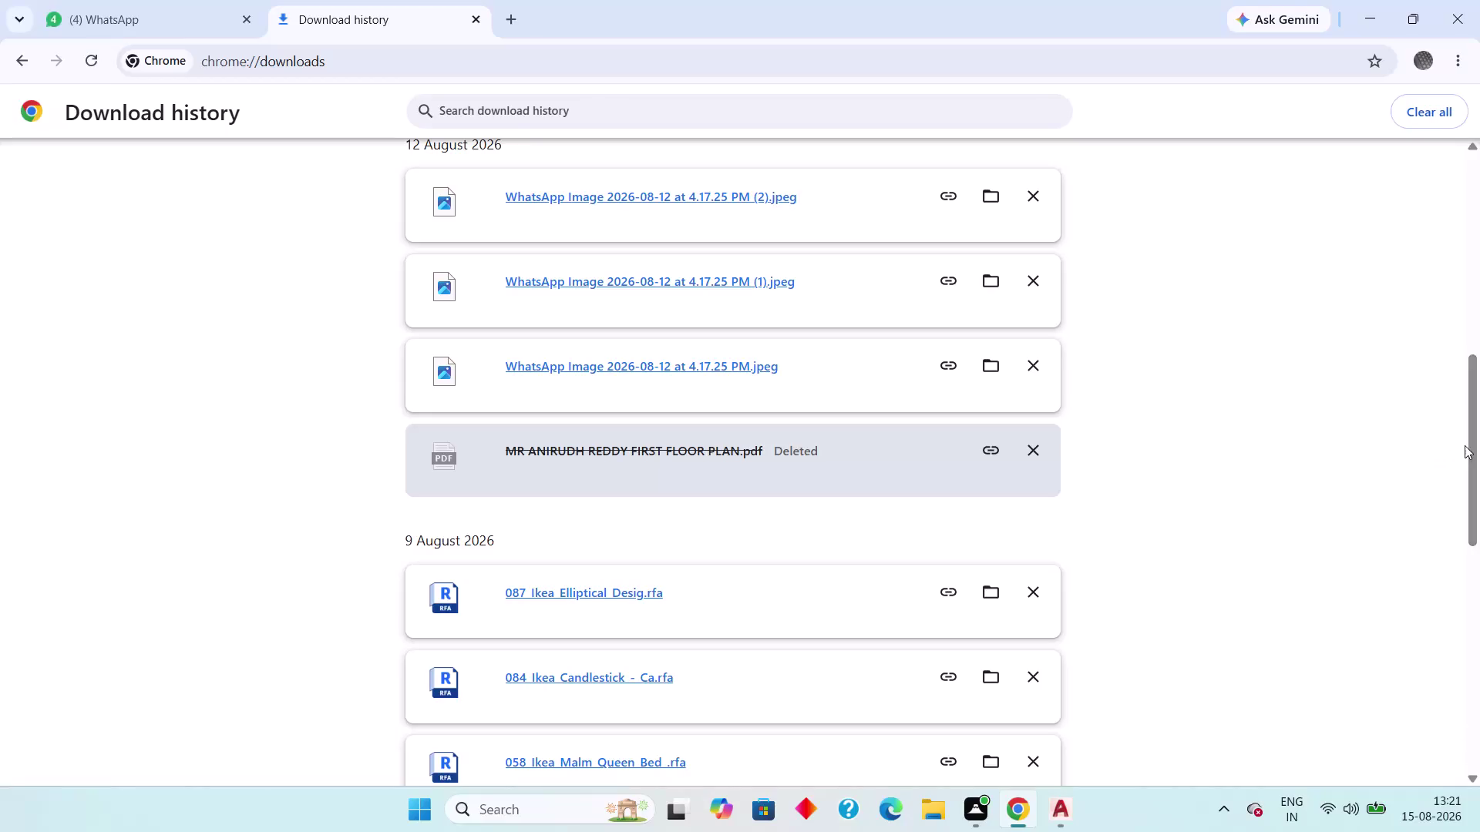
Find cars_set.dwg in Chrome's download history and open it in AutoCAD.
drag(1472, 442, 1479, 741)
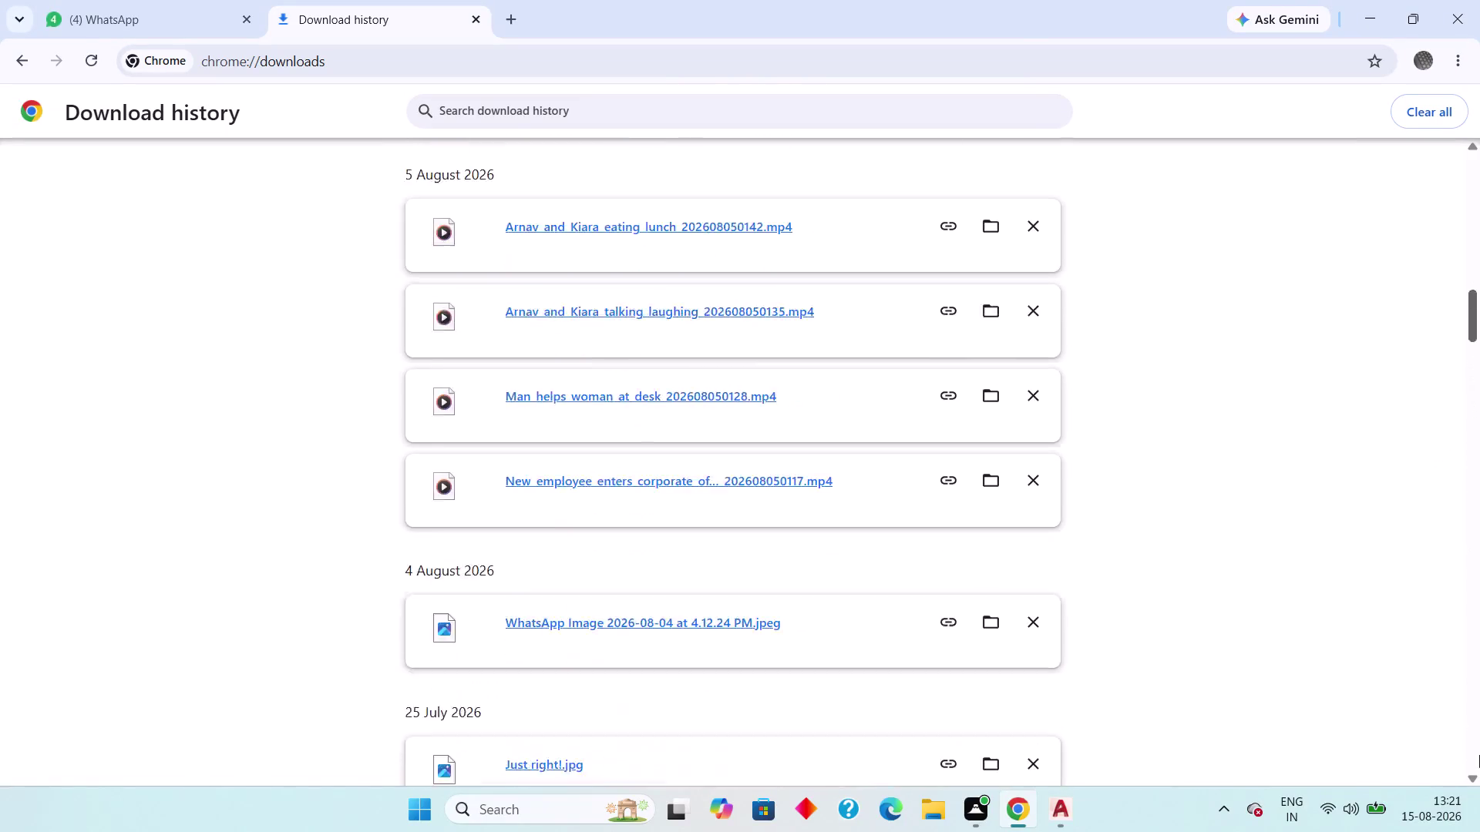
drag(1479, 741, 1478, 826)
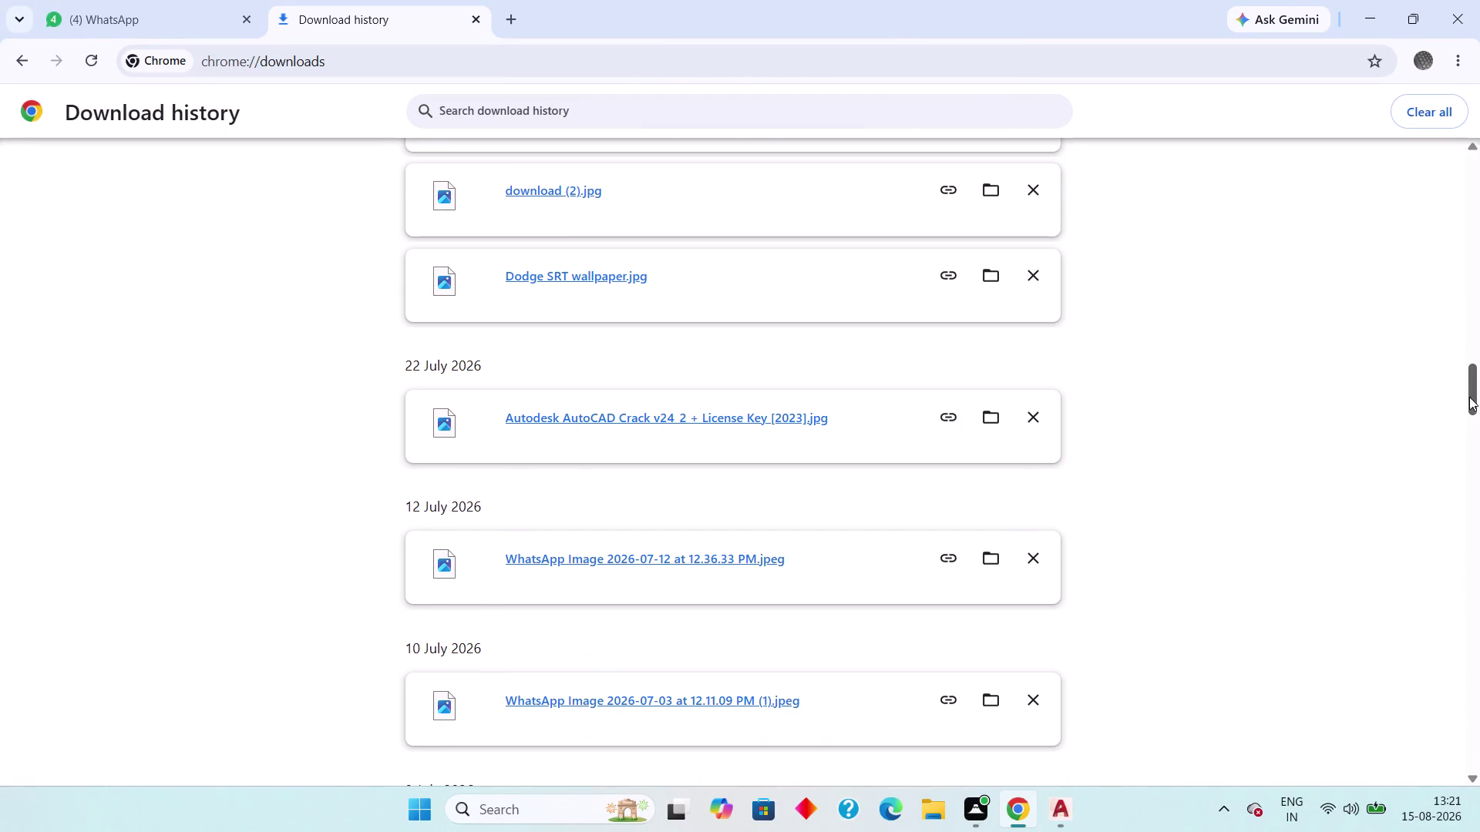
drag(1474, 388, 1479, 831)
scroll(down, 3)
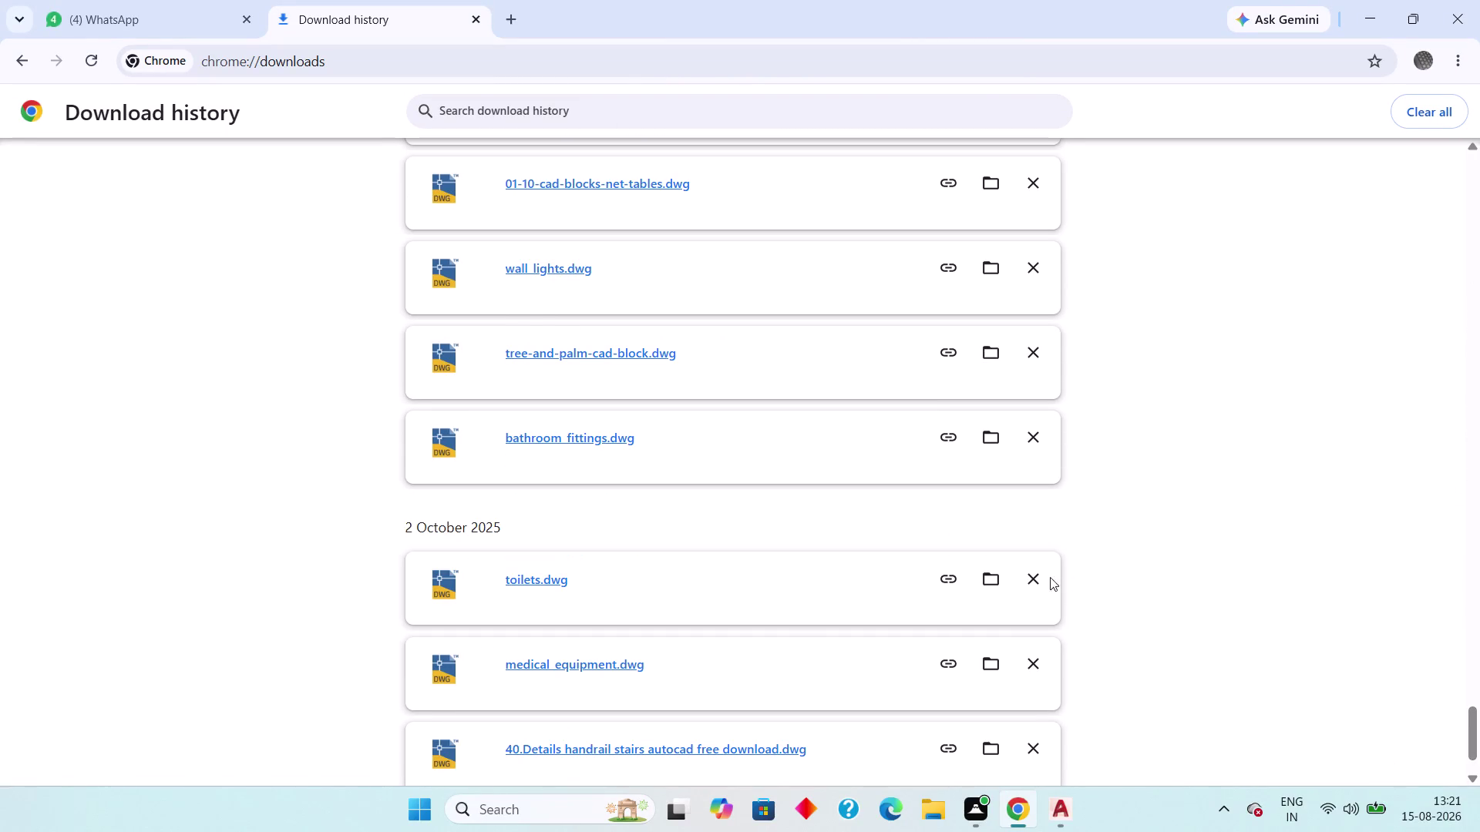
scroll(down, 3)
scroll(up, 3)
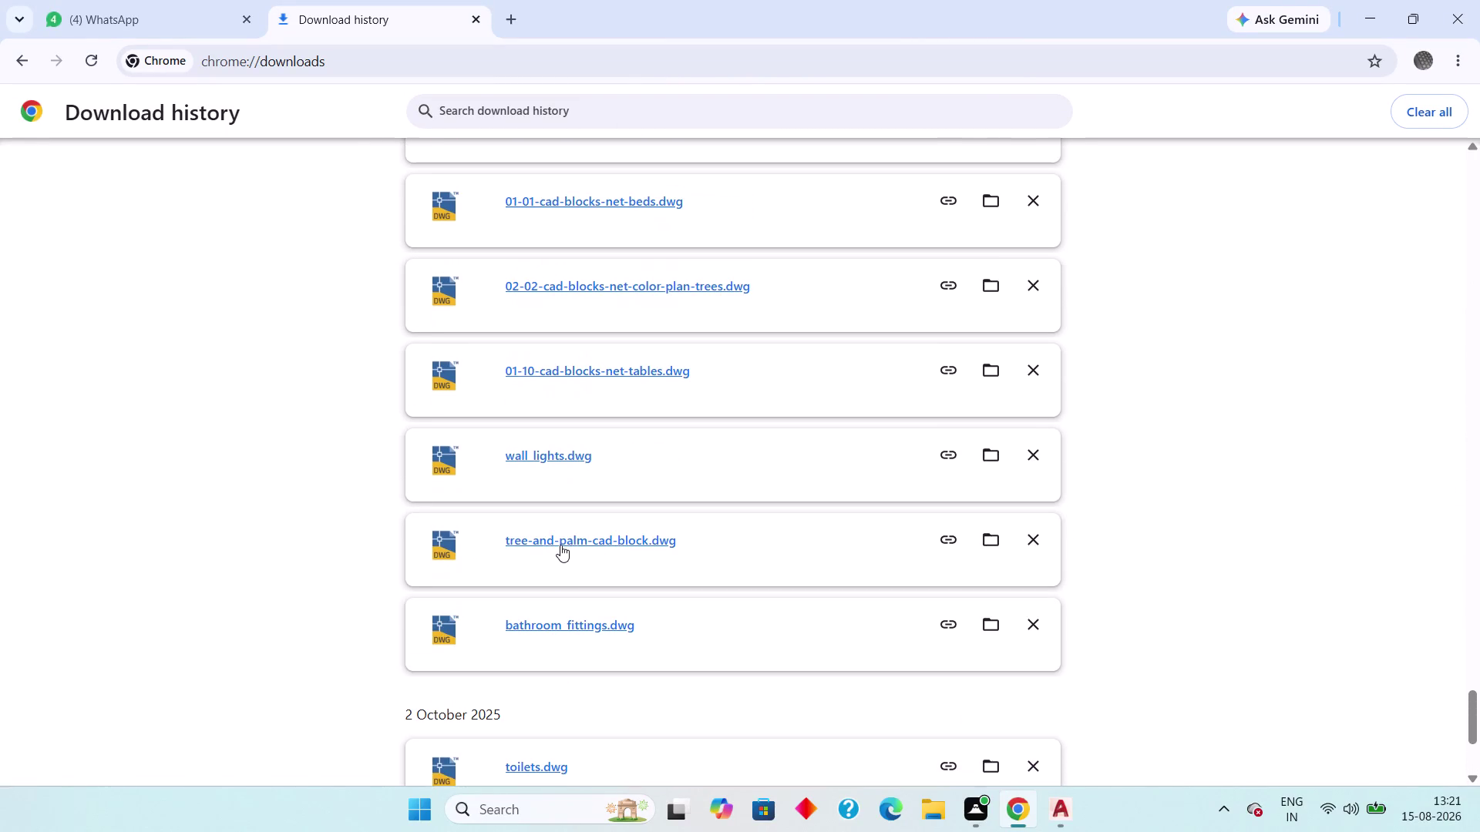
scroll(up, 3)
scroll(up, 3)
scroll(up, 3)
scroll(up, 3)
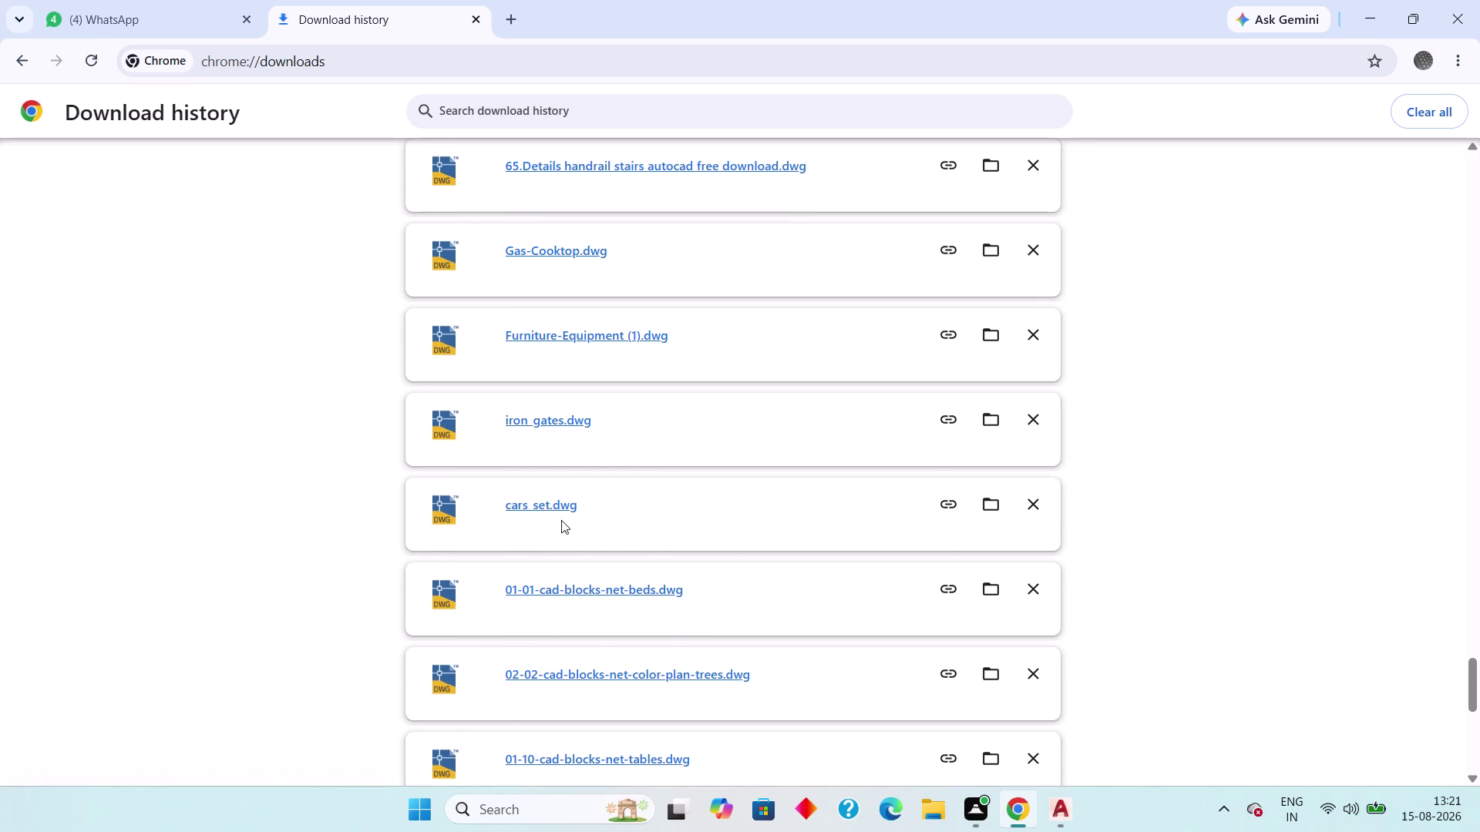
double_click(546, 509)
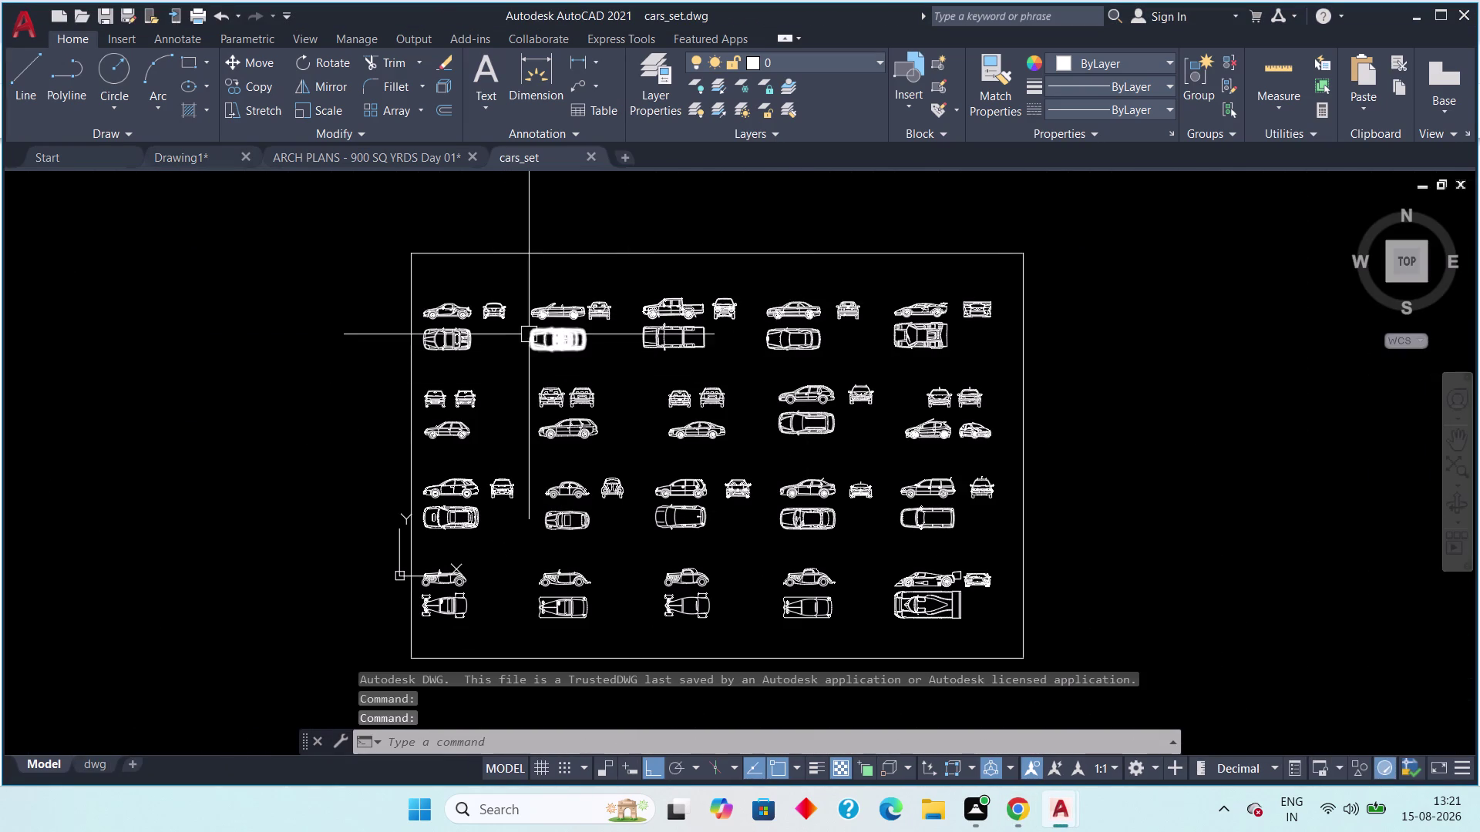
scroll(up, 3)
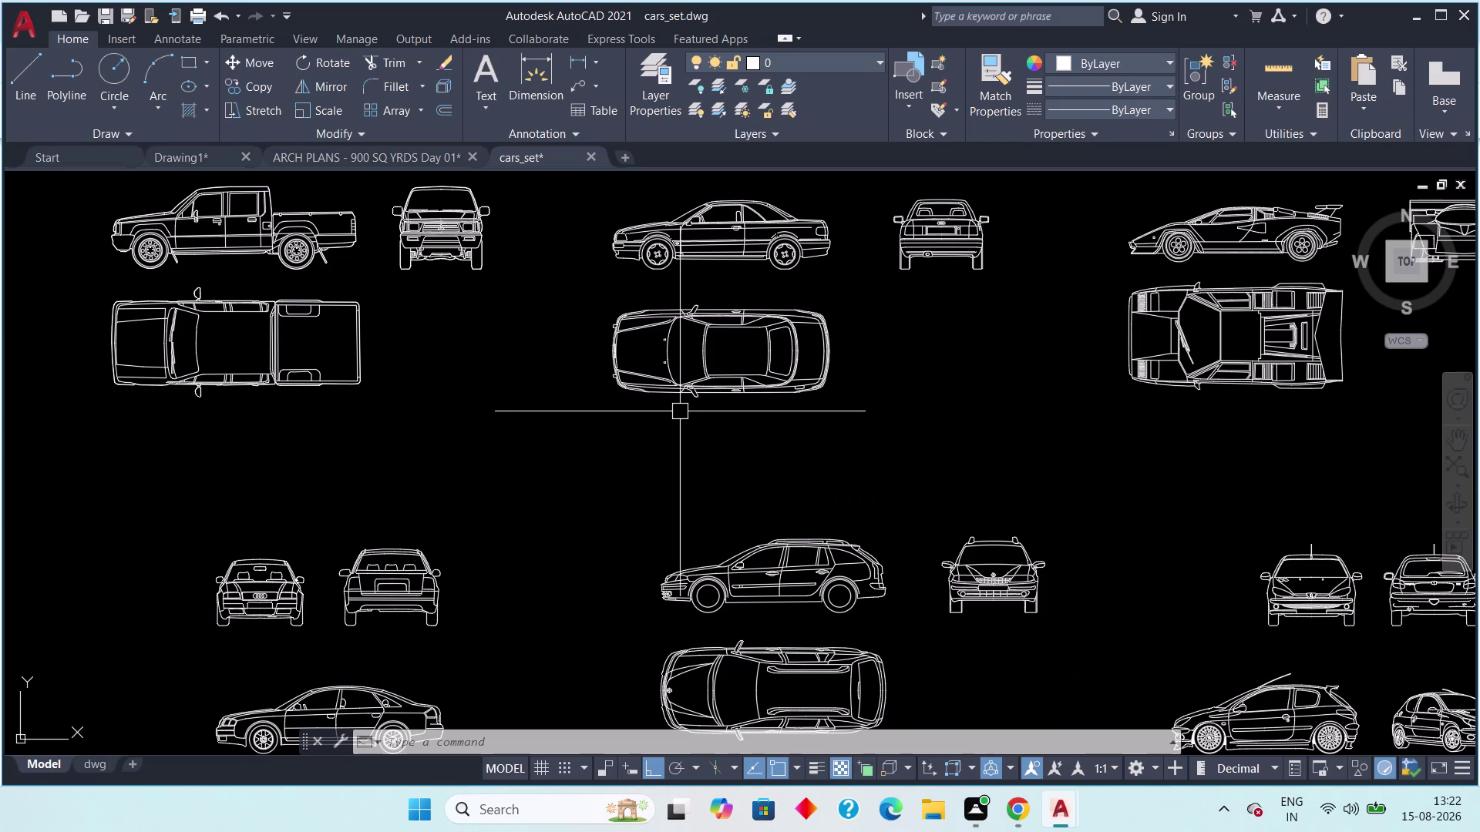
scroll(down, 3)
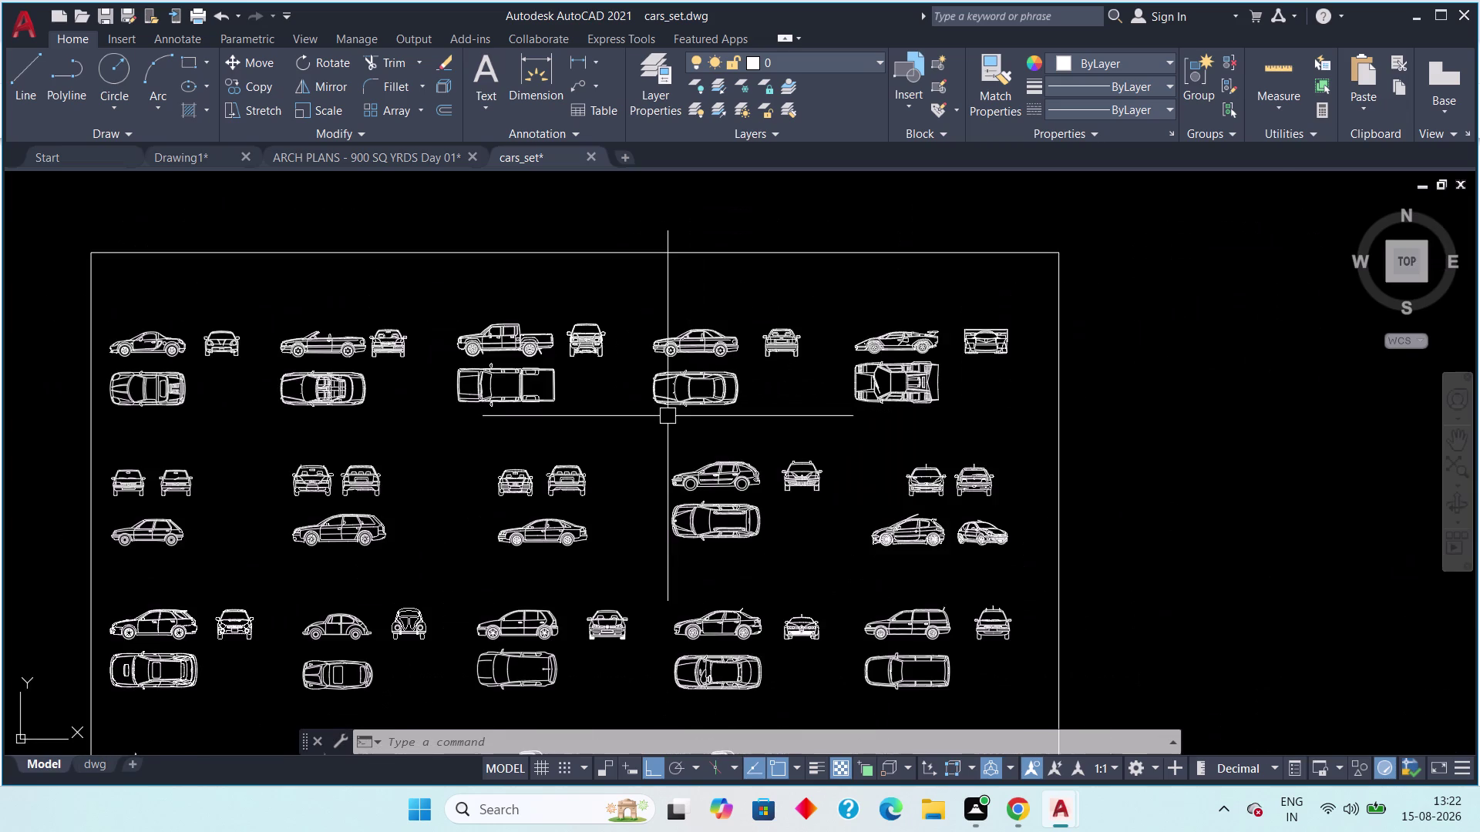
scroll(up, 3)
scroll(down, 3)
middle_drag(624, 437, 678, 292)
scroll(up, 3)
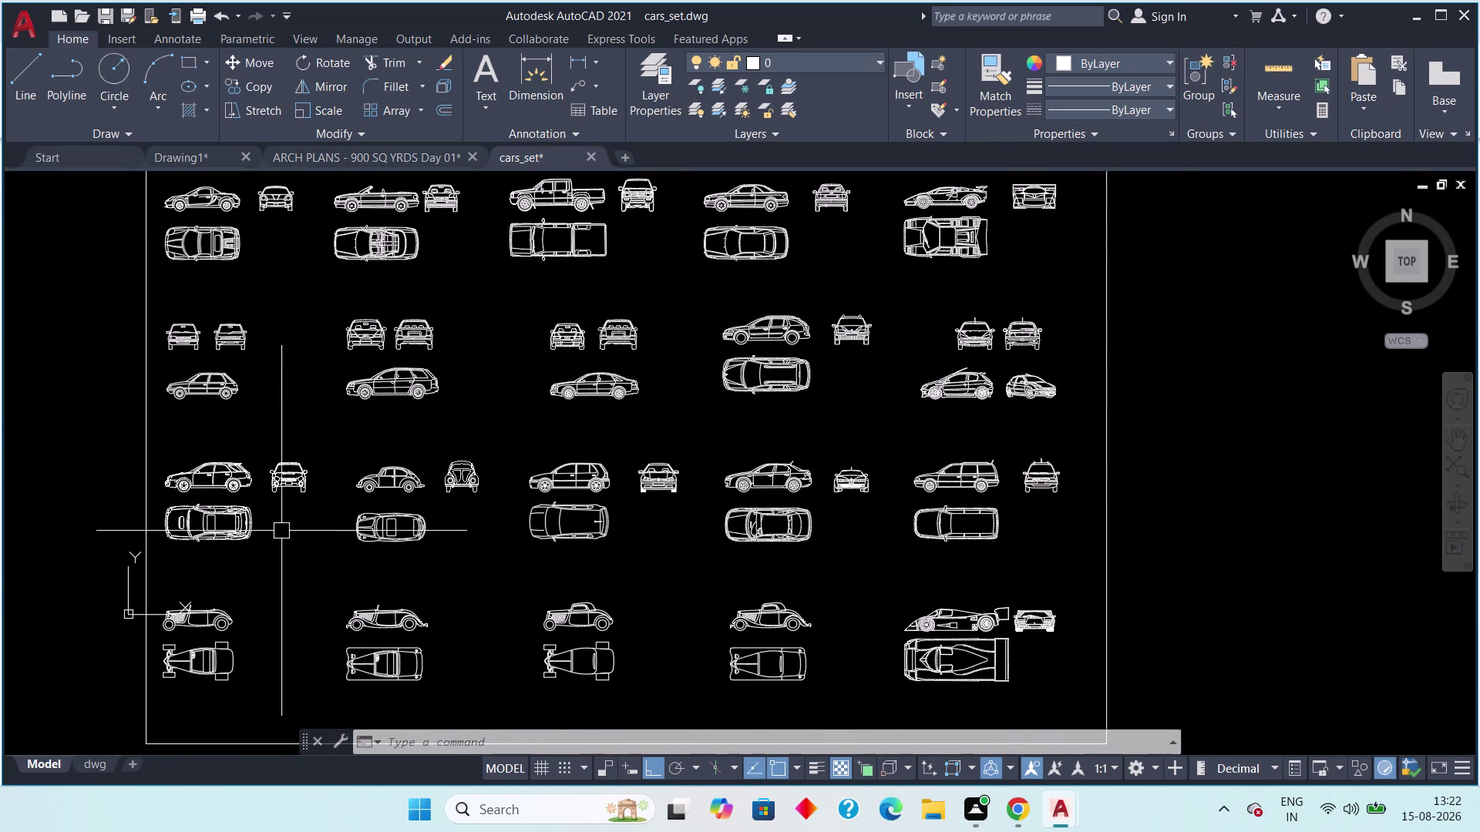
scroll(up, 3)
scroll(down, 3)
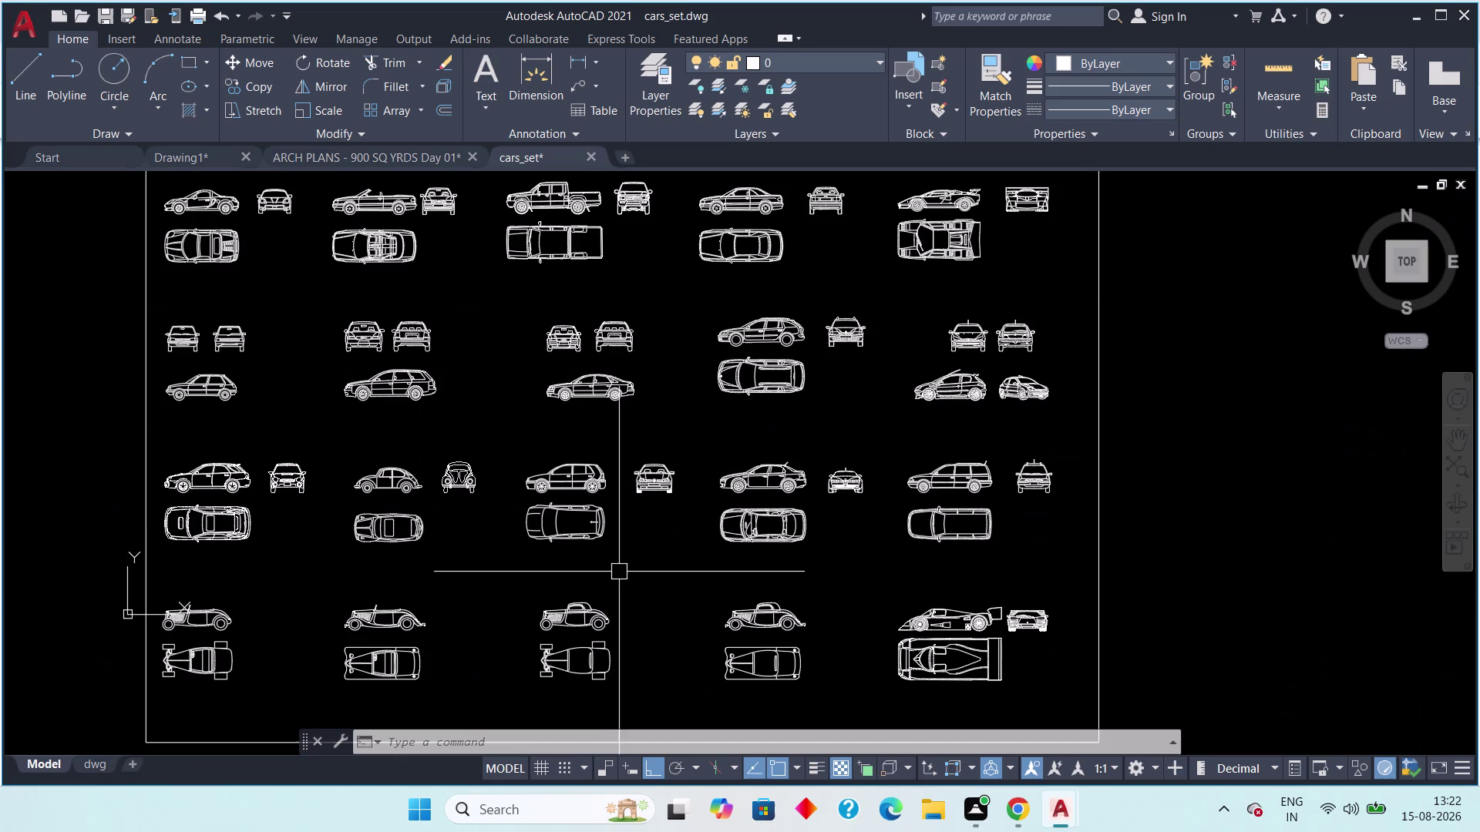
middle_drag(613, 550, 588, 461)
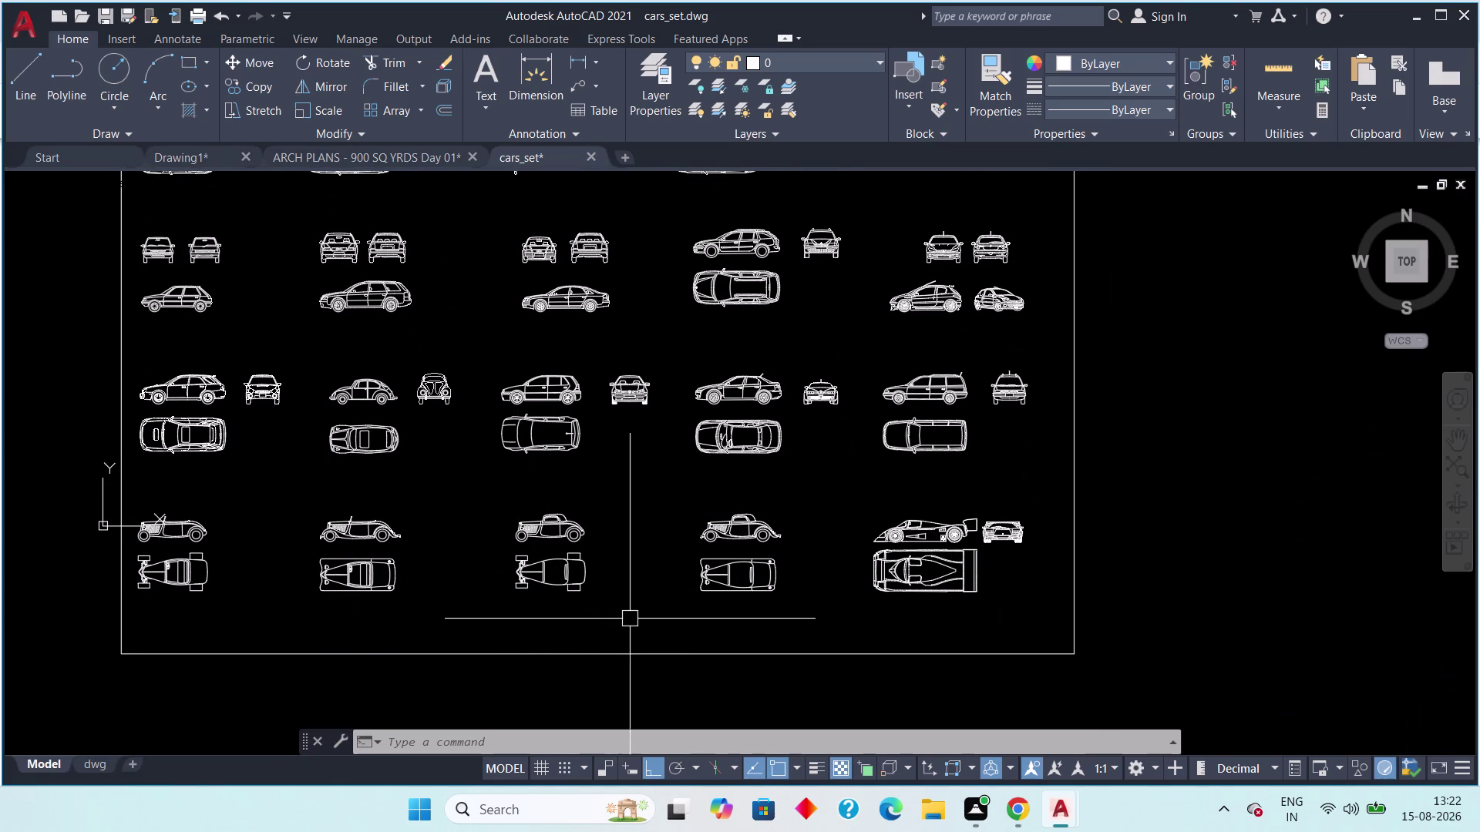
scroll(down, 3)
scroll(up, 3)
middle_drag(733, 481, 641, 517)
scroll(up, 3)
scroll(up, 3)
middle_drag(491, 485, 563, 547)
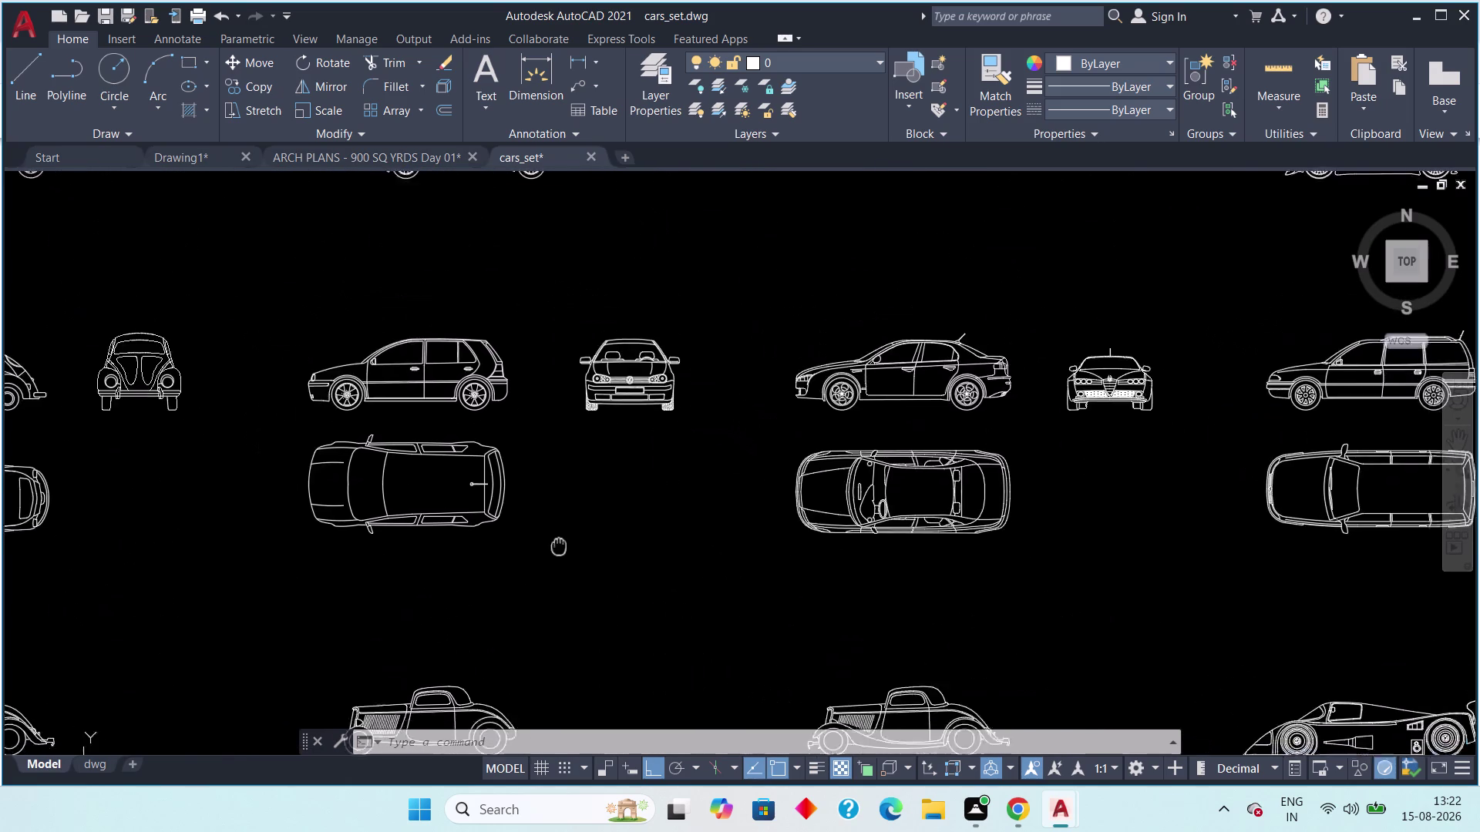
middle_drag(563, 547, 573, 551)
scroll(down, 3)
scroll(down, 3)
middle_drag(601, 501, 577, 564)
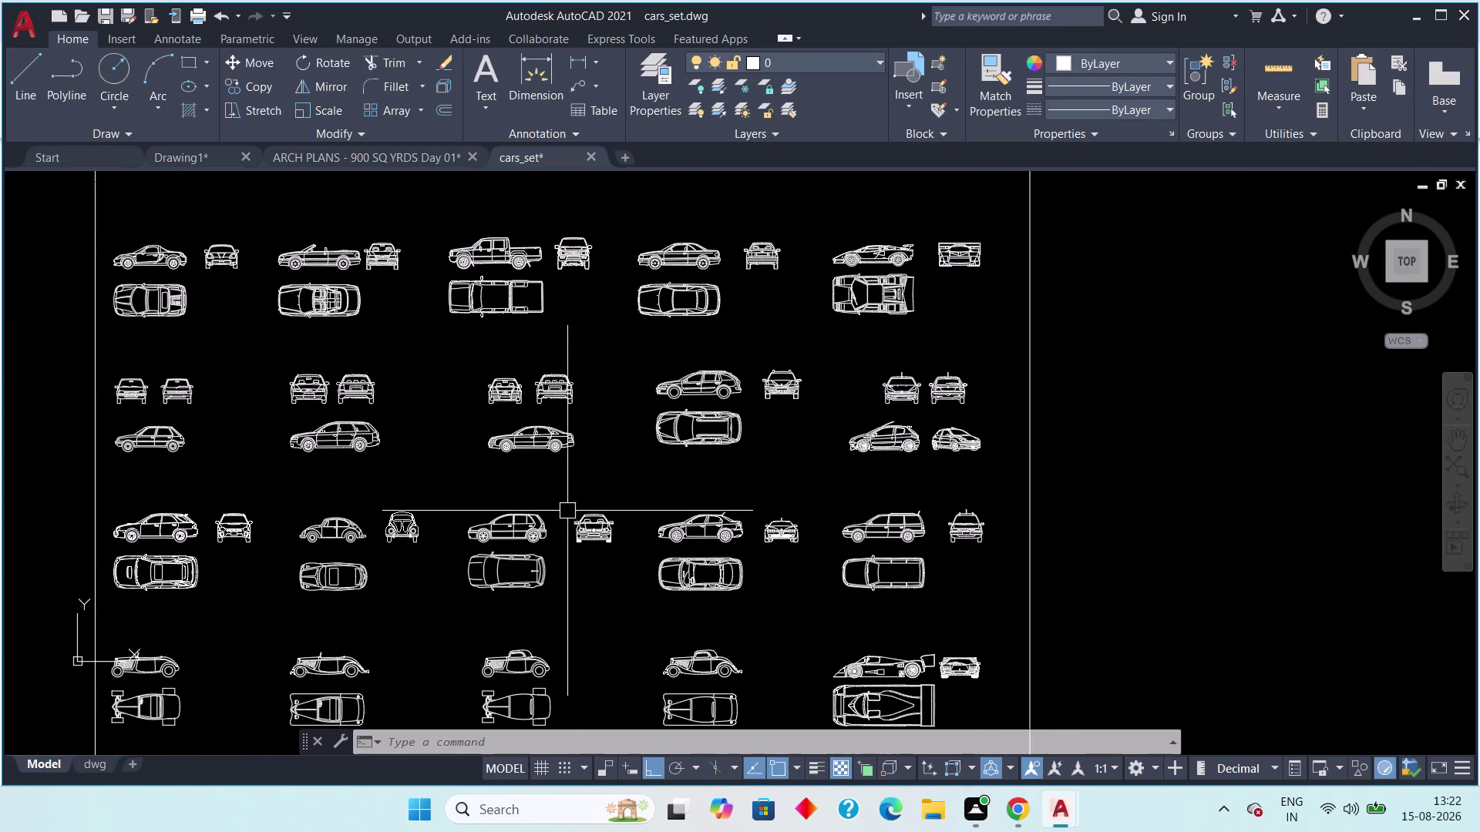
scroll(up, 3)
scroll(up, 3)
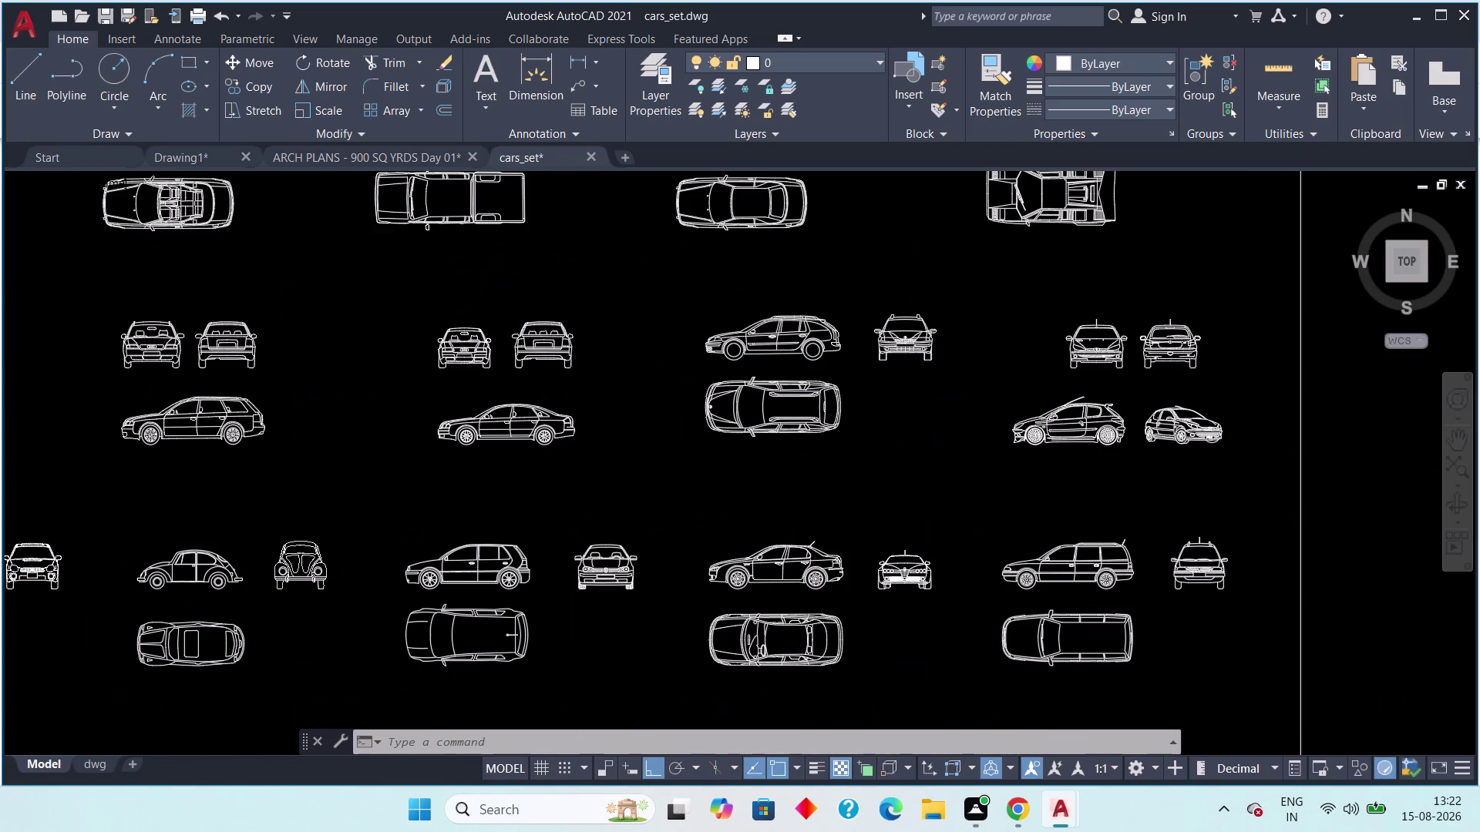
middle_drag(575, 425, 546, 494)
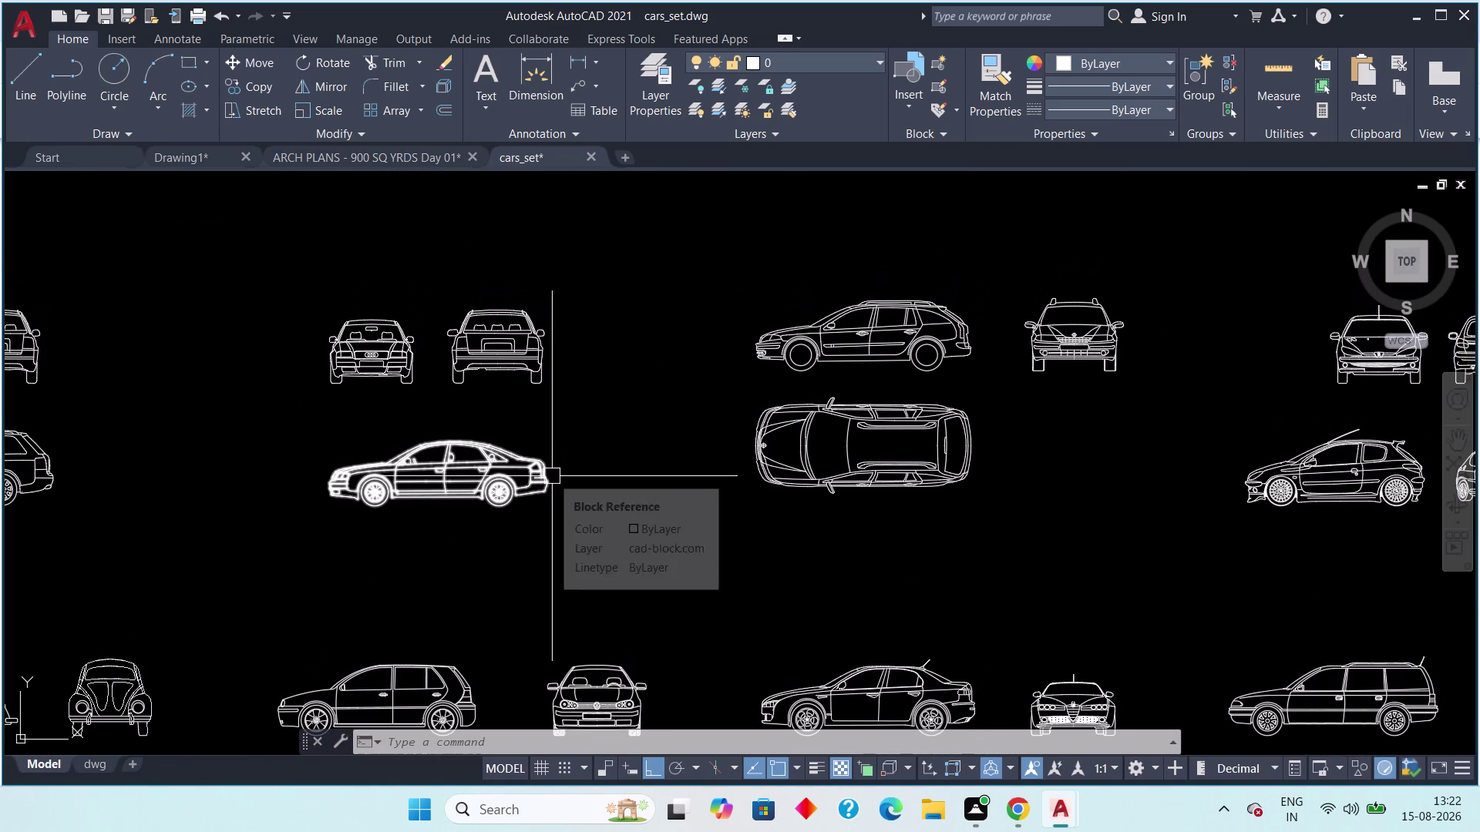
scroll(down, 3)
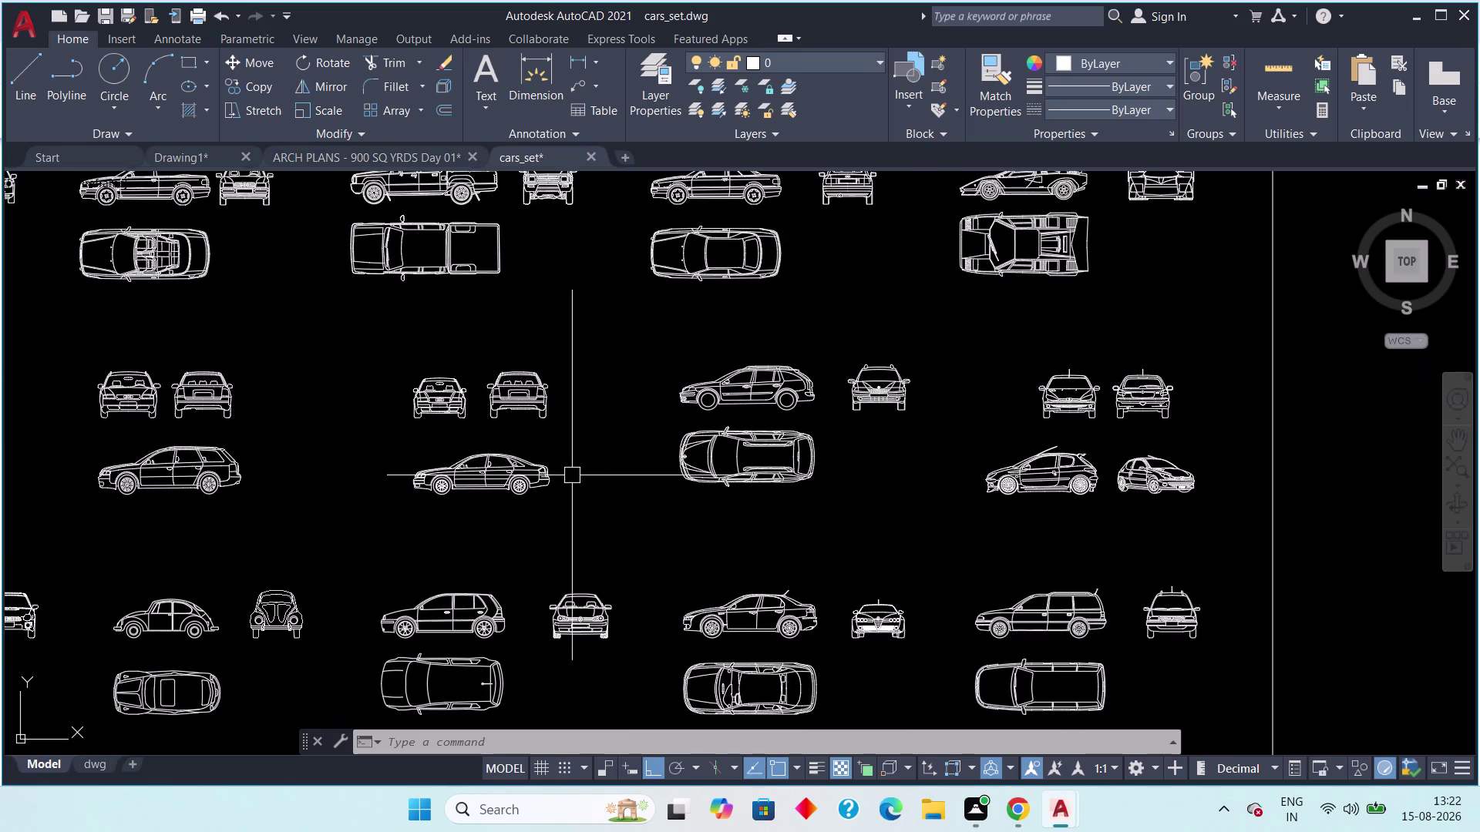
middle_drag(623, 446, 603, 587)
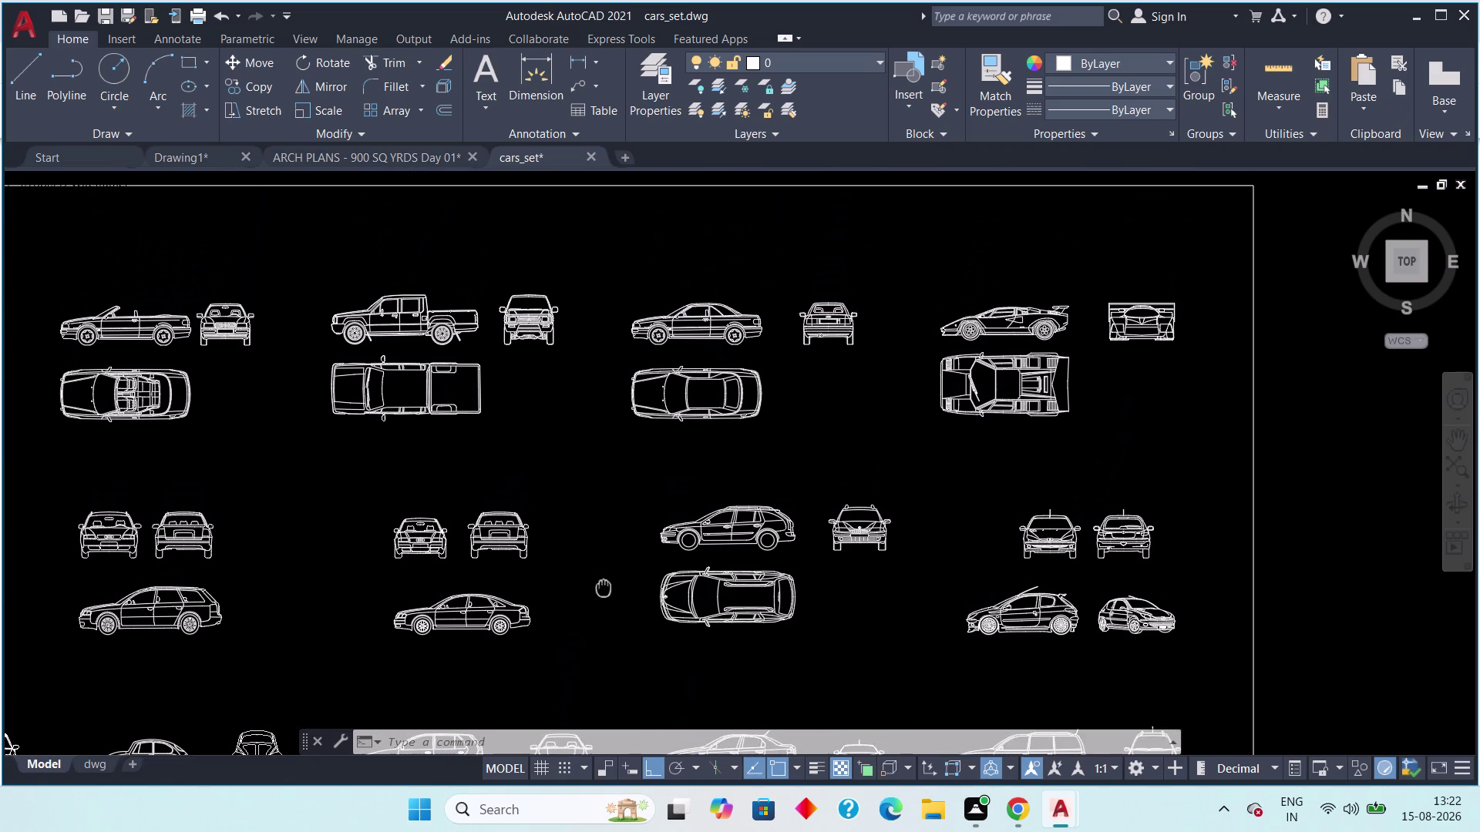
middle_drag(603, 586, 684, 582)
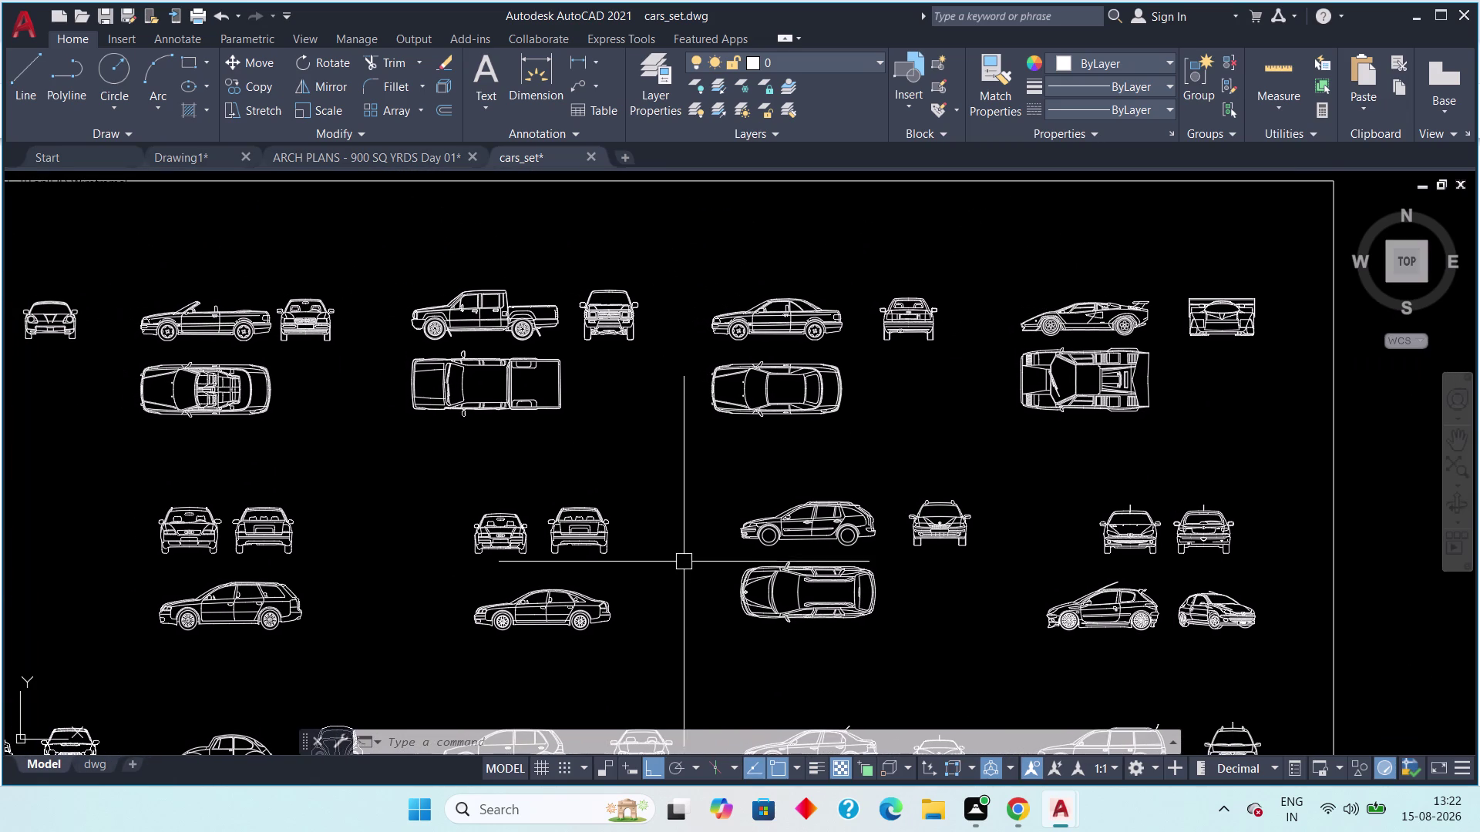
middle_drag(682, 512, 793, 505)
scroll(down, 3)
middle_drag(792, 505, 821, 504)
scroll(up, 3)
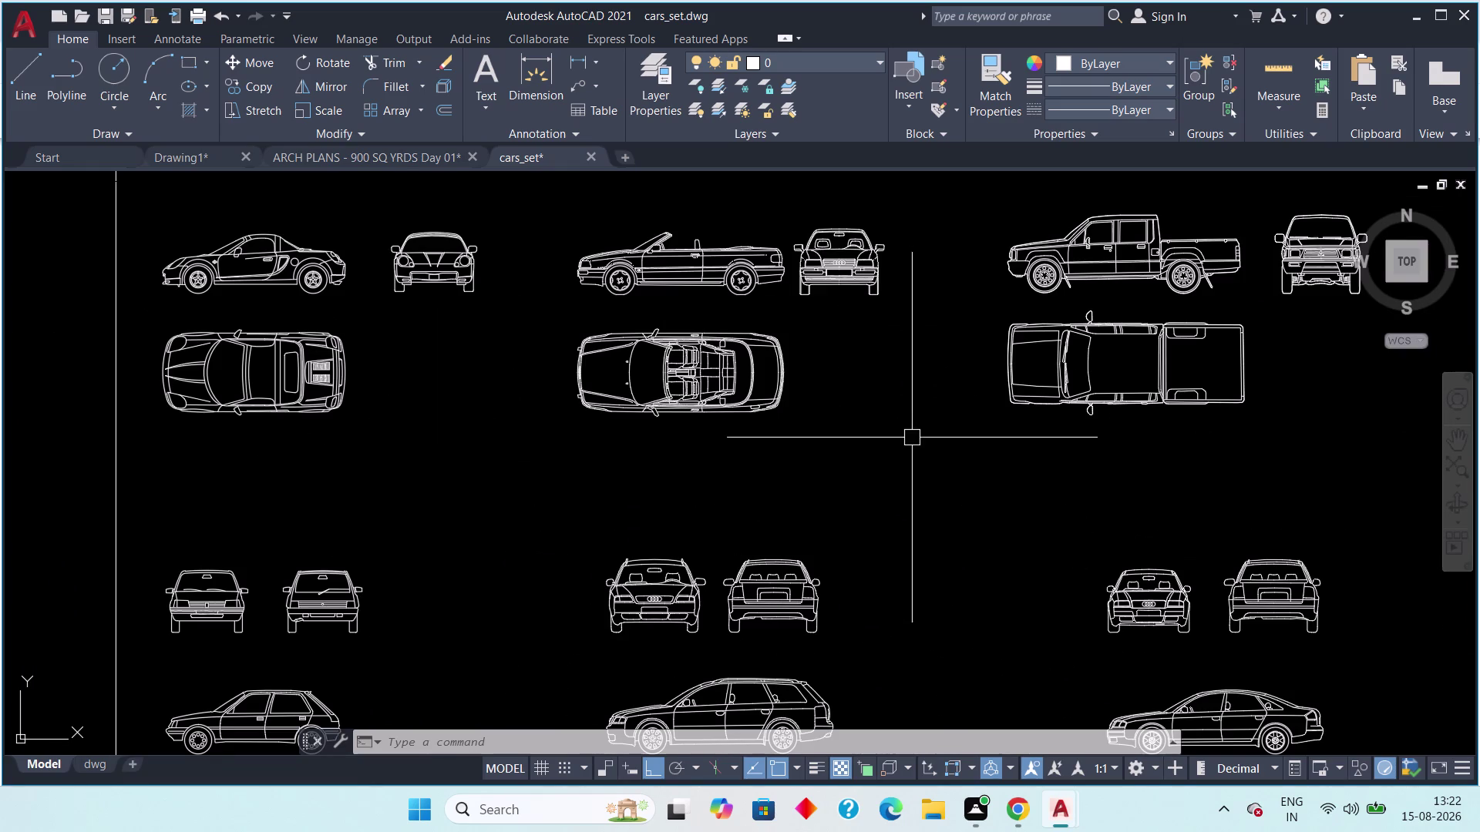
middle_drag(1092, 480, 657, 497)
scroll(up, 3)
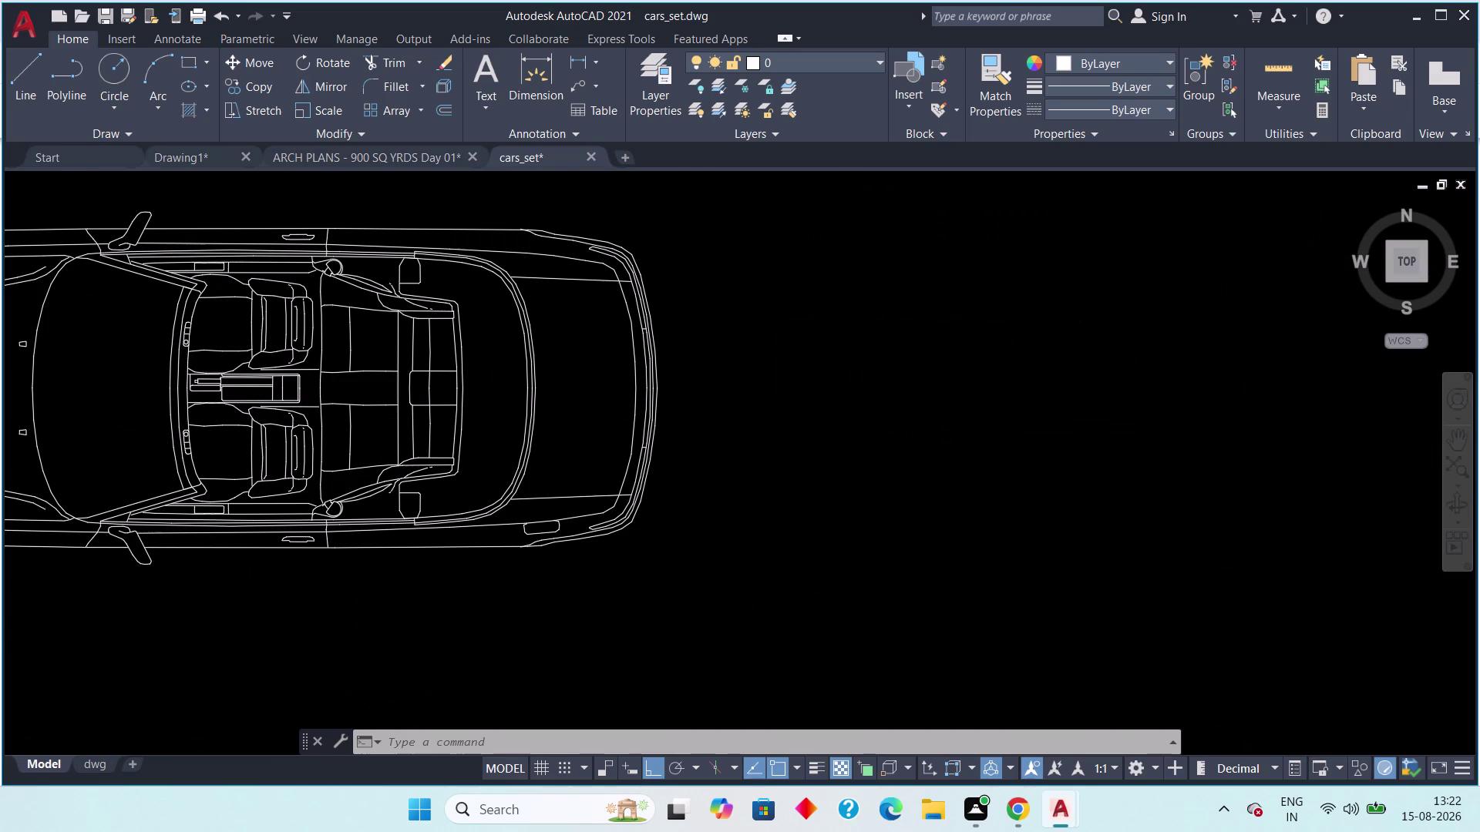
scroll(down, 3)
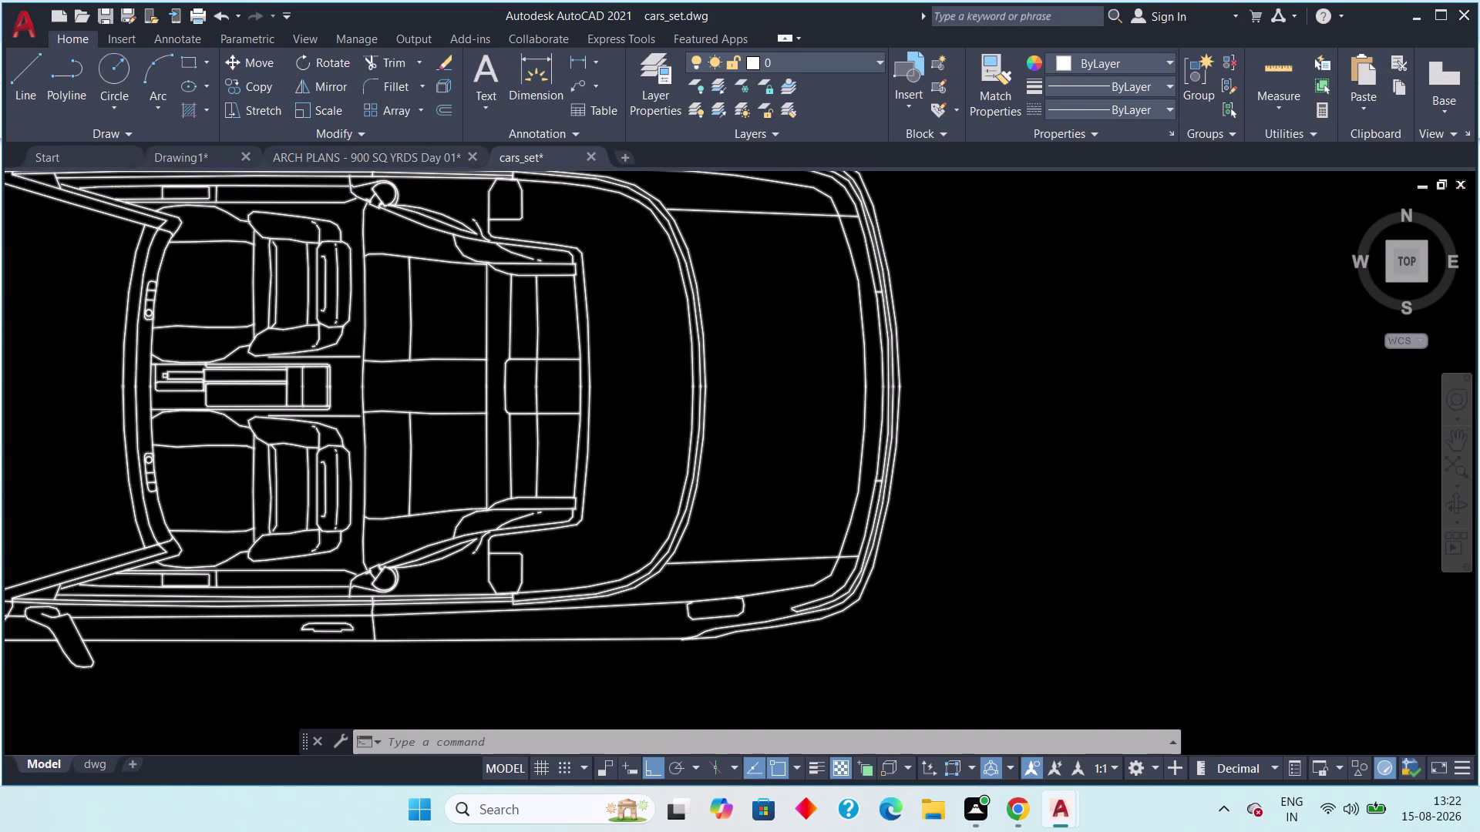
click(337, 418)
double_click(467, 446)
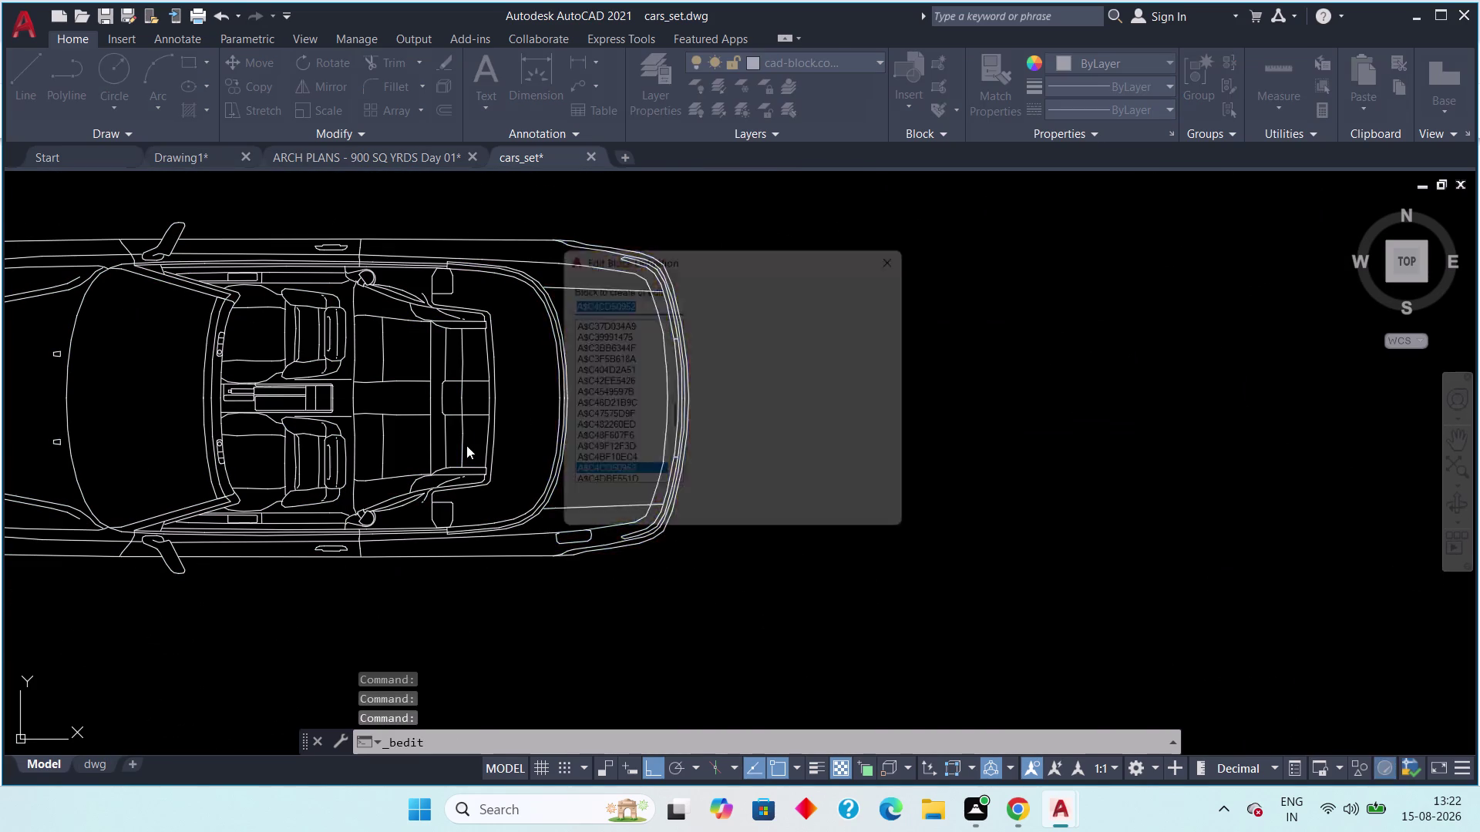
click(917, 251)
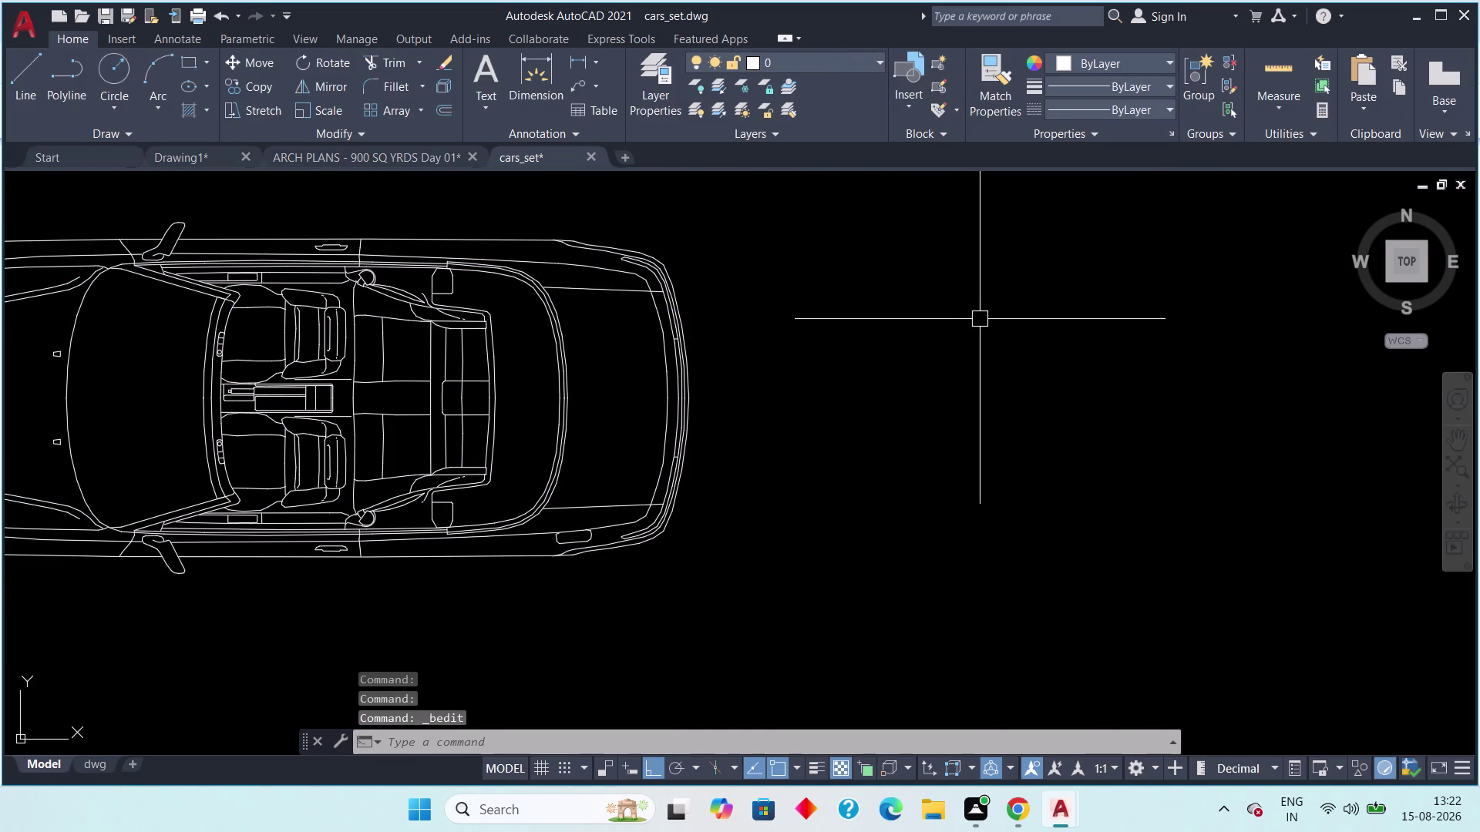
key(Escape)
scroll(down, 3)
middle_drag(1028, 326, 765, 321)
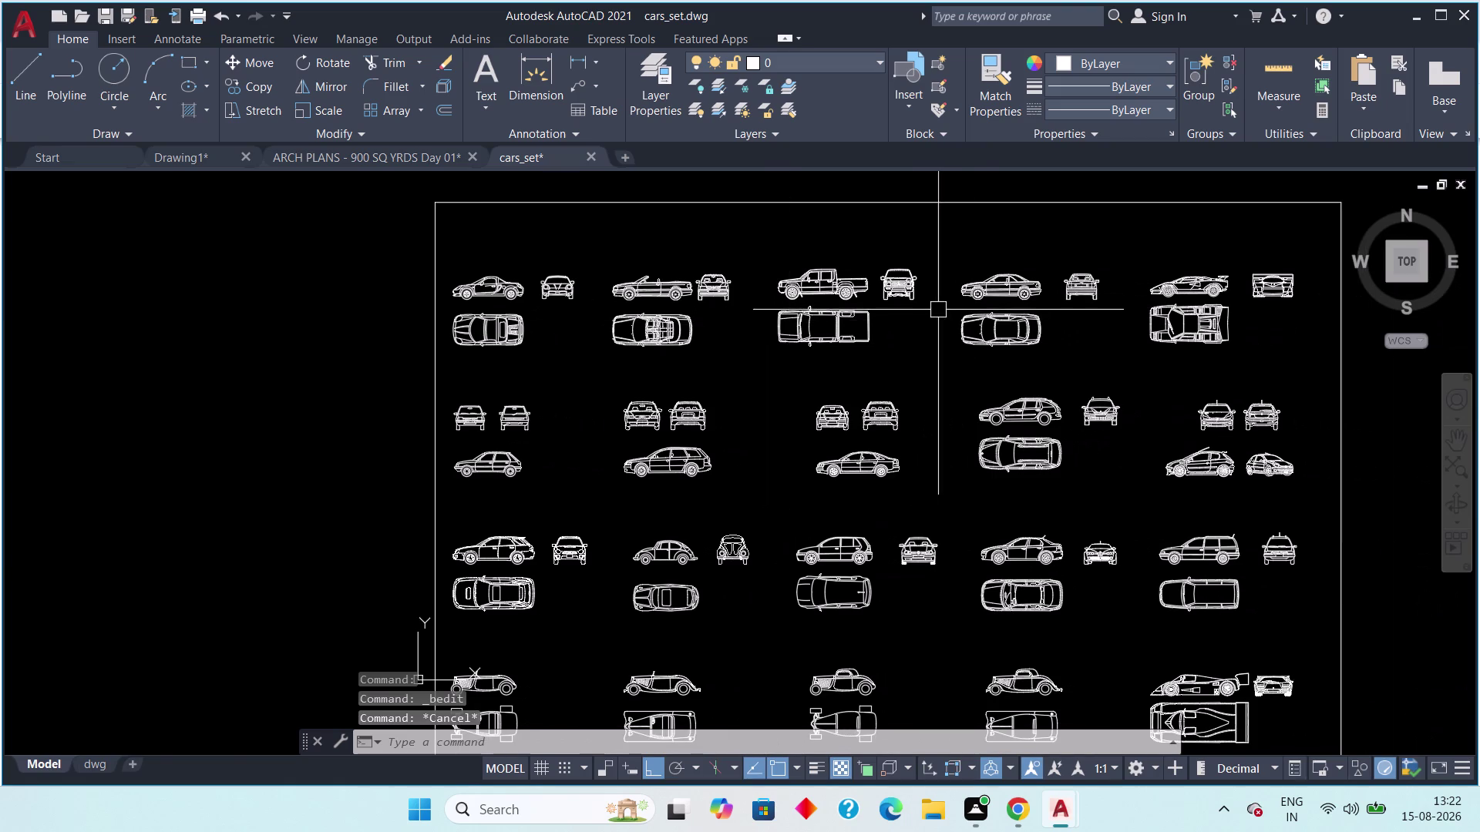
scroll(up, 3)
middle_drag(978, 328, 645, 342)
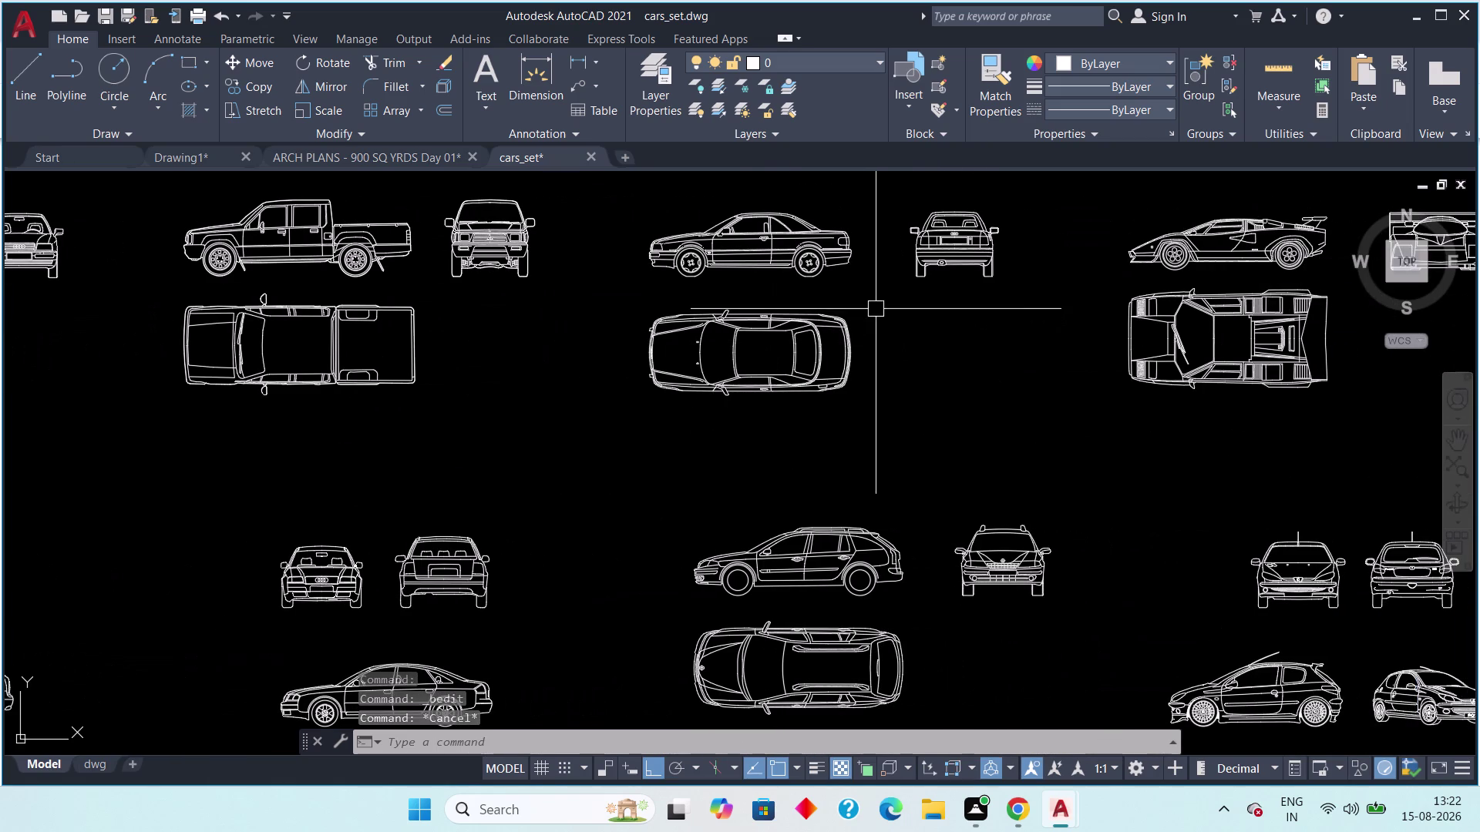
click(880, 299)
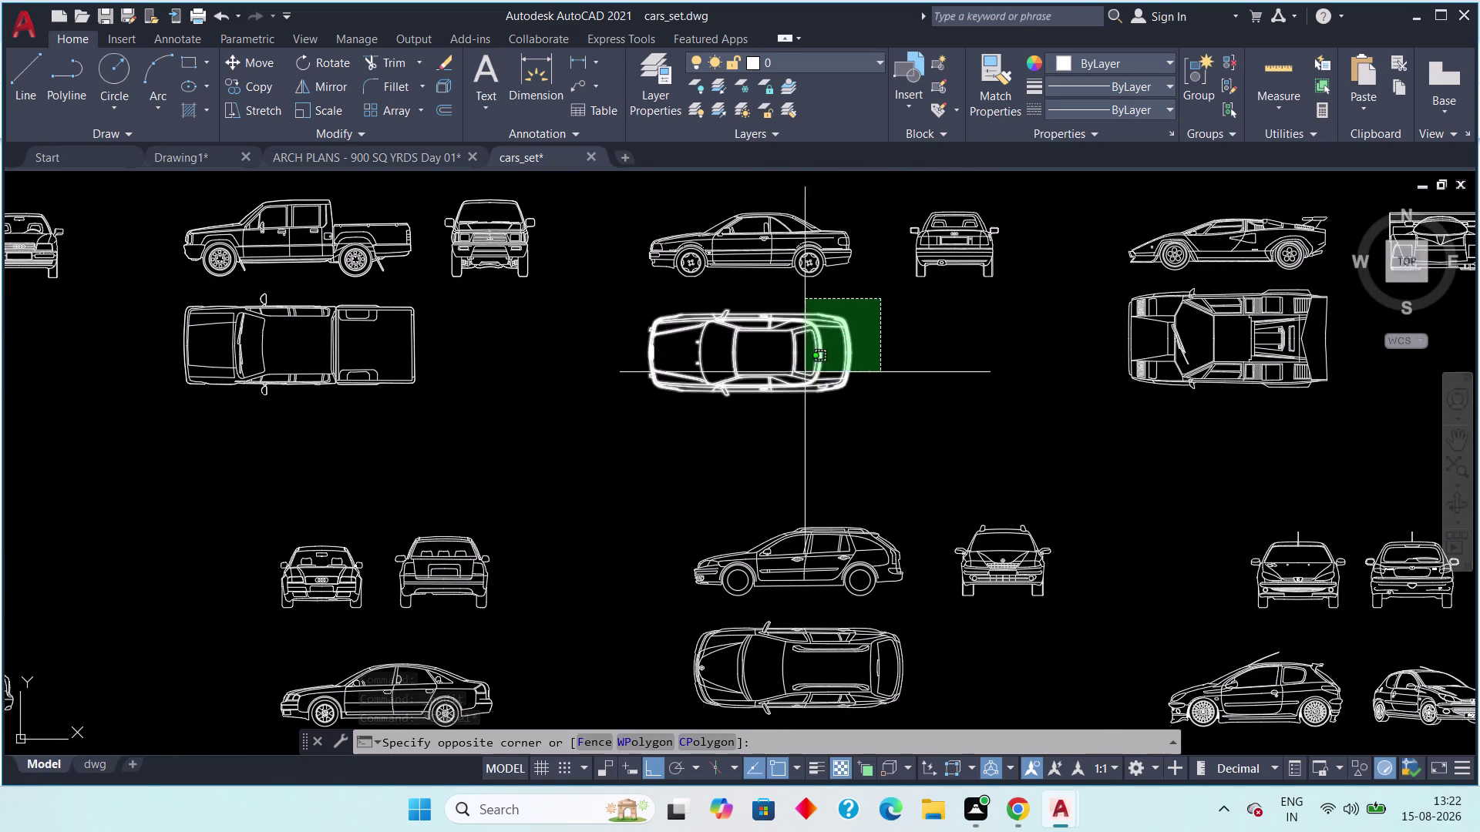
Draw a trial linear dimension across the sedan top view, reading 4190.35.
click(605, 420)
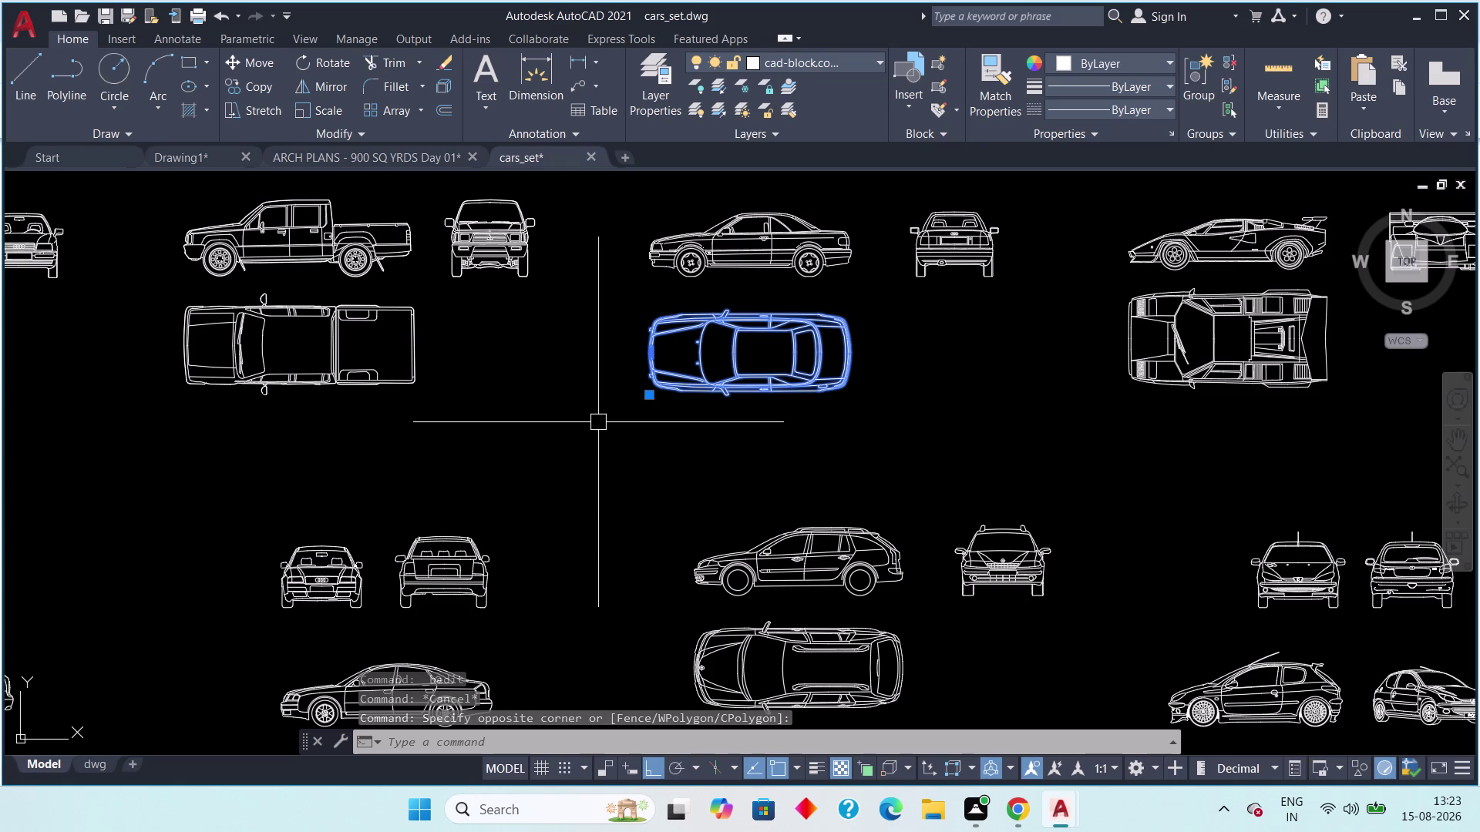
key(Escape)
click(576, 57)
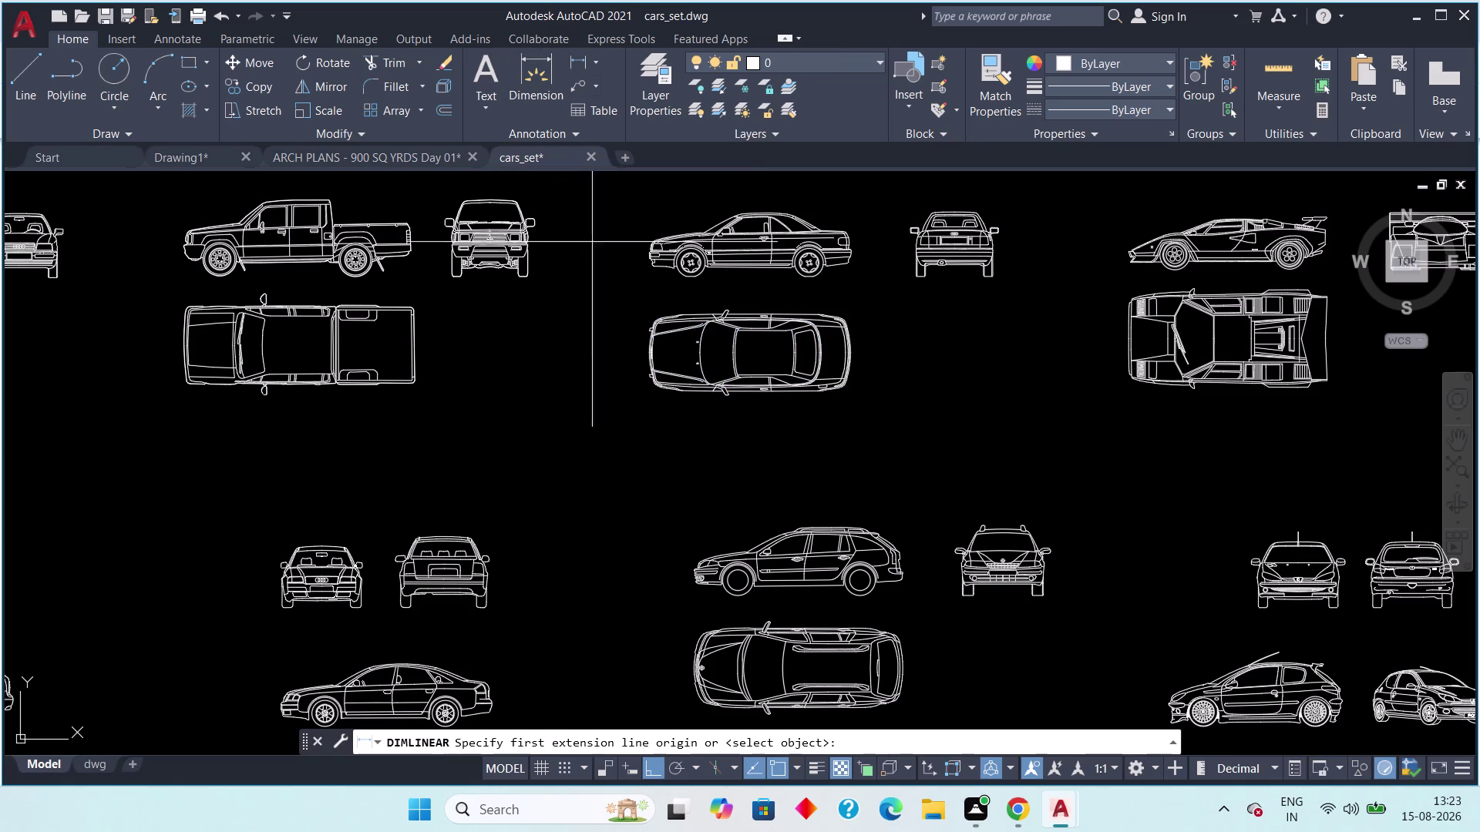
click(648, 319)
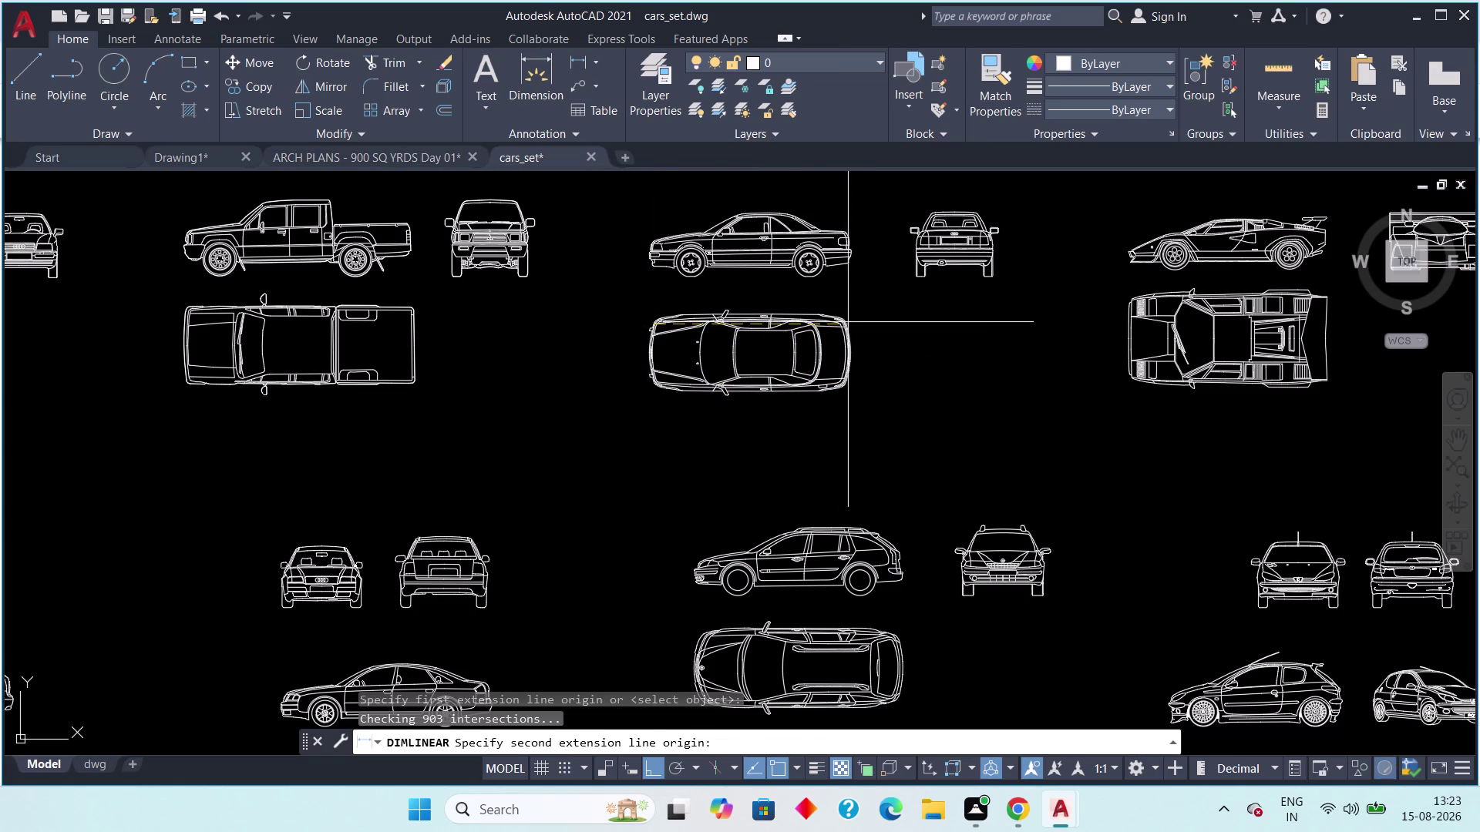
click(847, 322)
click(850, 292)
scroll(up, 3)
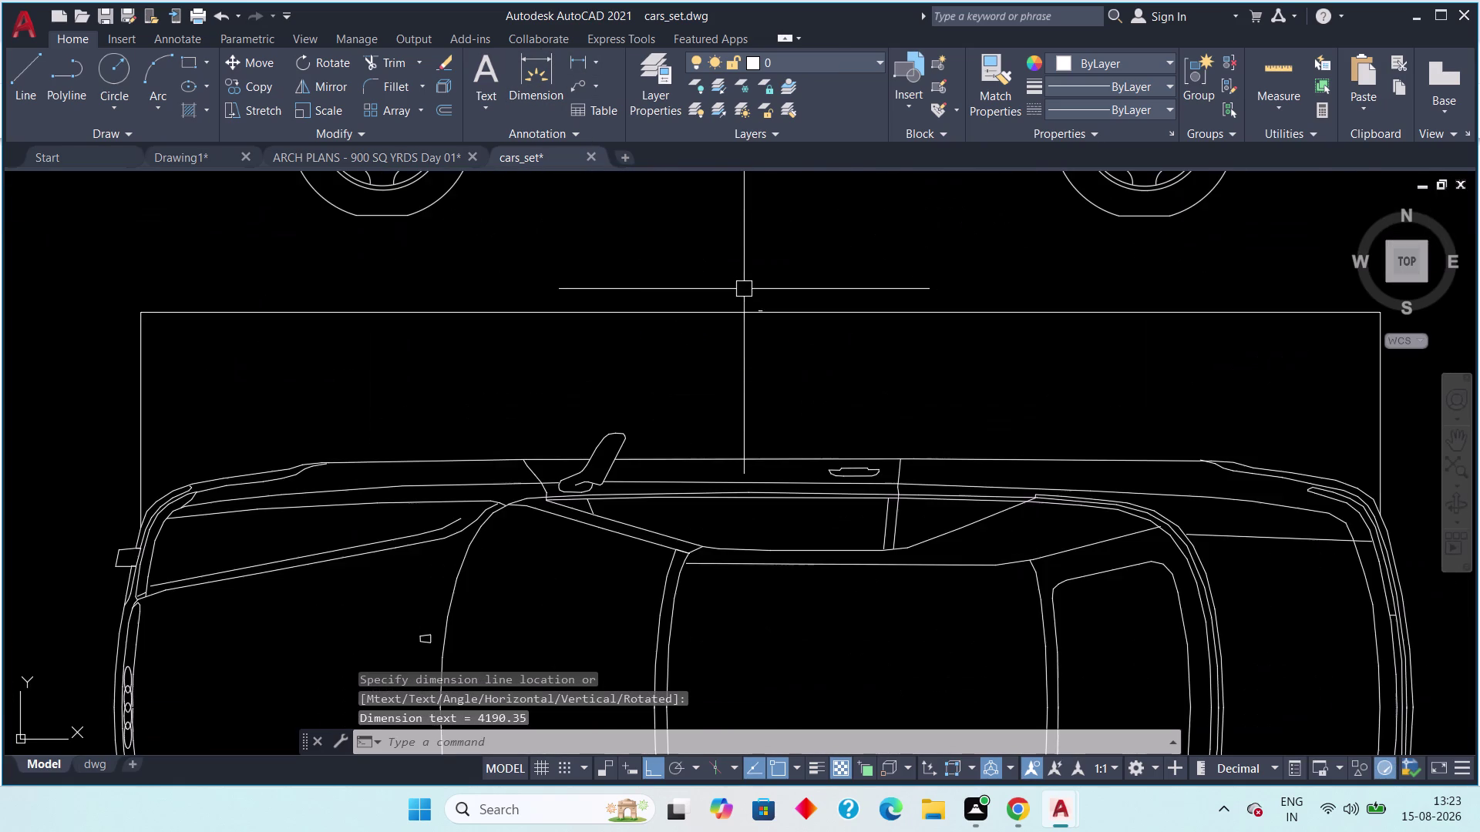
scroll(up, 3)
scroll(up, 3)
scroll(up, 3)
scroll(down, 3)
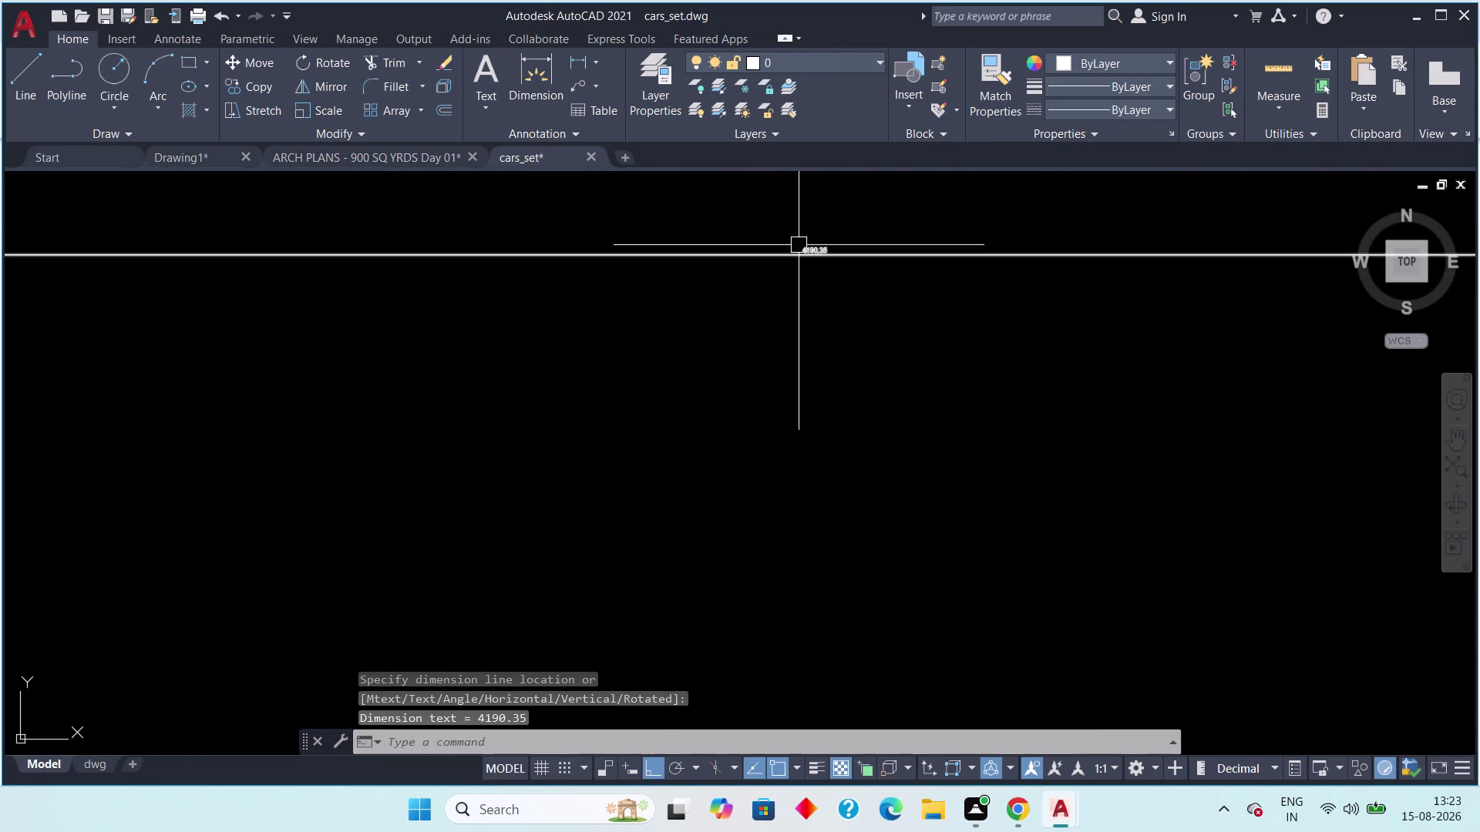
scroll(down, 3)
Erase the temporary 4190.35 dimension and pan back to the sedan.
drag(801, 211, 775, 243)
click(649, 336)
key(Delete)
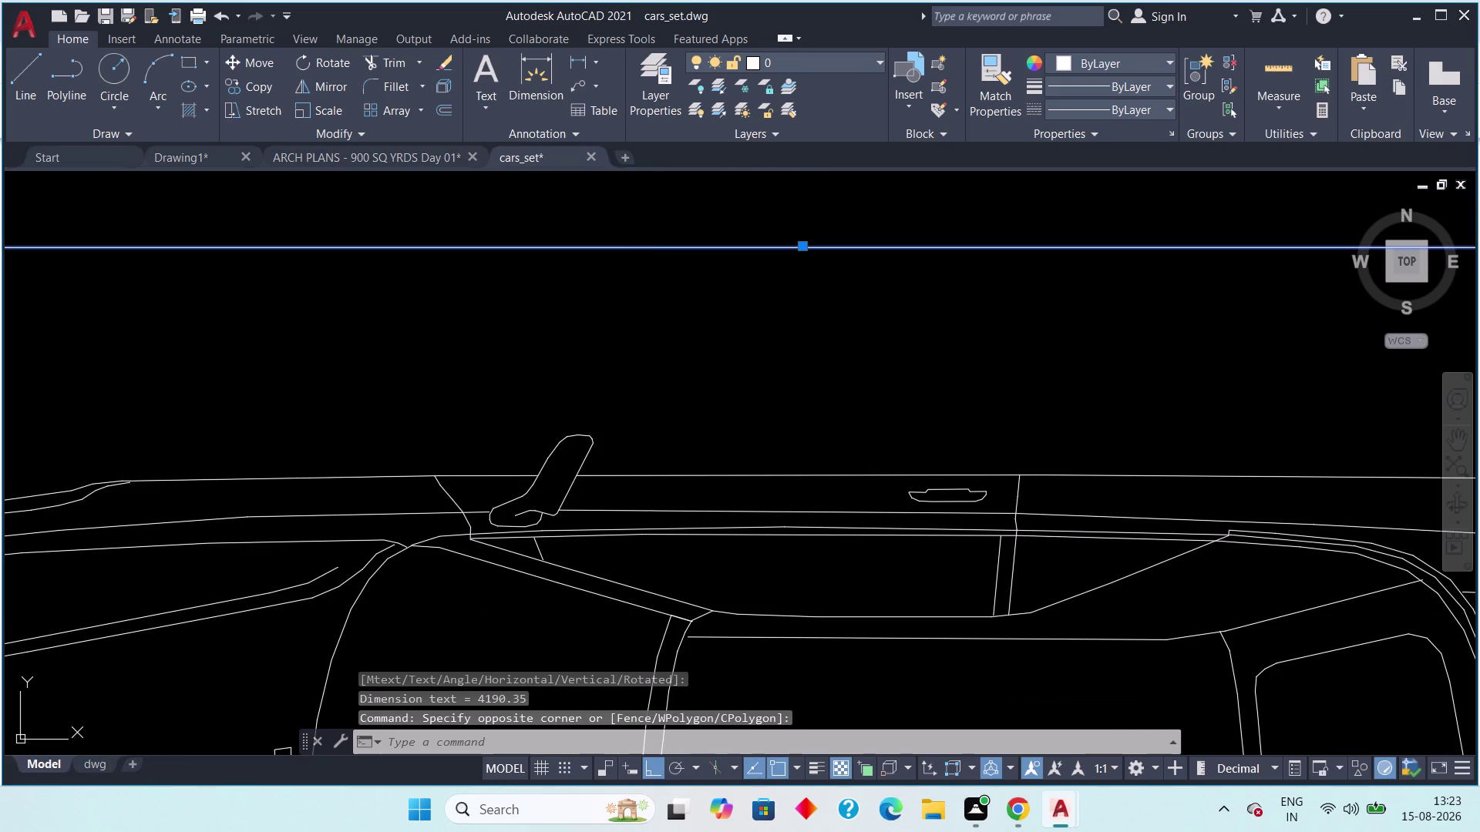
scroll(down, 3)
scroll(down, 3)
middle_drag(665, 354, 693, 320)
click(1015, 295)
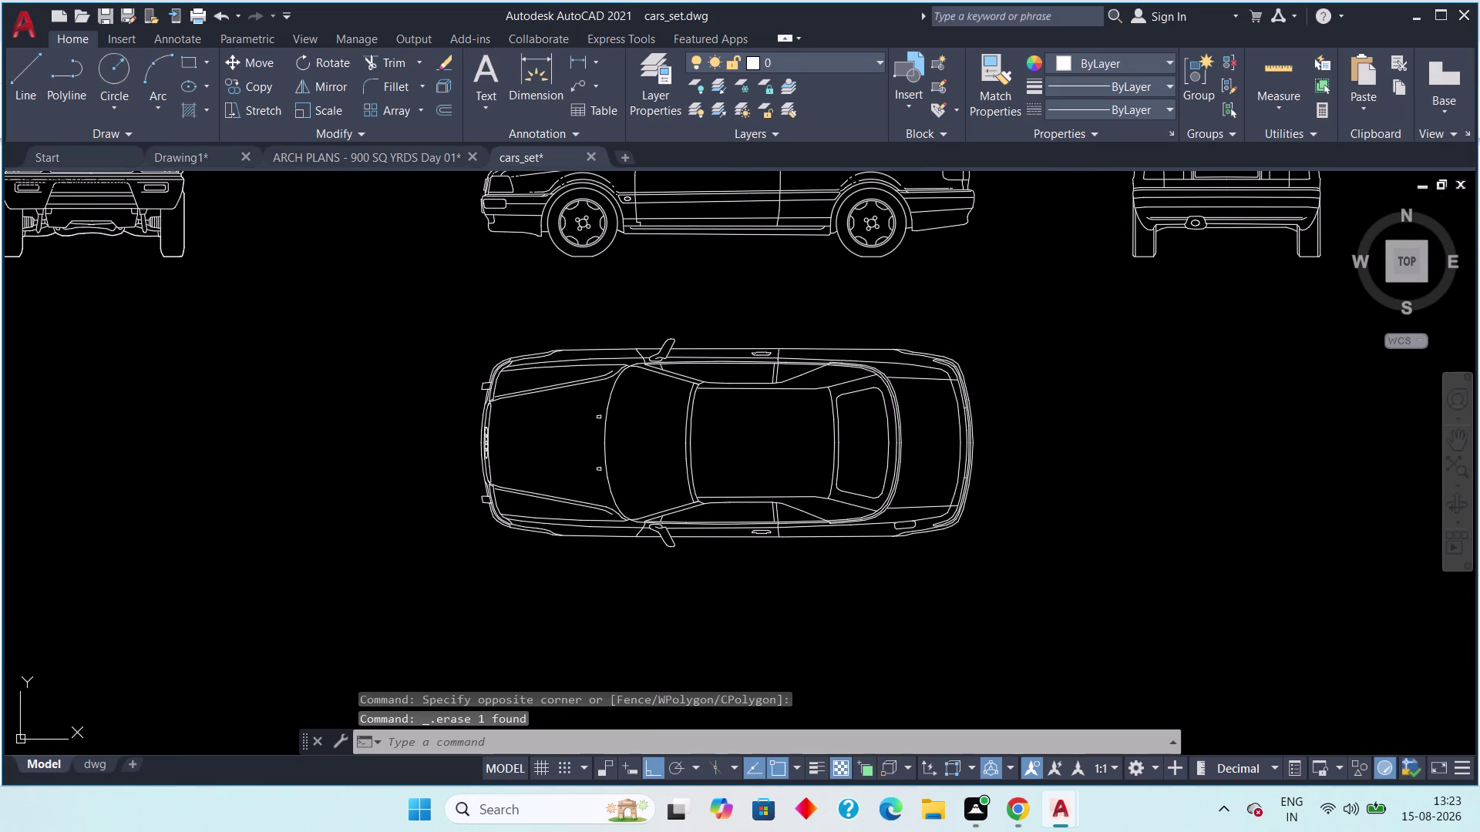
Copy the sedan top view in cars_set to the clipboard.
click(416, 565)
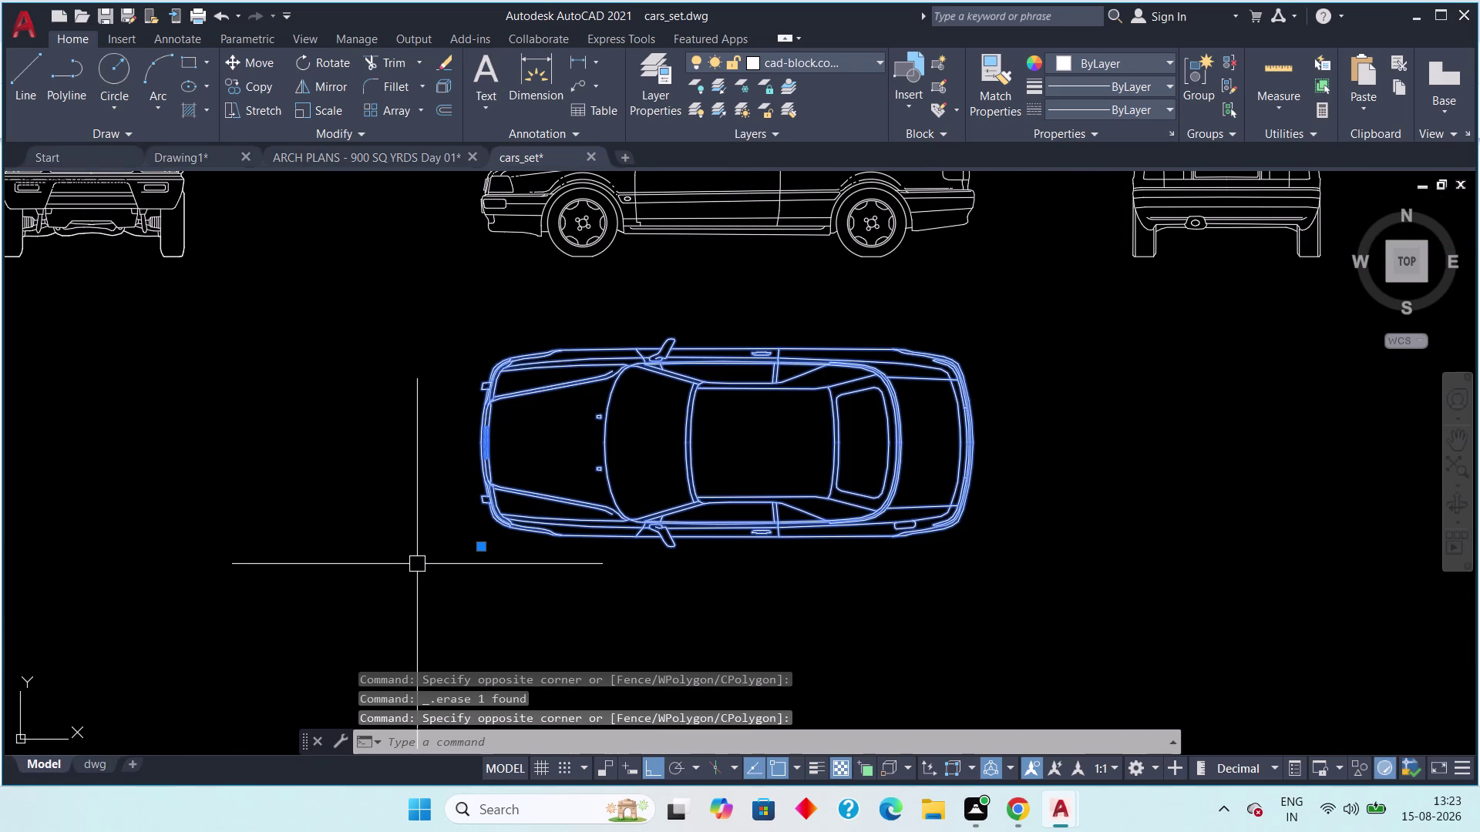
key(ctrl+c)
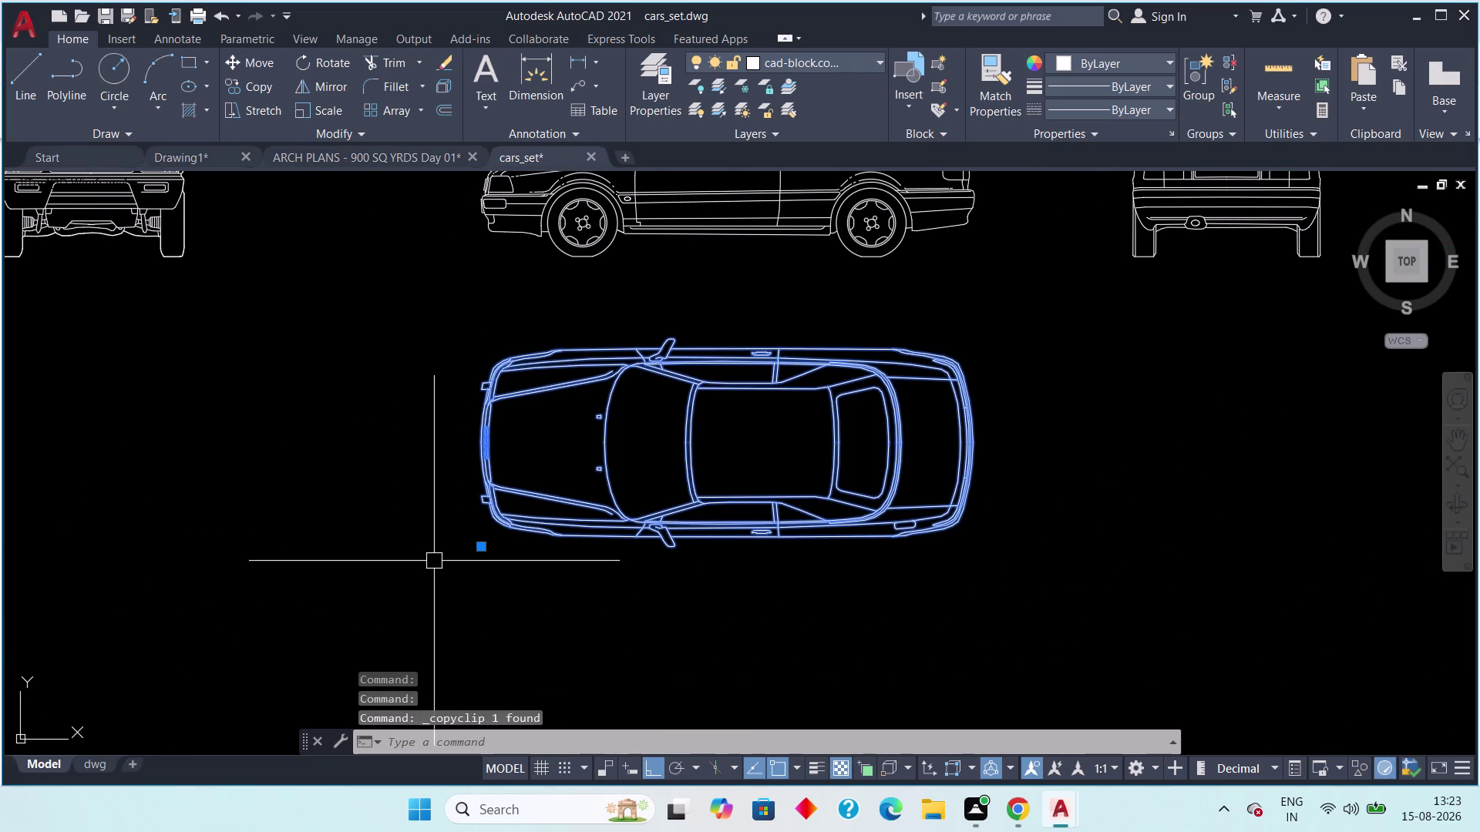
key(Escape)
scroll(down, 3)
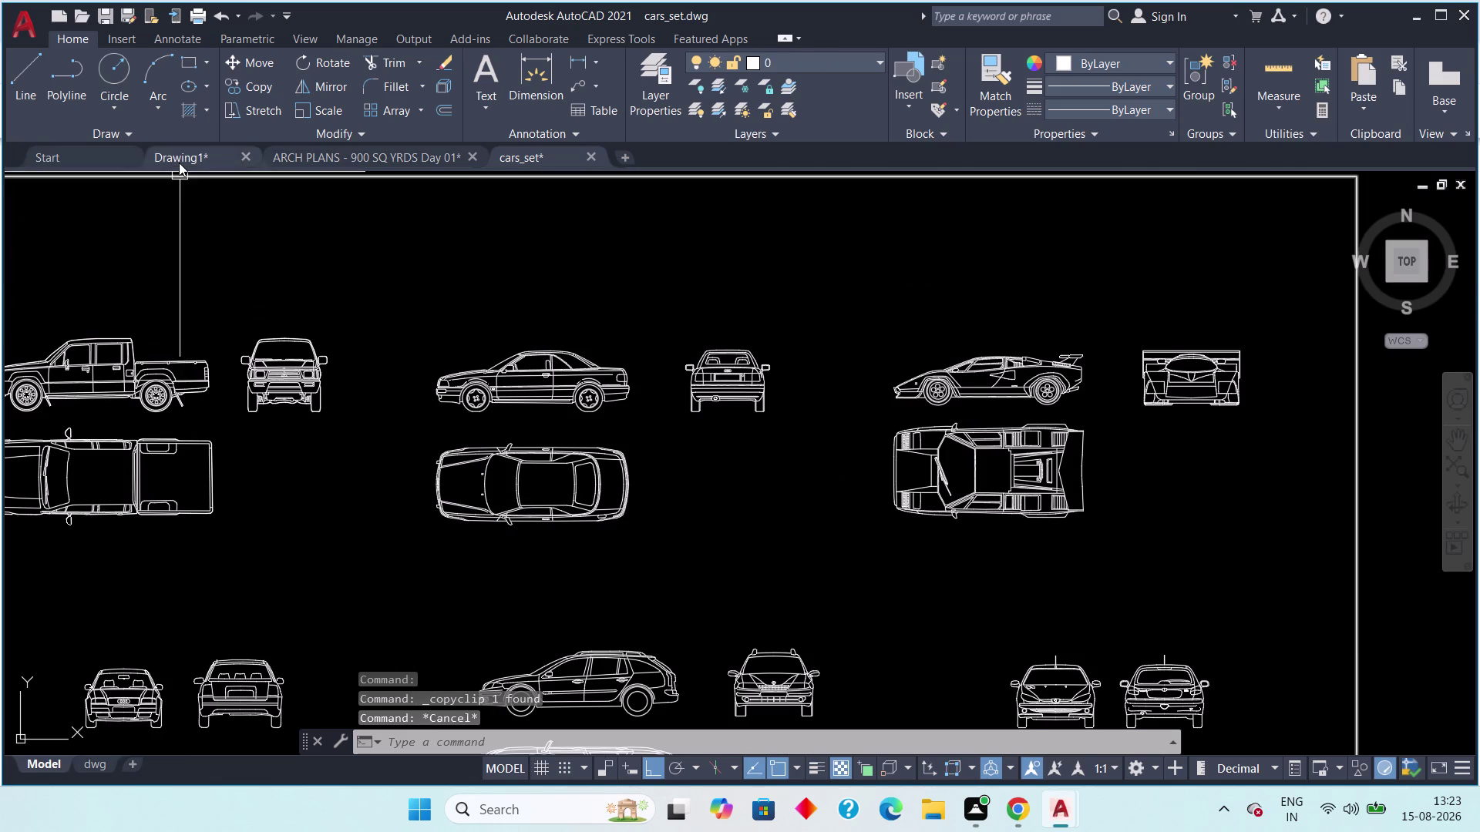
Paste the sedan into Drawing1 beside the parking floor plan.
click(178, 162)
middle_drag(380, 465, 382, 398)
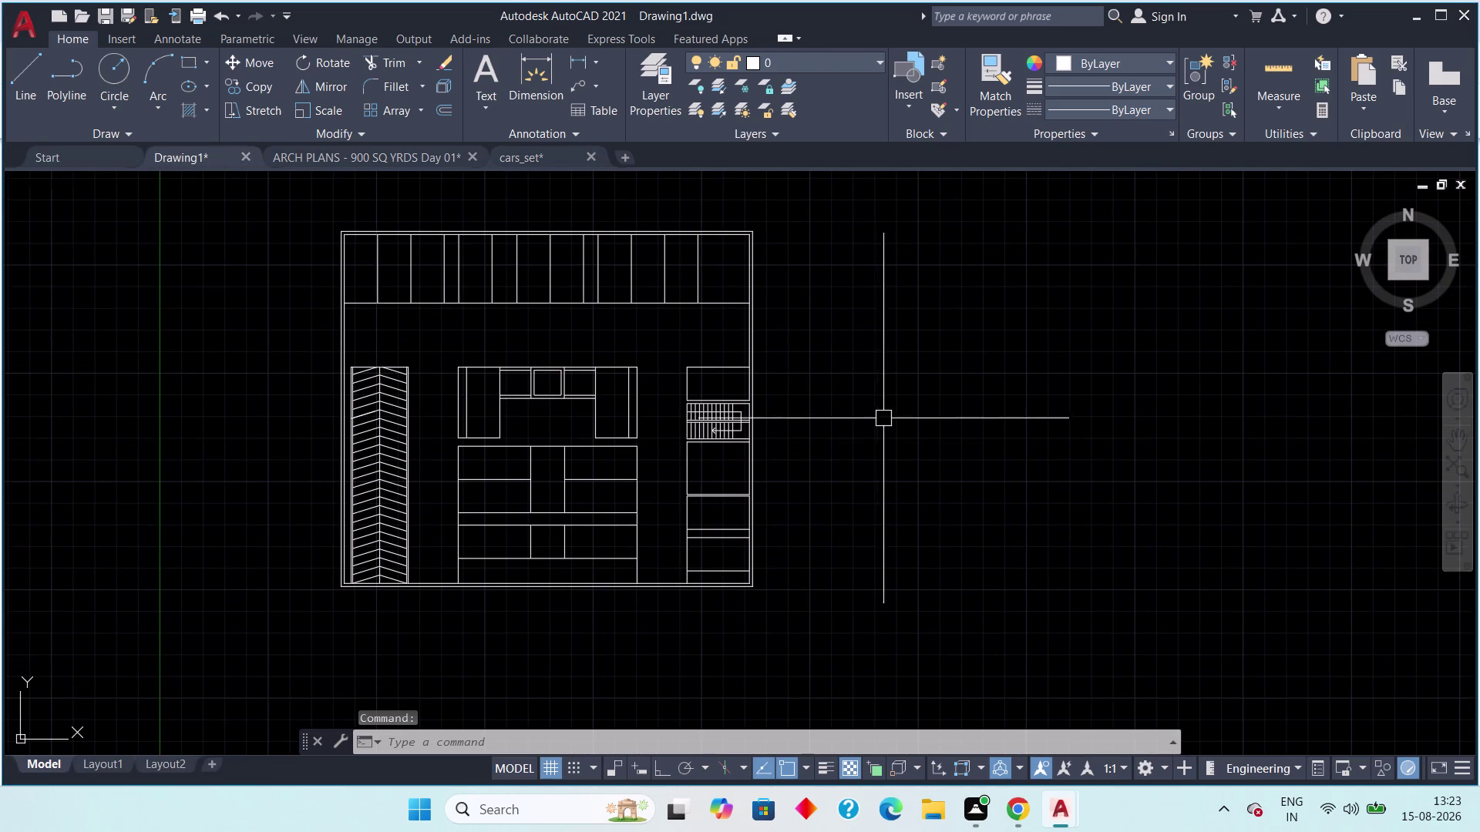
key(ctrl+v)
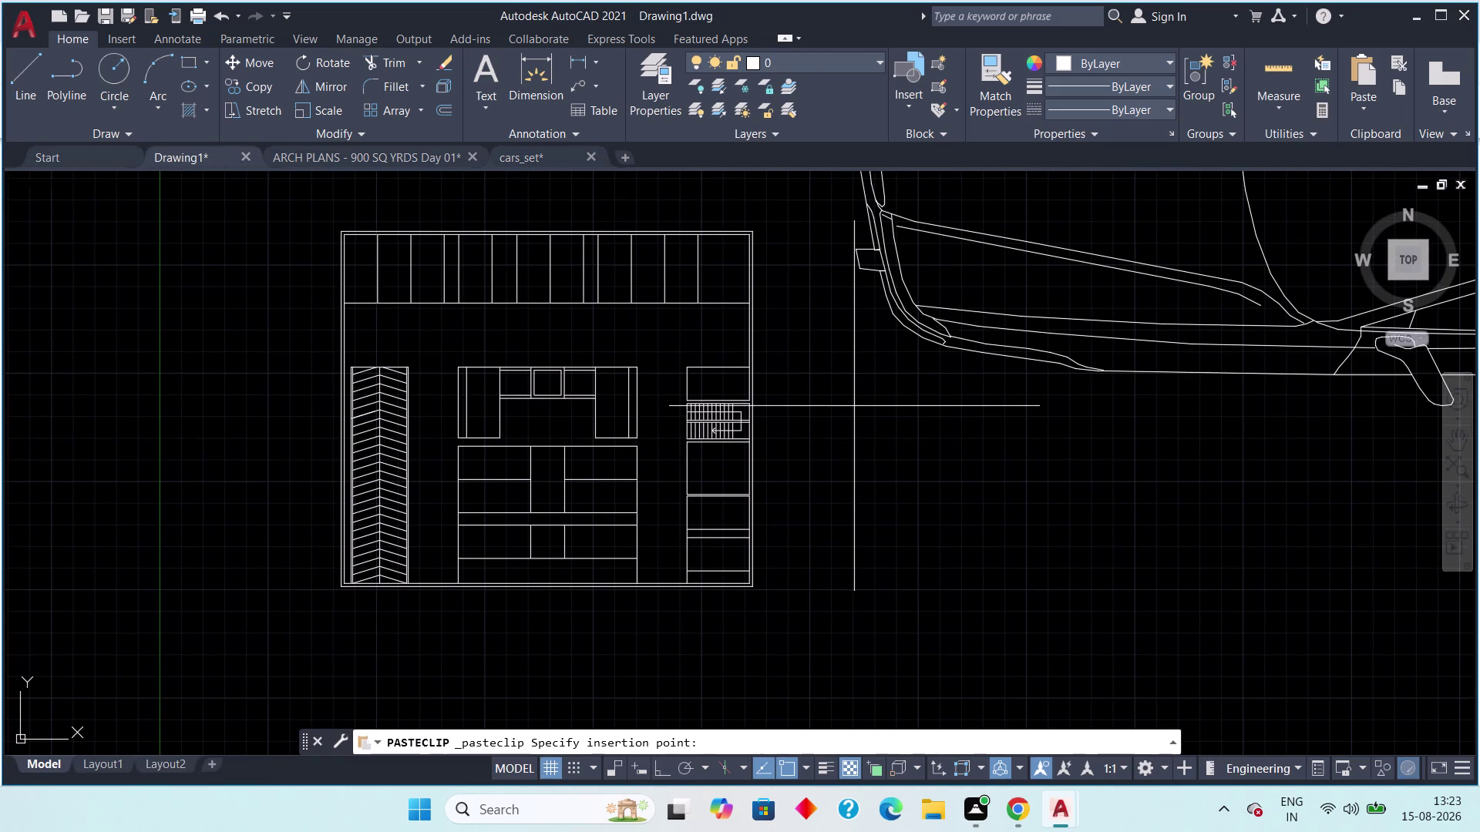
scroll(down, 3)
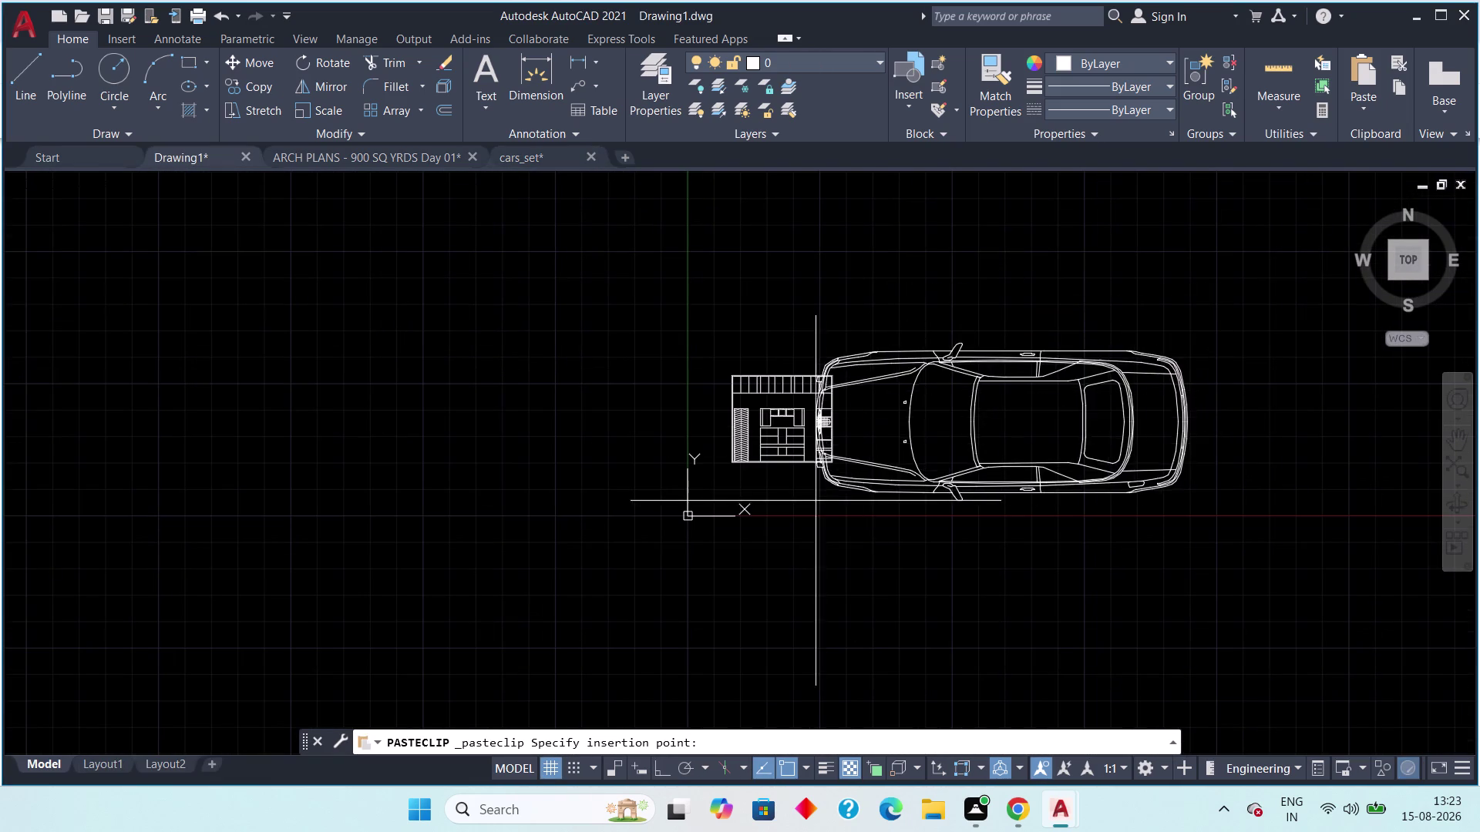
middle_drag(821, 503, 862, 485)
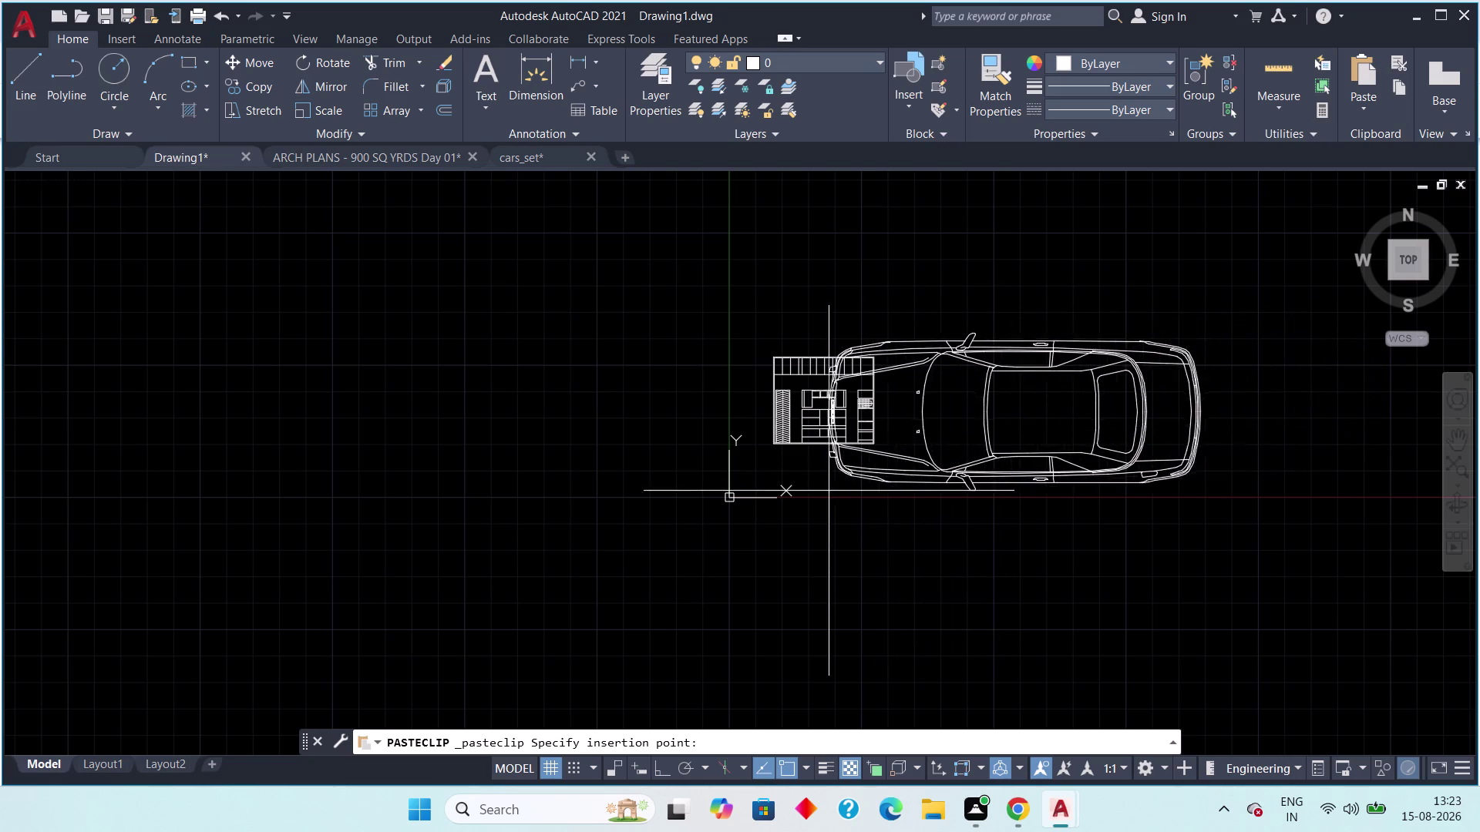
click(905, 471)
middle_drag(1073, 474, 823, 476)
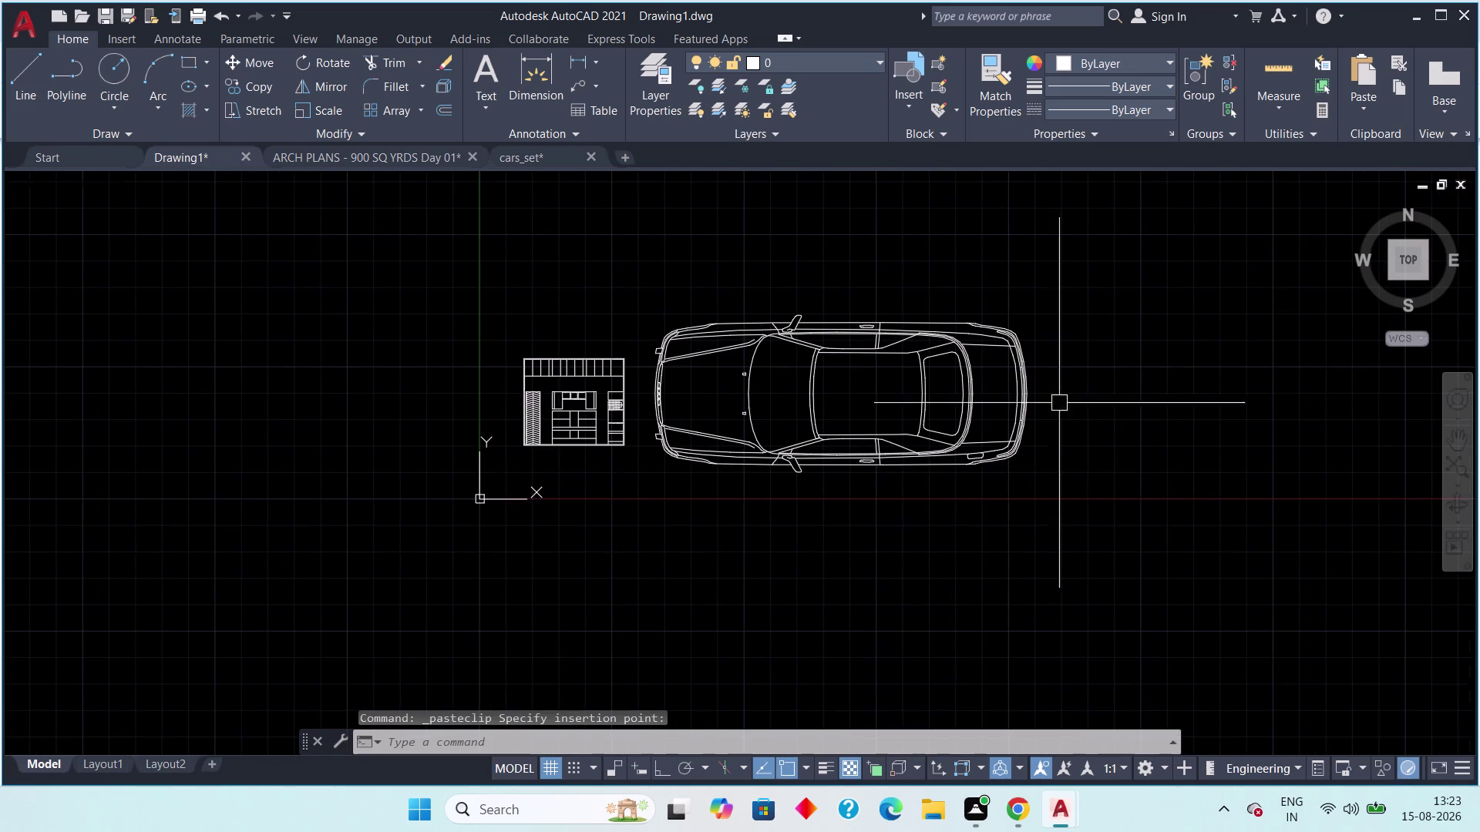
drag(1084, 253, 1063, 267)
Scale the pasted sedan down to a small size with SC.
click(649, 562)
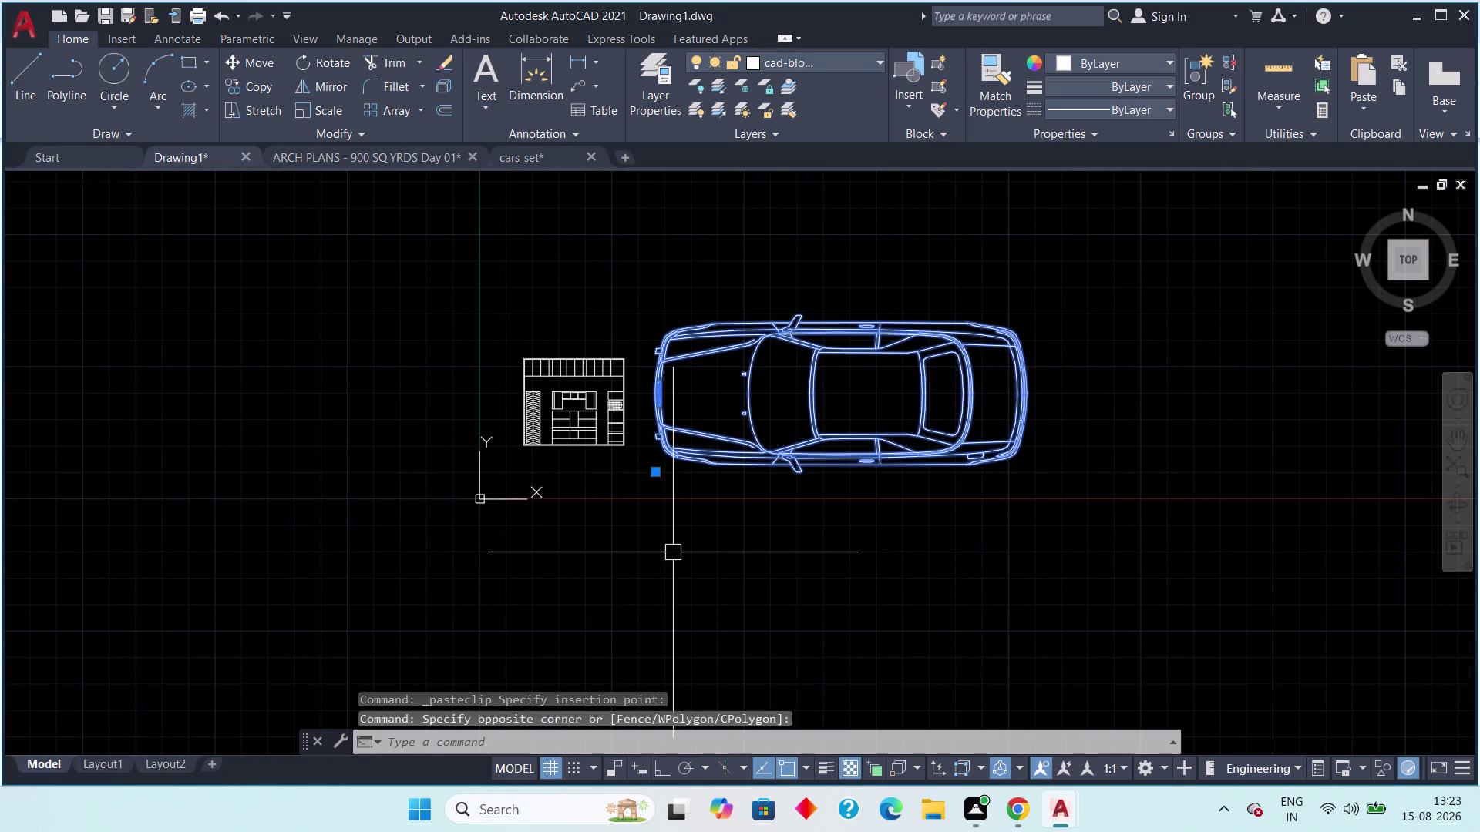
text(sc)
key(space)
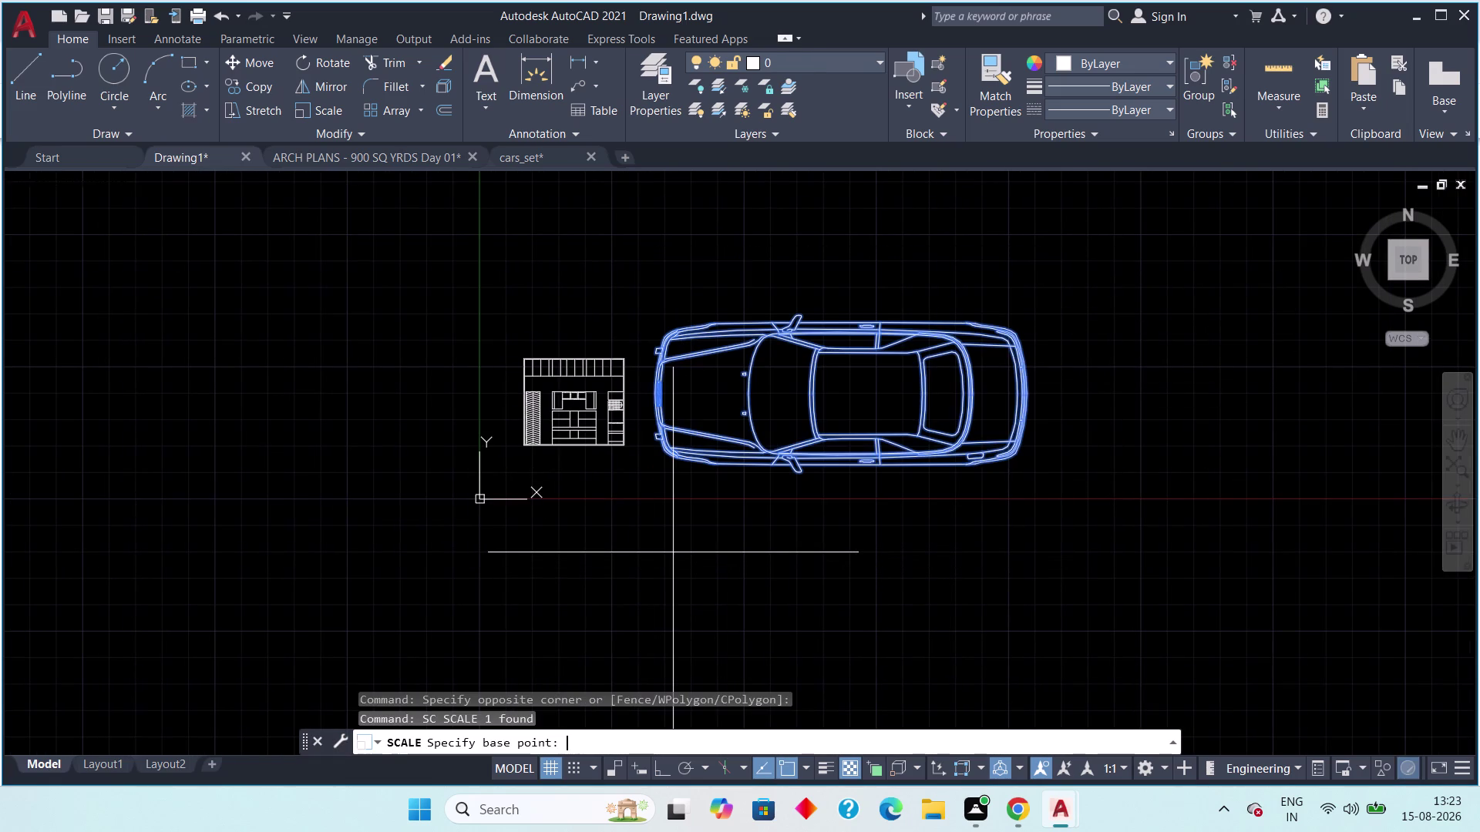
click(1006, 332)
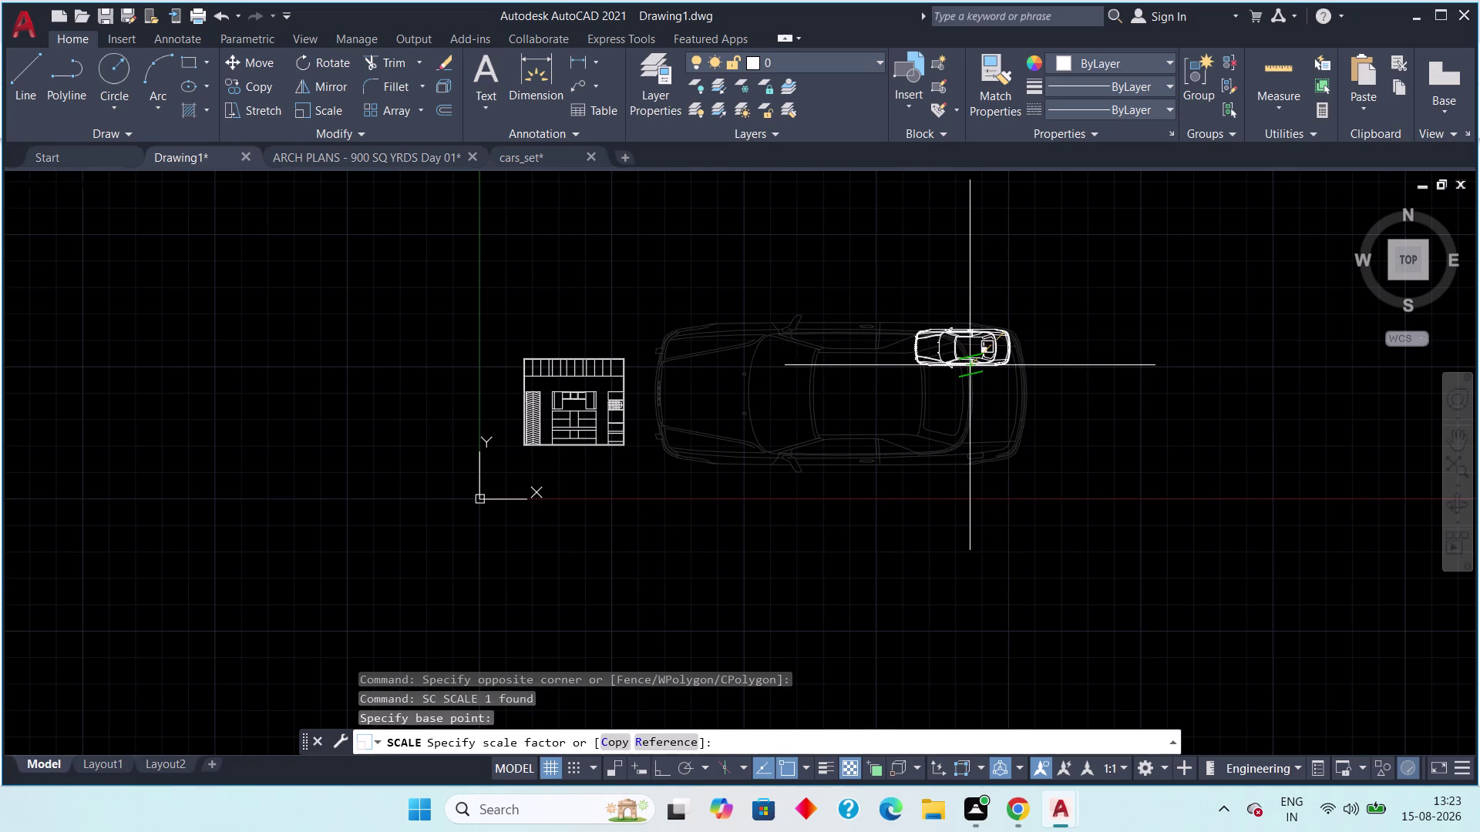
click(987, 351)
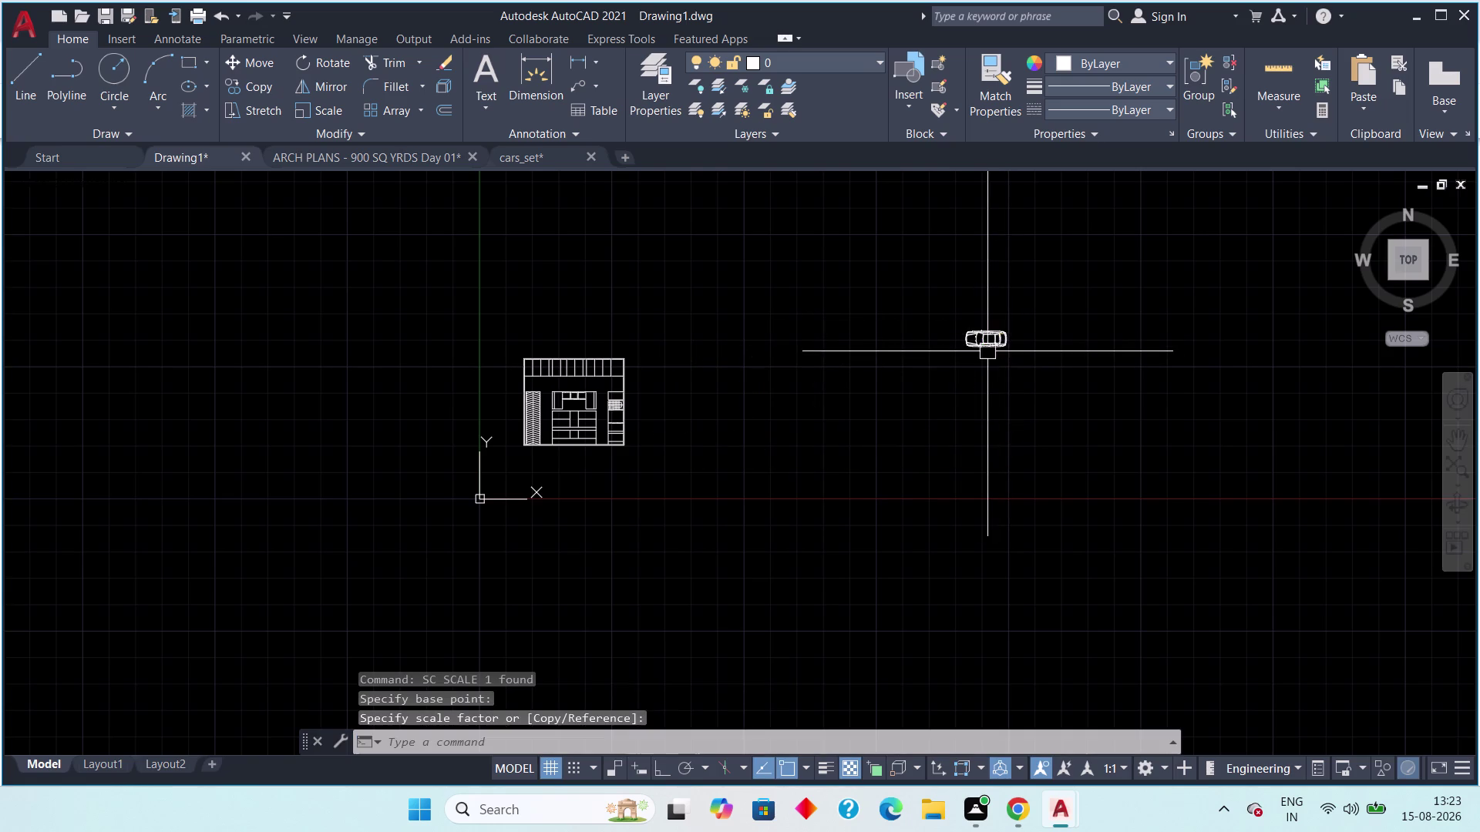
Move the shrunken sedan next to the floor plan's stairs.
click(1040, 303)
click(903, 375)
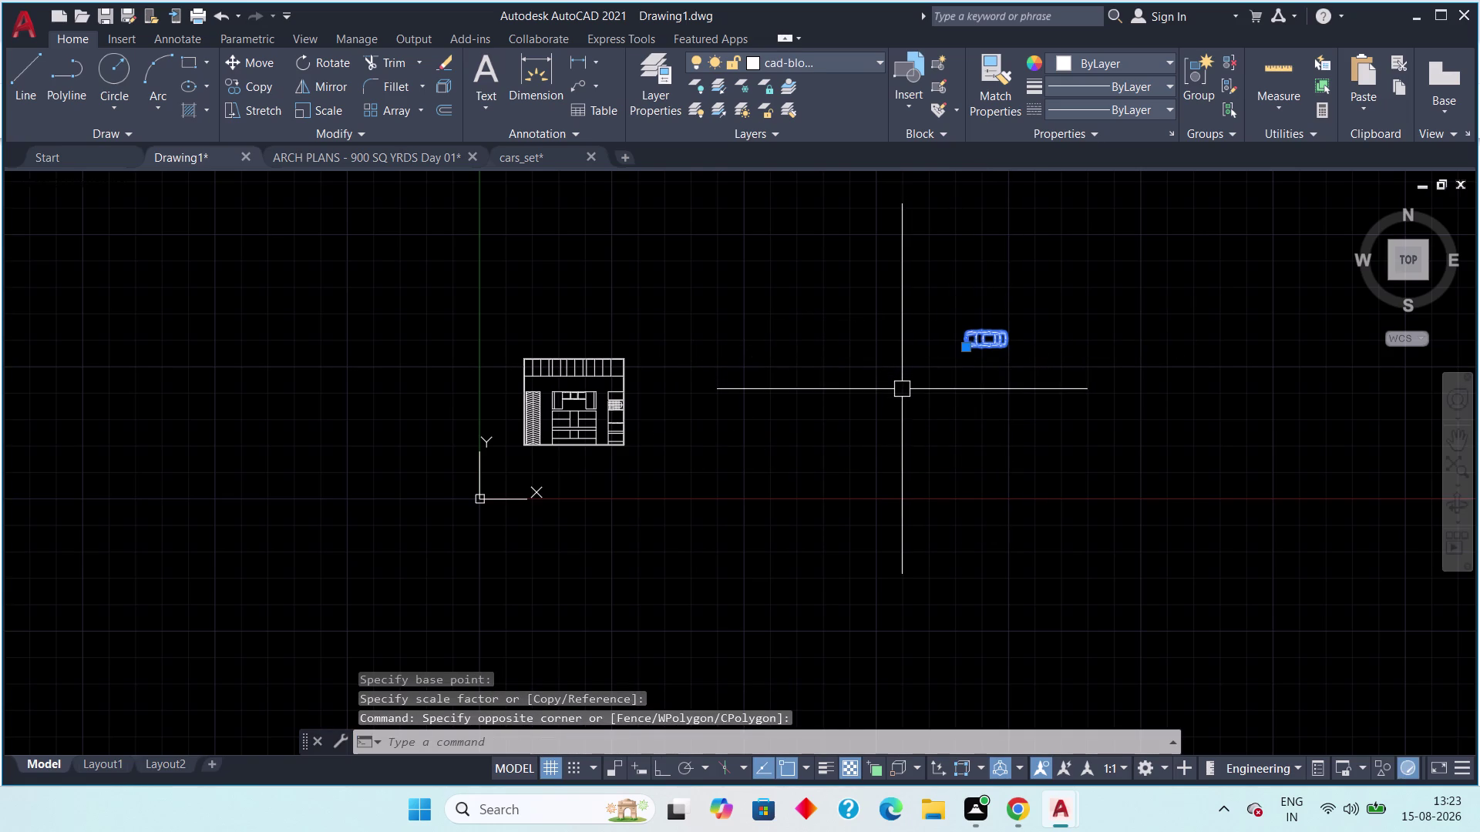
key(m)
key(space)
drag(986, 336, 930, 372)
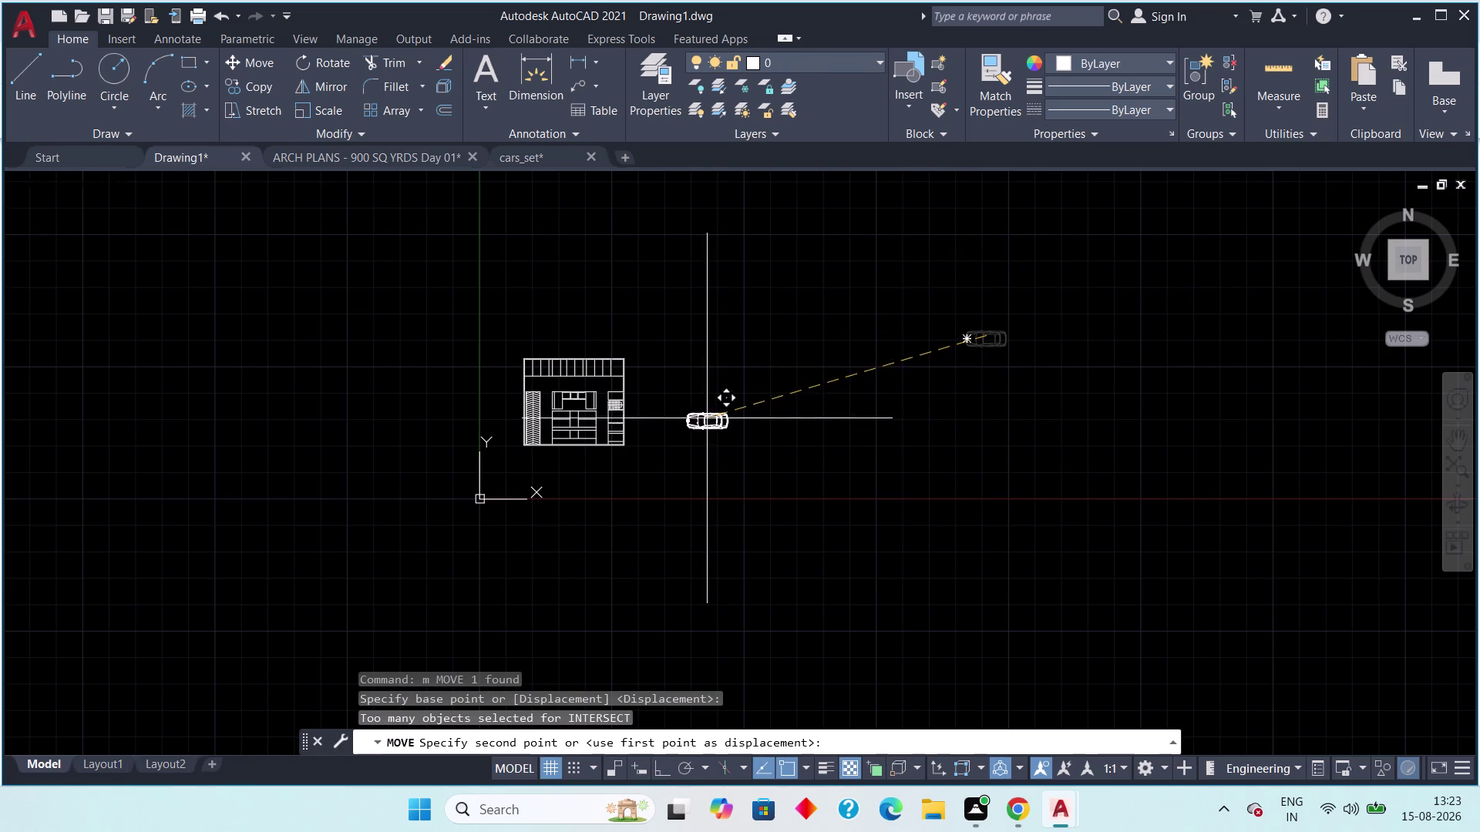
click(653, 393)
scroll(up, 3)
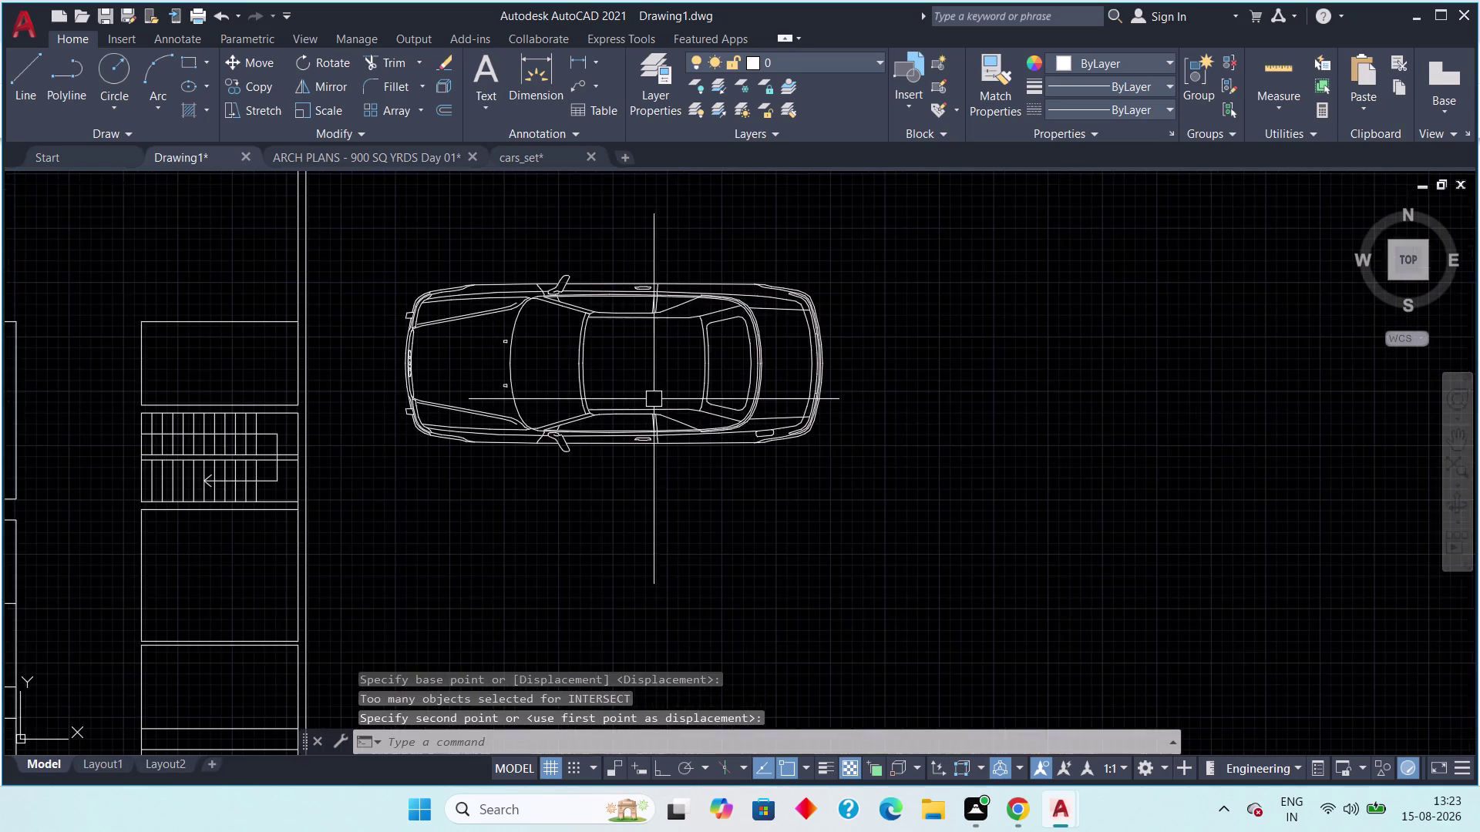
middle_drag(654, 400, 712, 457)
key(Escape)
Scale the sedan beside the stairs down further.
drag(918, 281, 913, 293)
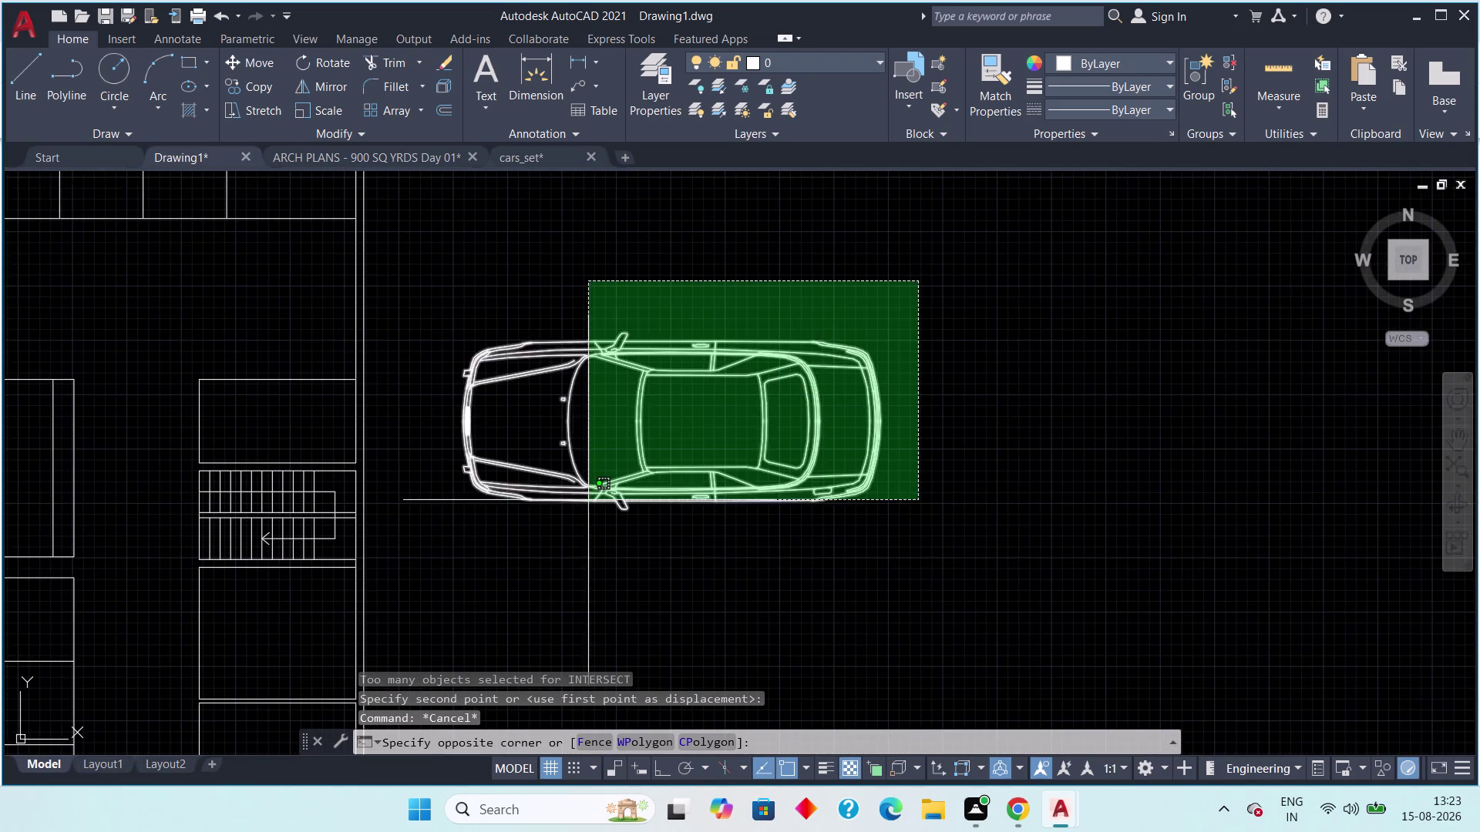
click(451, 499)
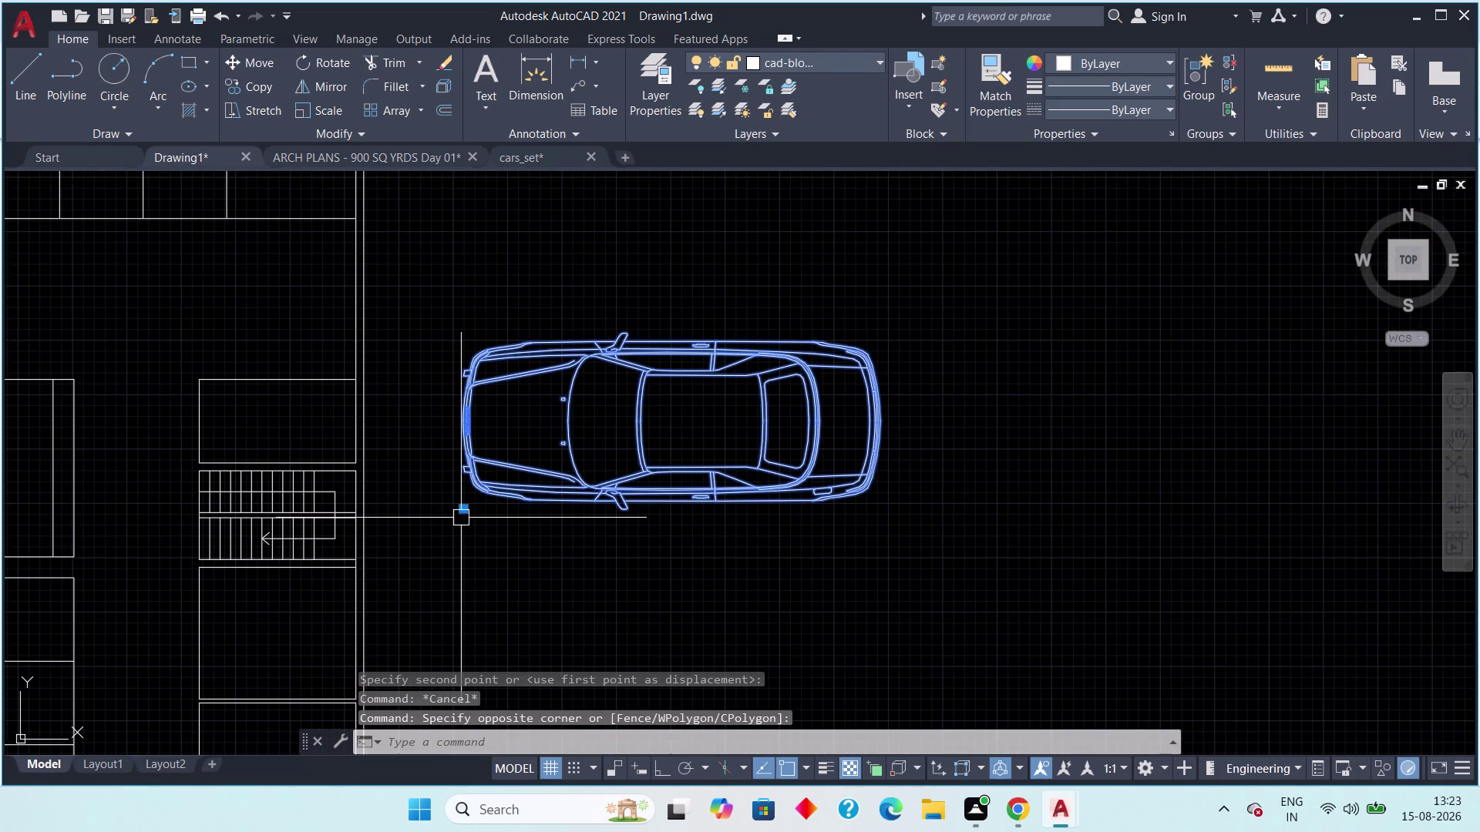
text(sc)
key(space)
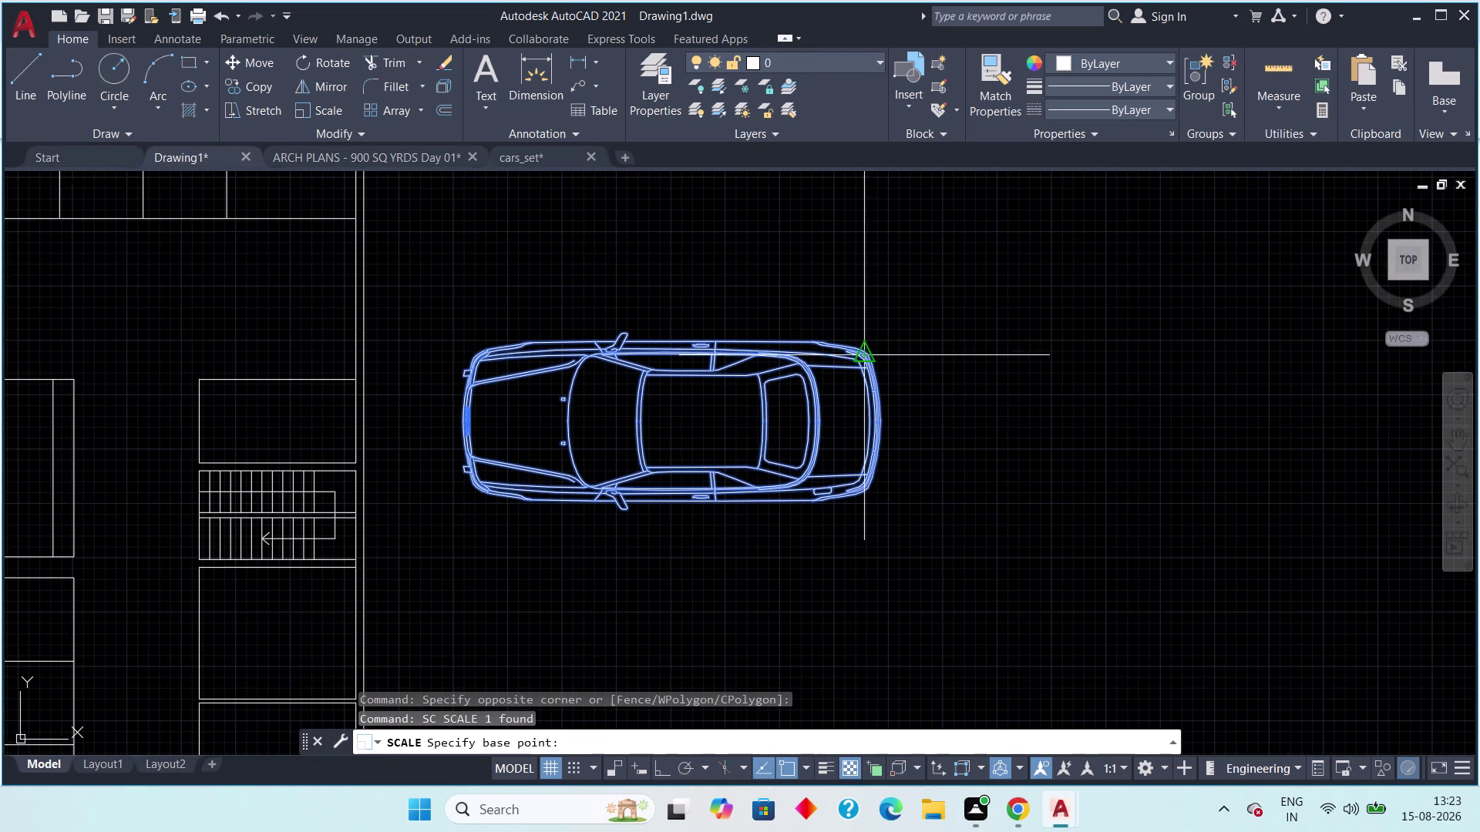
click(864, 355)
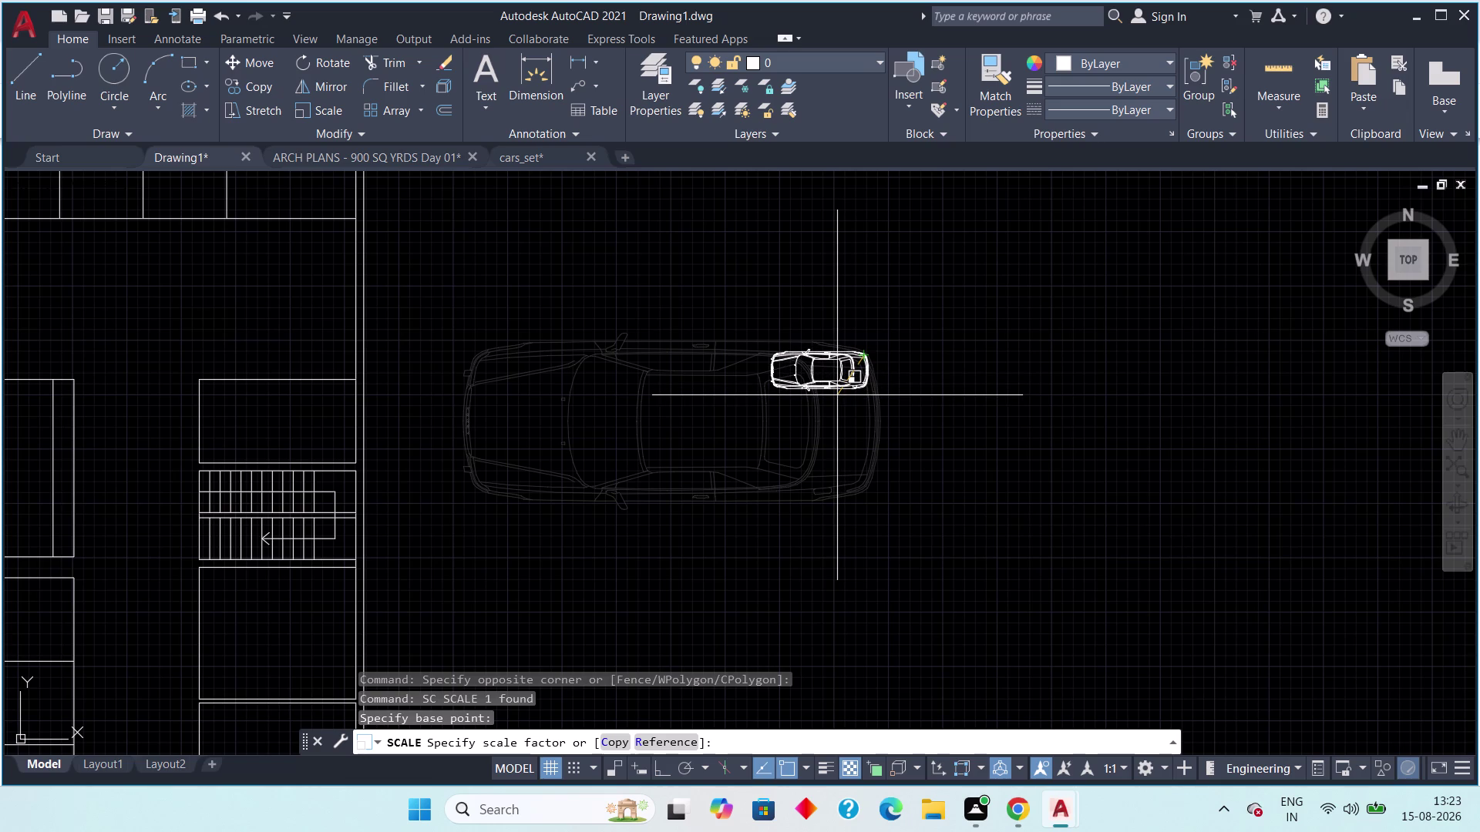
click(837, 396)
key(Escape)
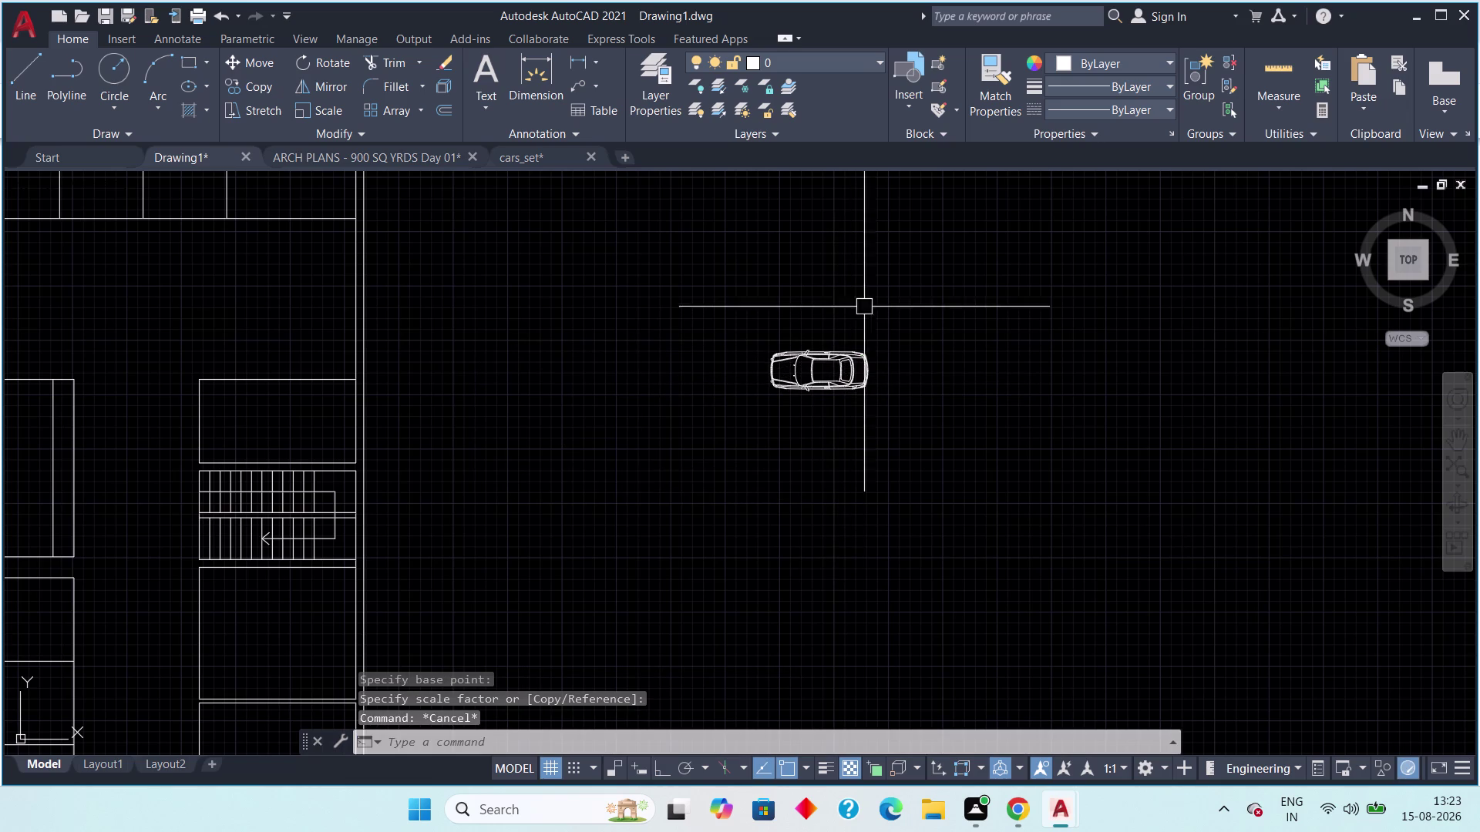
click(579, 65)
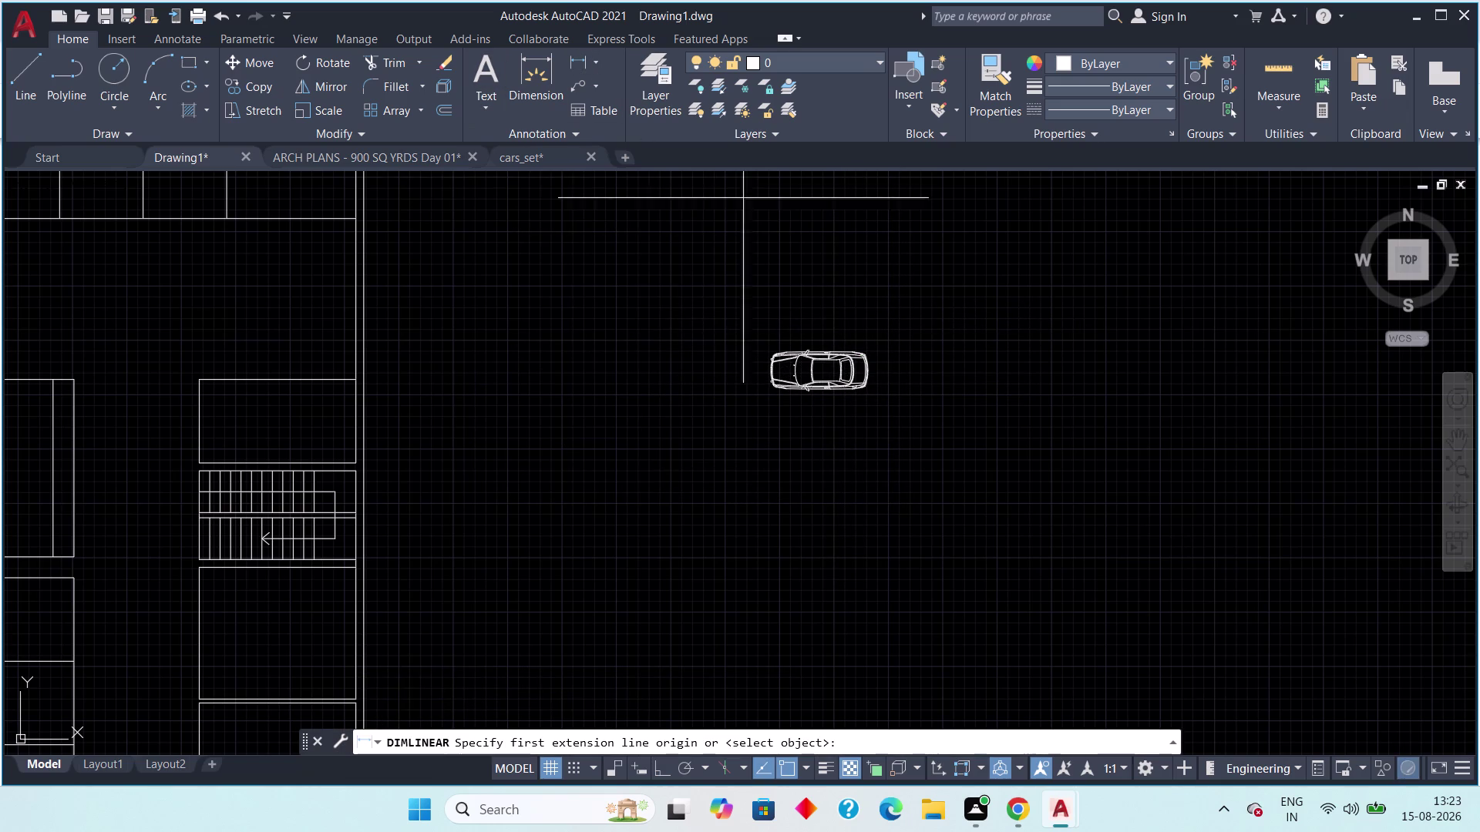
Draw a trial 3.5" linear dimension next to the shrunken sedan.
scroll(up, 3)
click(1032, 515)
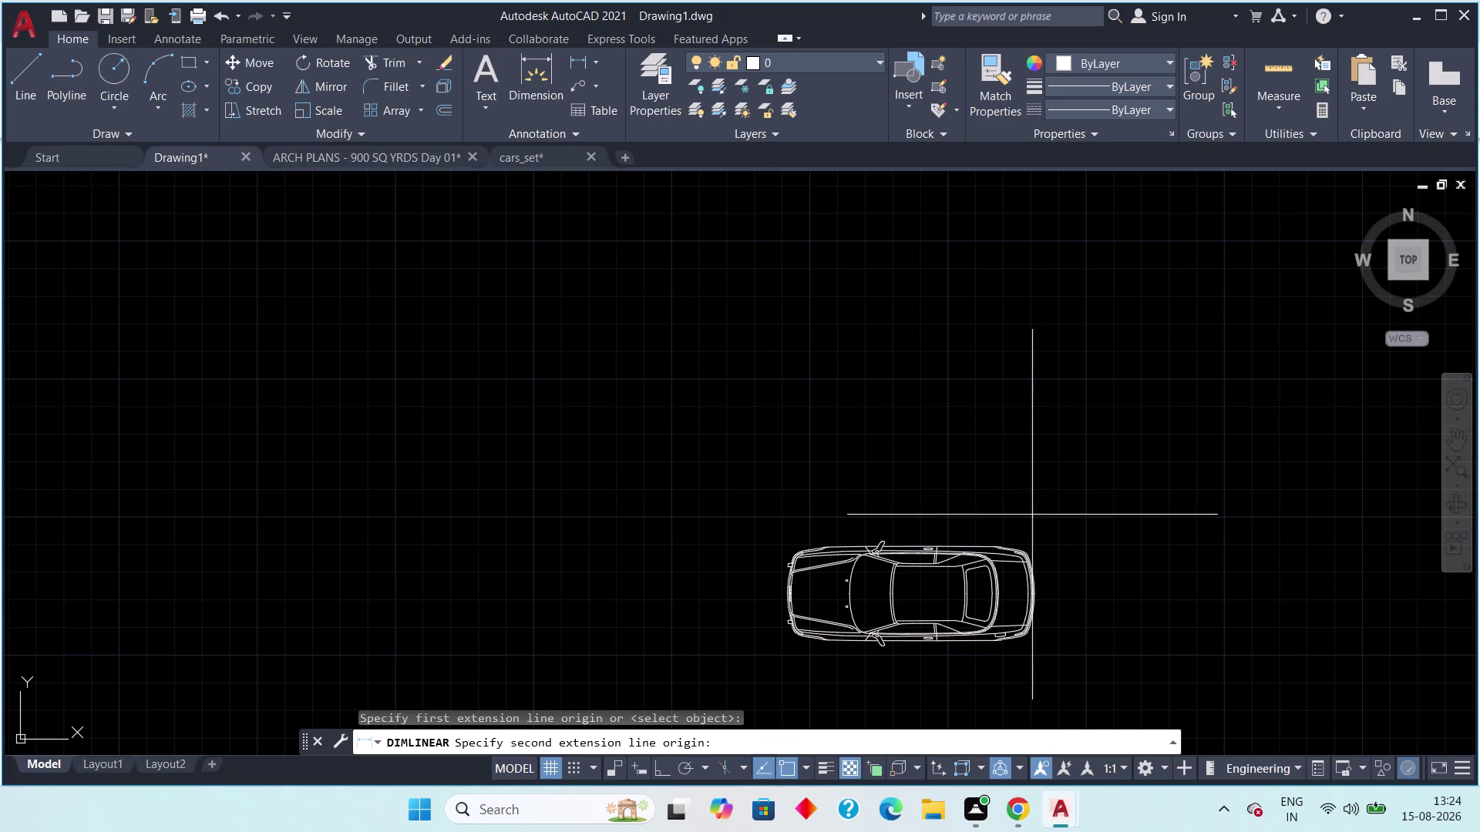
click(791, 507)
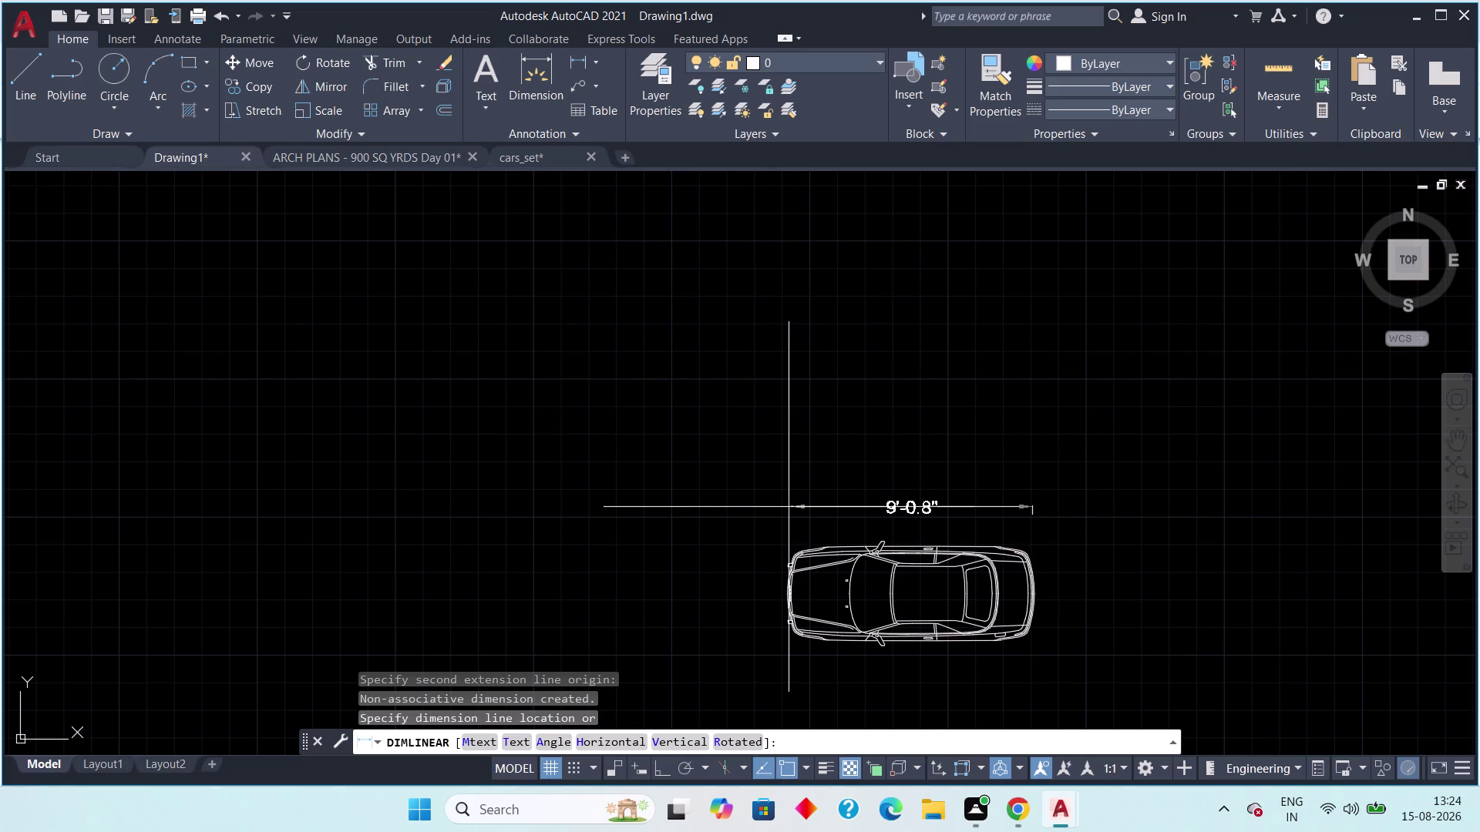
scroll(down, 3)
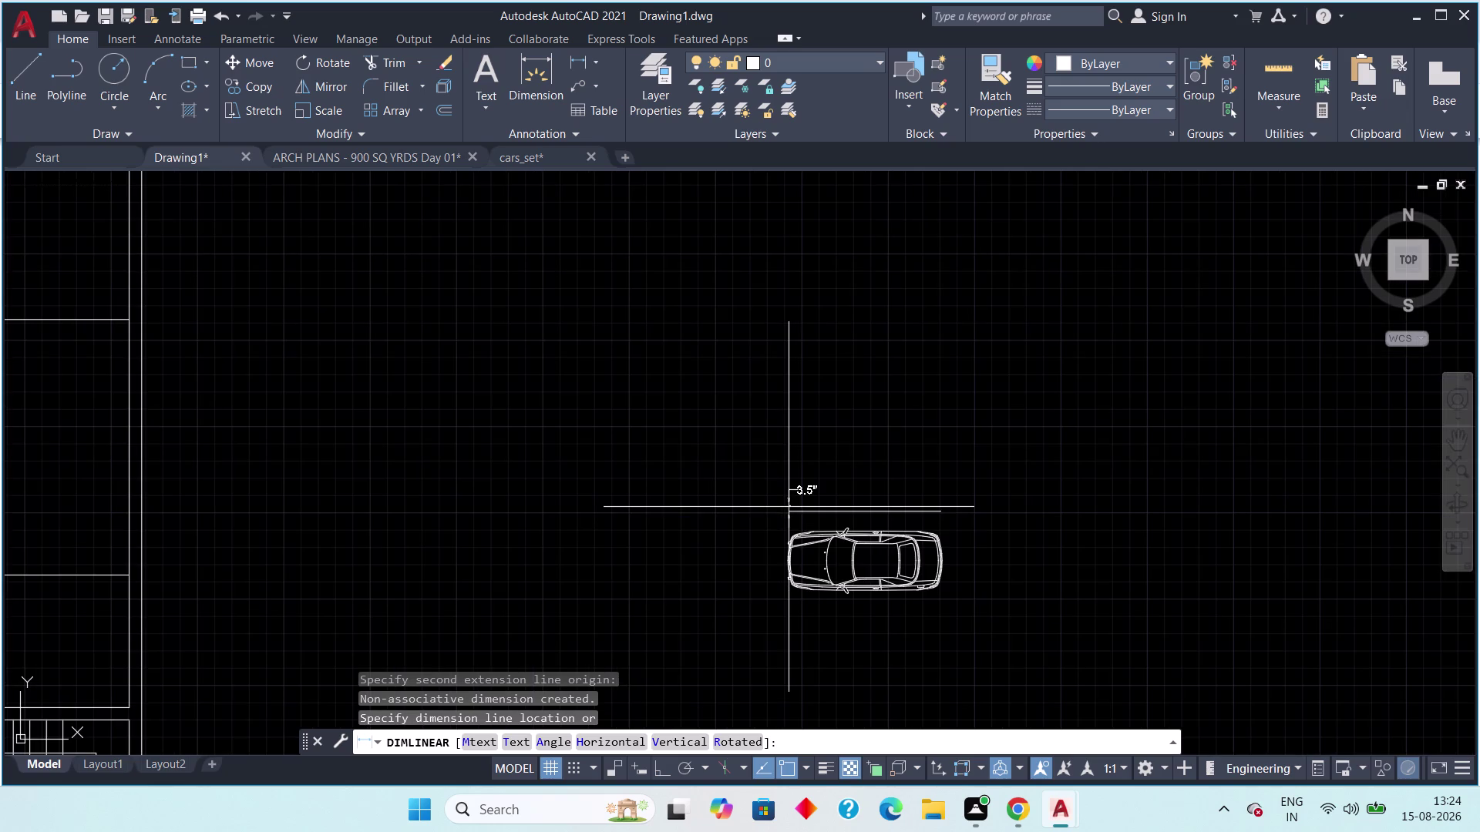
click(789, 507)
Select only the stray 3.5" dimension and delete it.
middle_drag(784, 562, 794, 538)
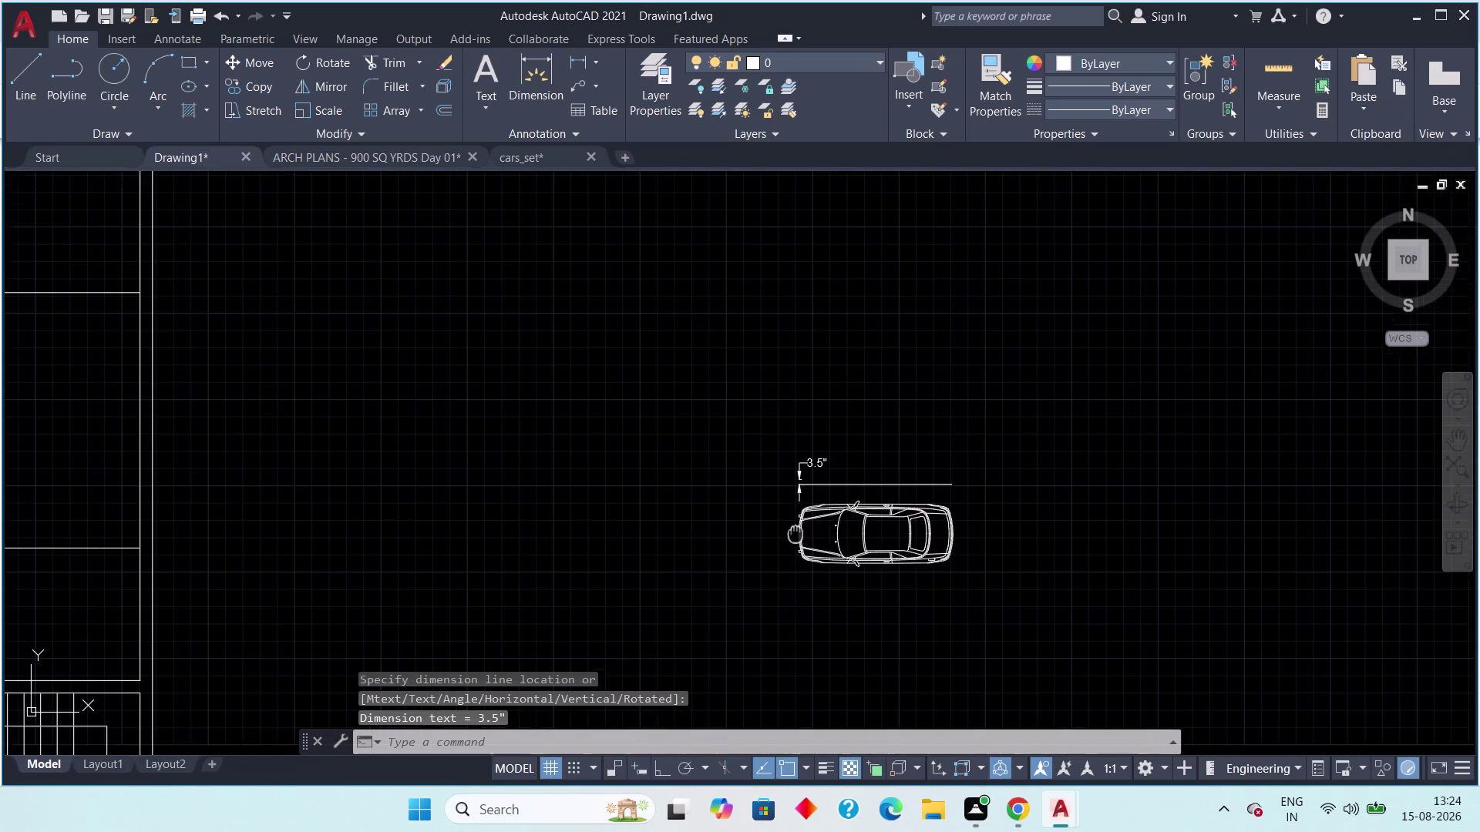
middle_drag(794, 538, 797, 526)
scroll(up, 3)
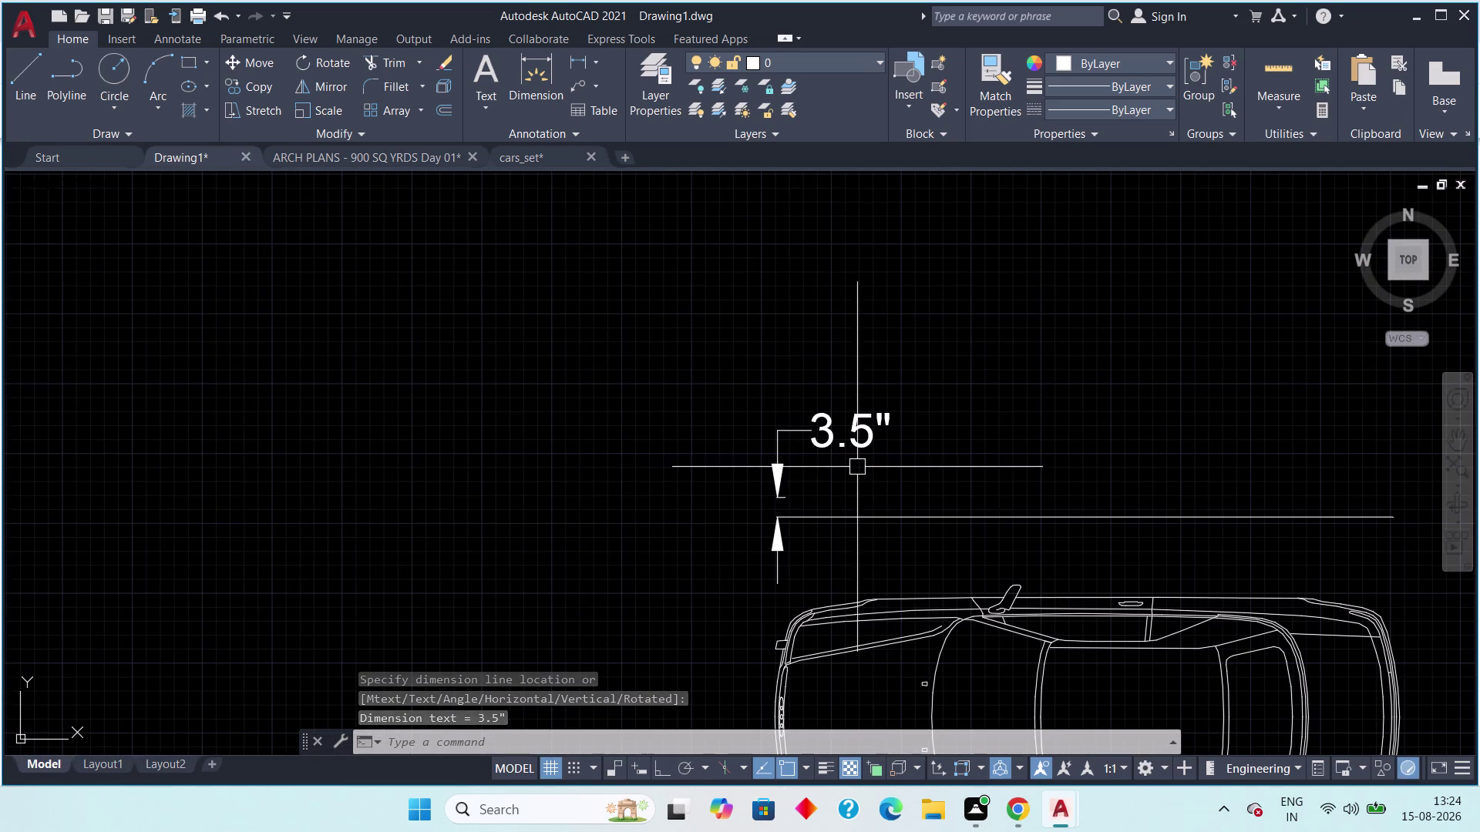
scroll(down, 3)
drag(954, 382, 940, 399)
drag(720, 542, 713, 557)
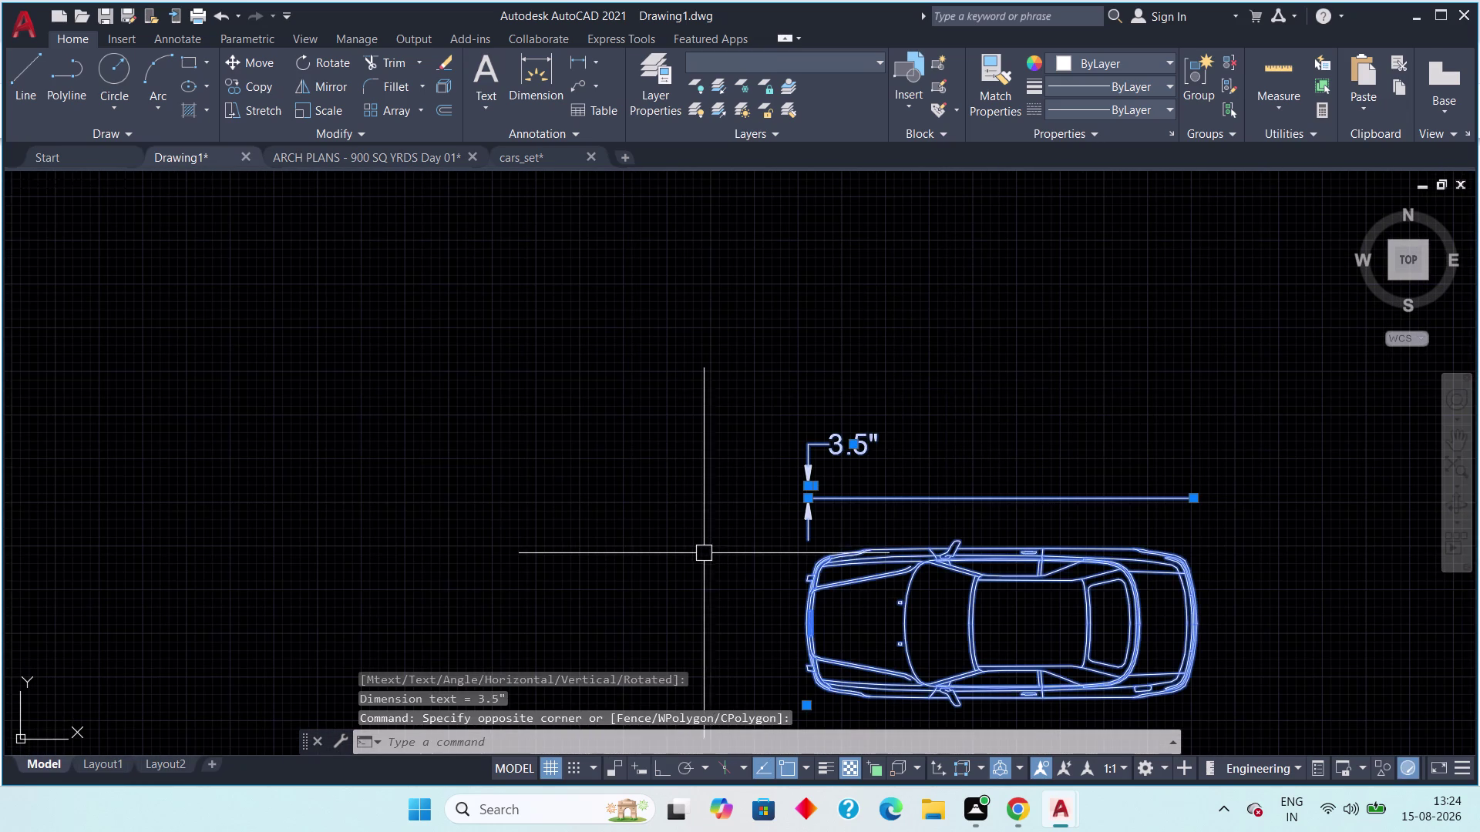
key(Escape)
key(Escape)
drag(936, 392, 917, 411)
click(797, 462)
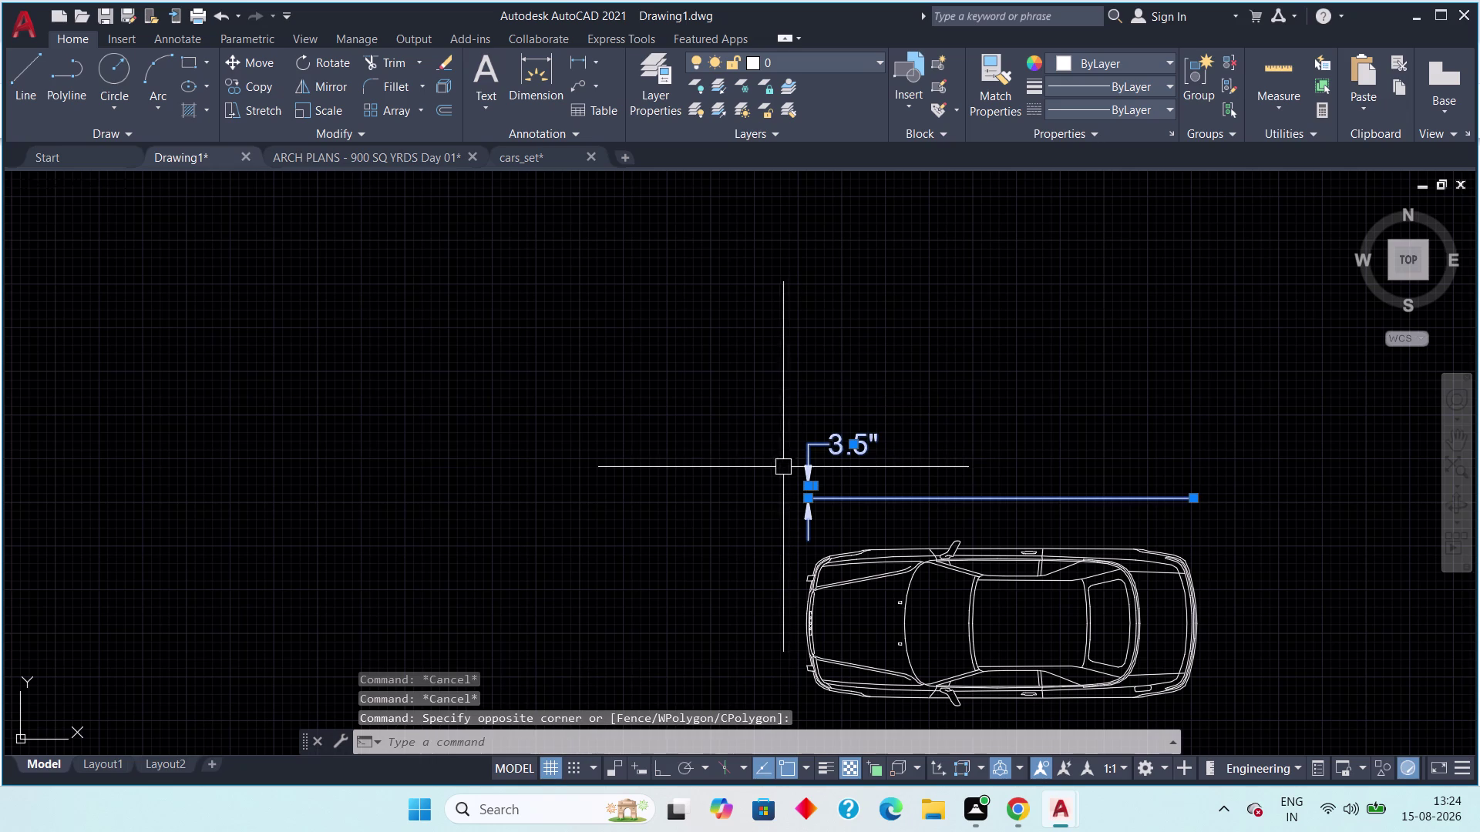
key(Delete)
Switch to the ARCH PLANS - 900 SQ YRDS Day 01 drawing.
scroll(down, 3)
middle_drag(789, 484, 1019, 421)
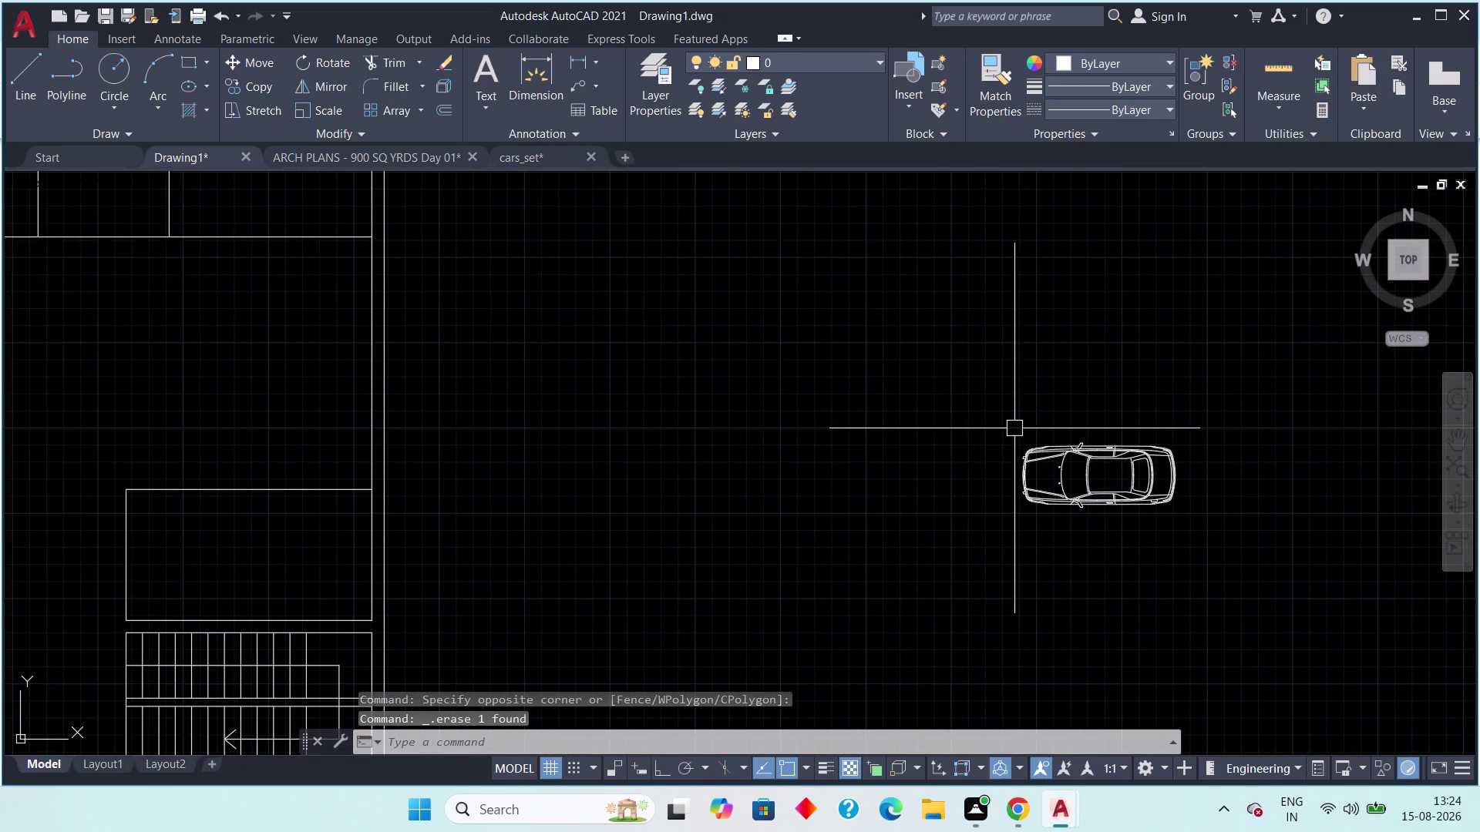
scroll(down, 3)
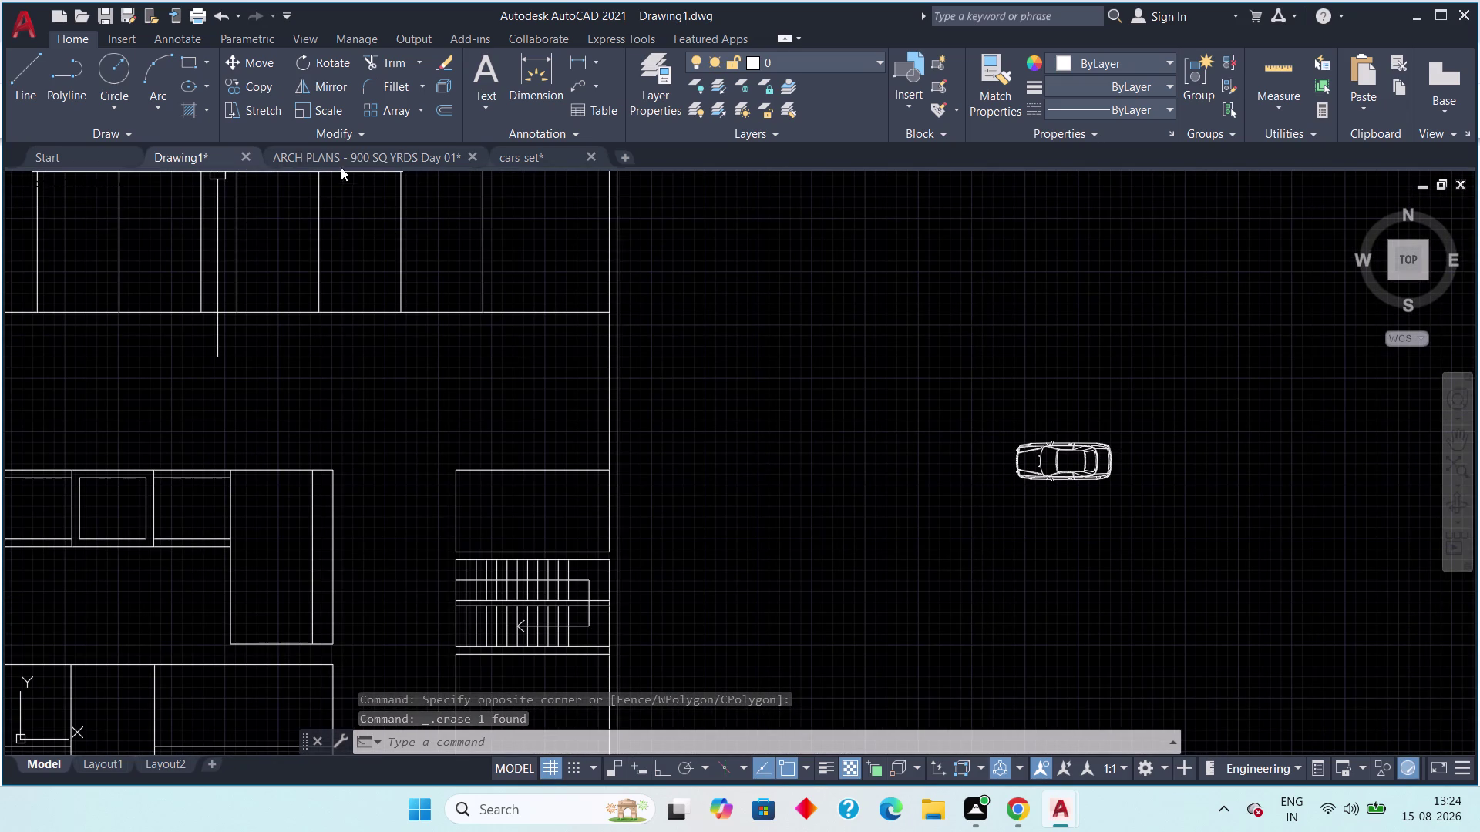
click(341, 160)
scroll(down, 3)
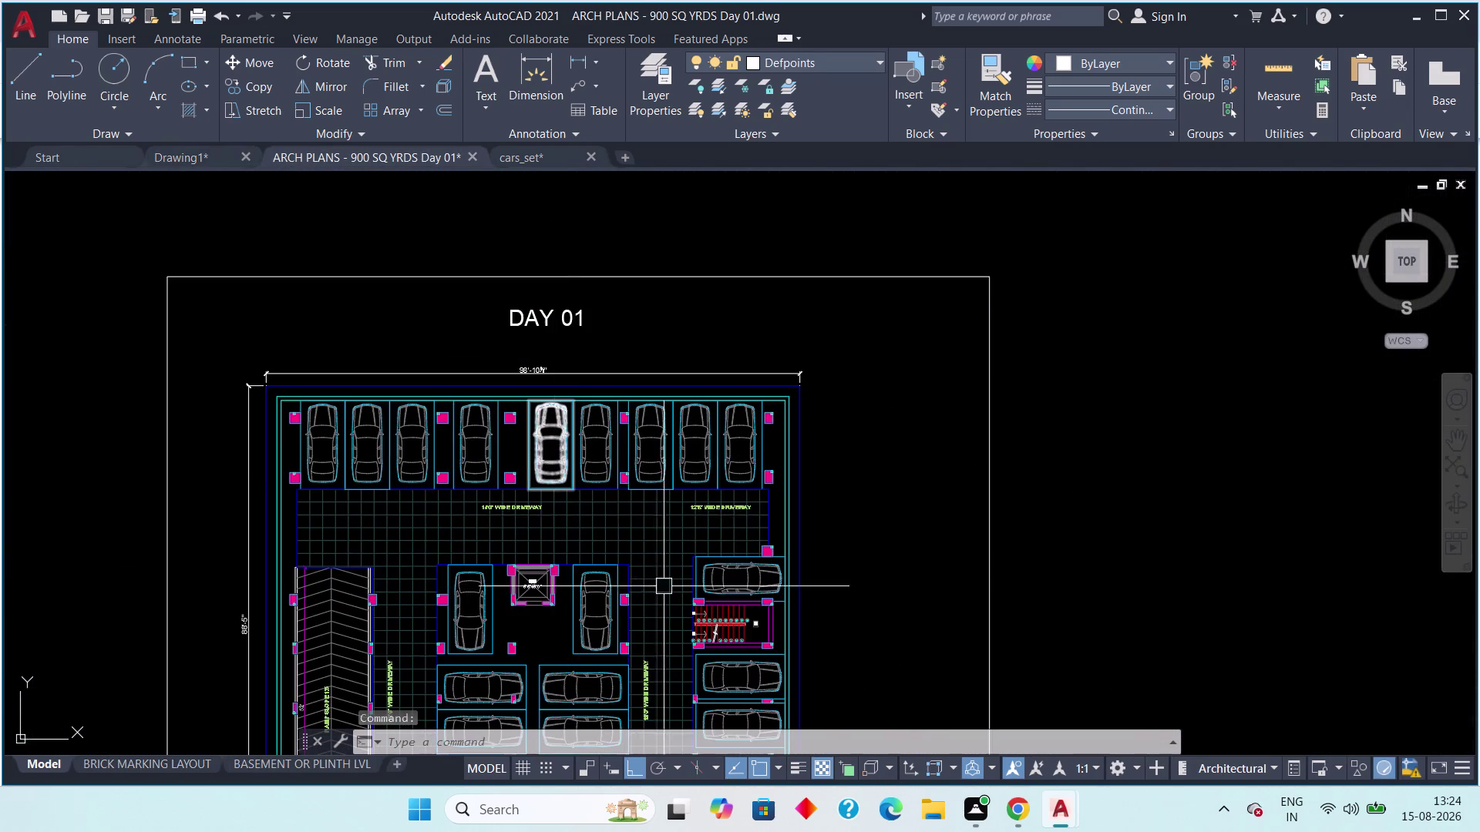
Look over the ARCH PLANS parking layout, then go back to Drawing1.
scroll(up, 3)
scroll(down, 3)
scroll(down, 3)
middle_drag(701, 565, 675, 424)
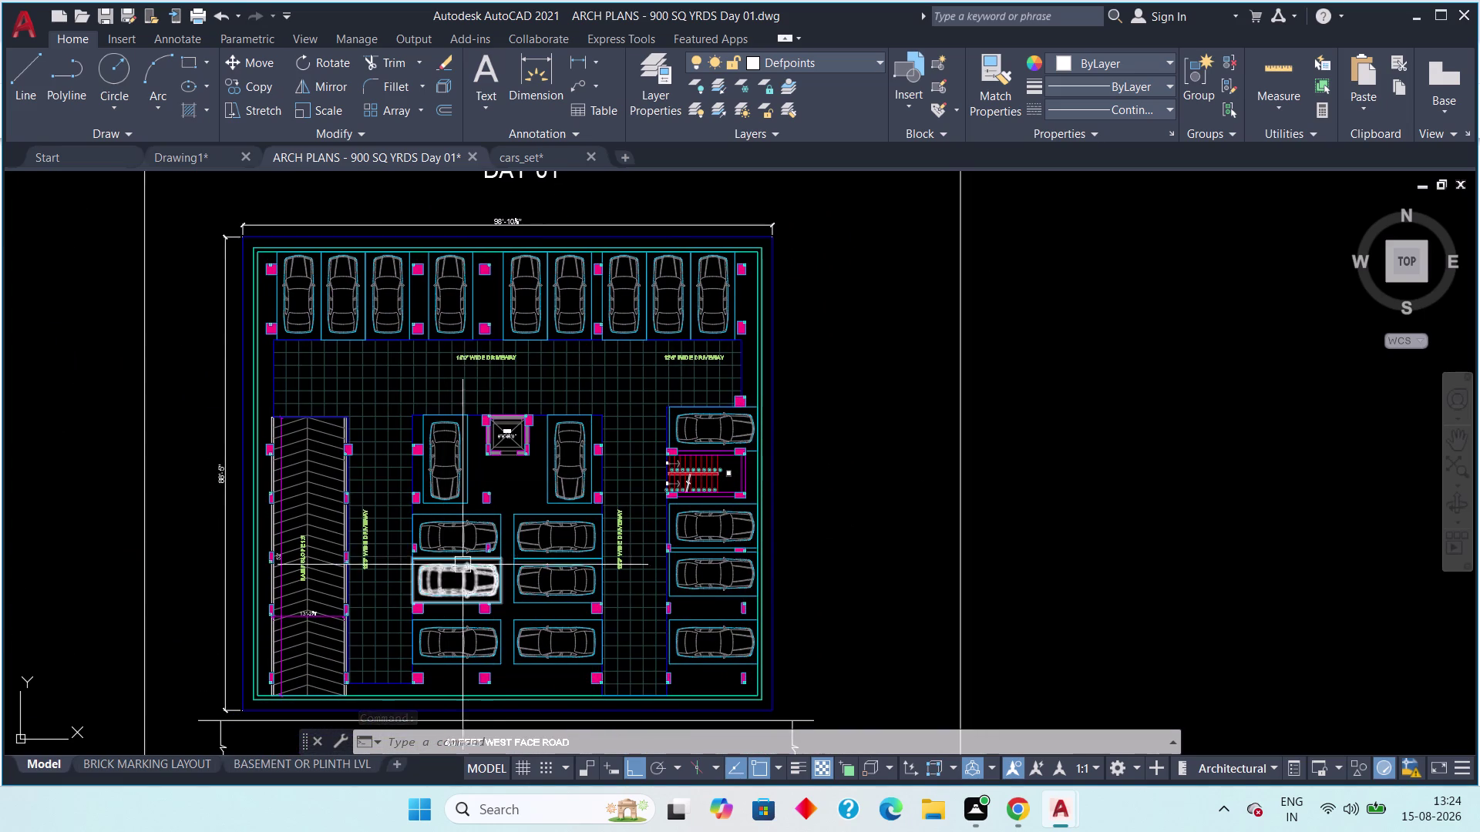
click(521, 163)
click(177, 157)
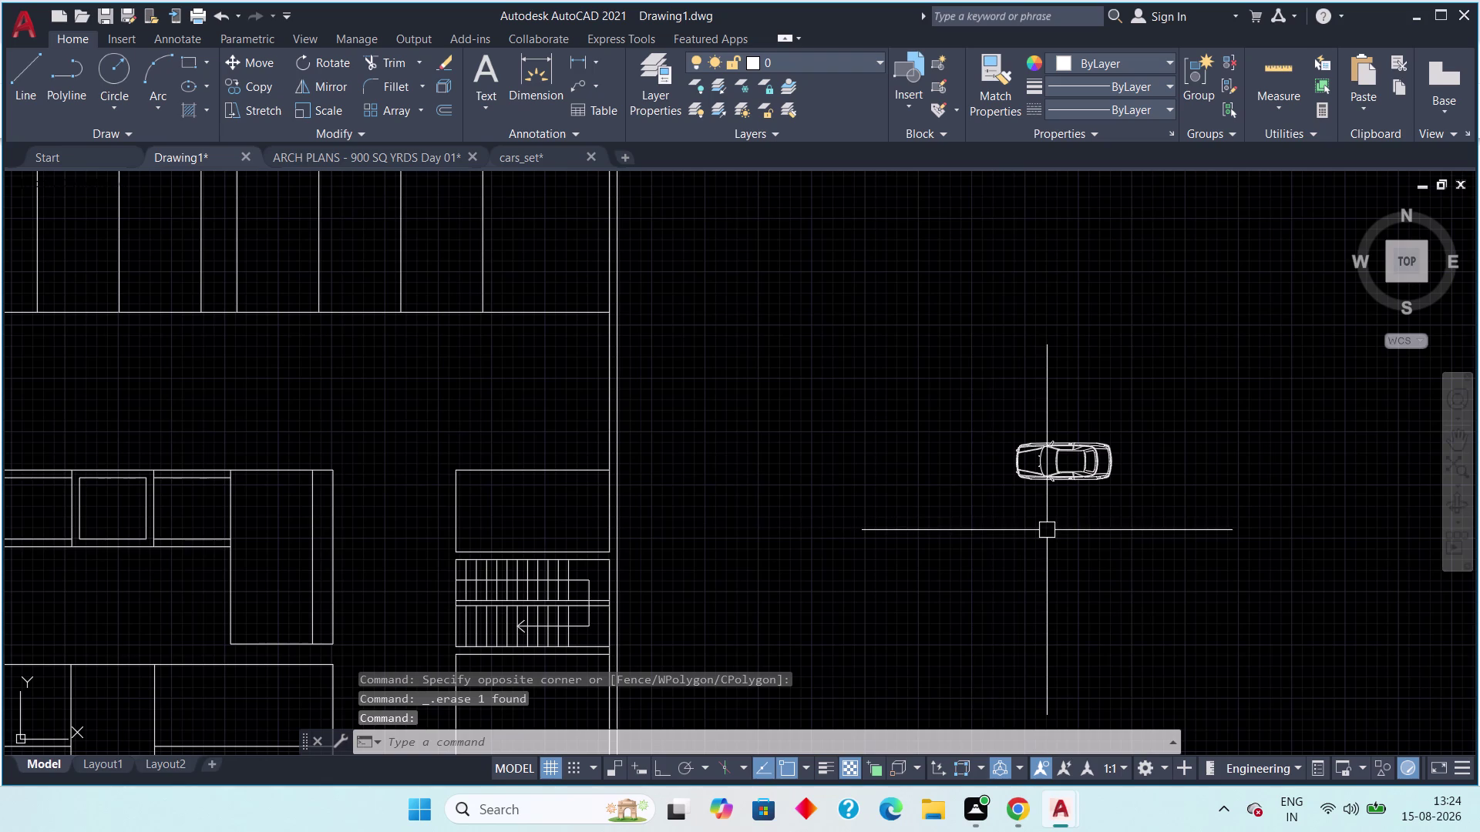
Copy the car block to a spot just left of the original.
scroll(down, 3)
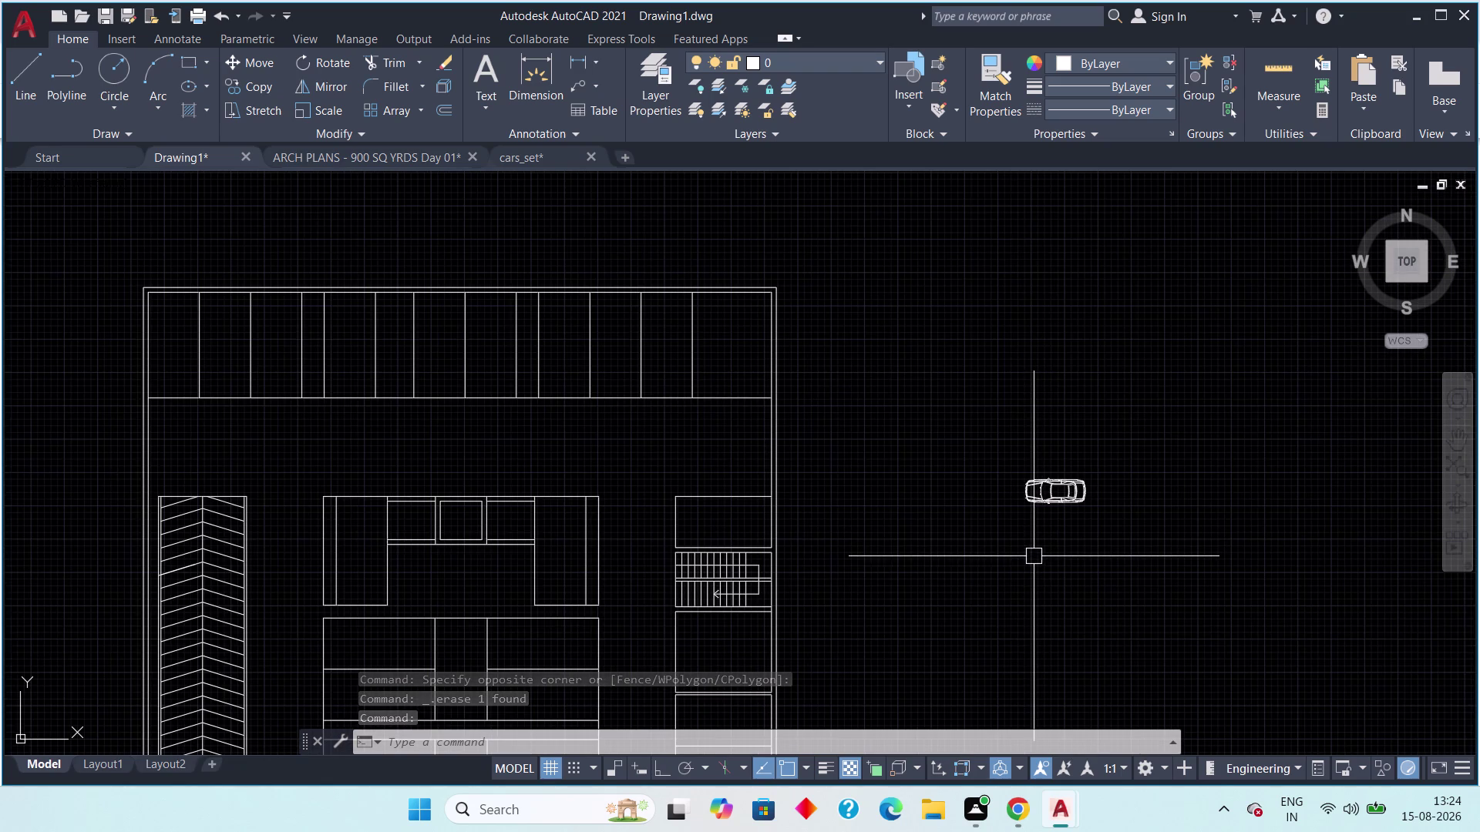
drag(1086, 438, 1068, 468)
drag(966, 566, 964, 575)
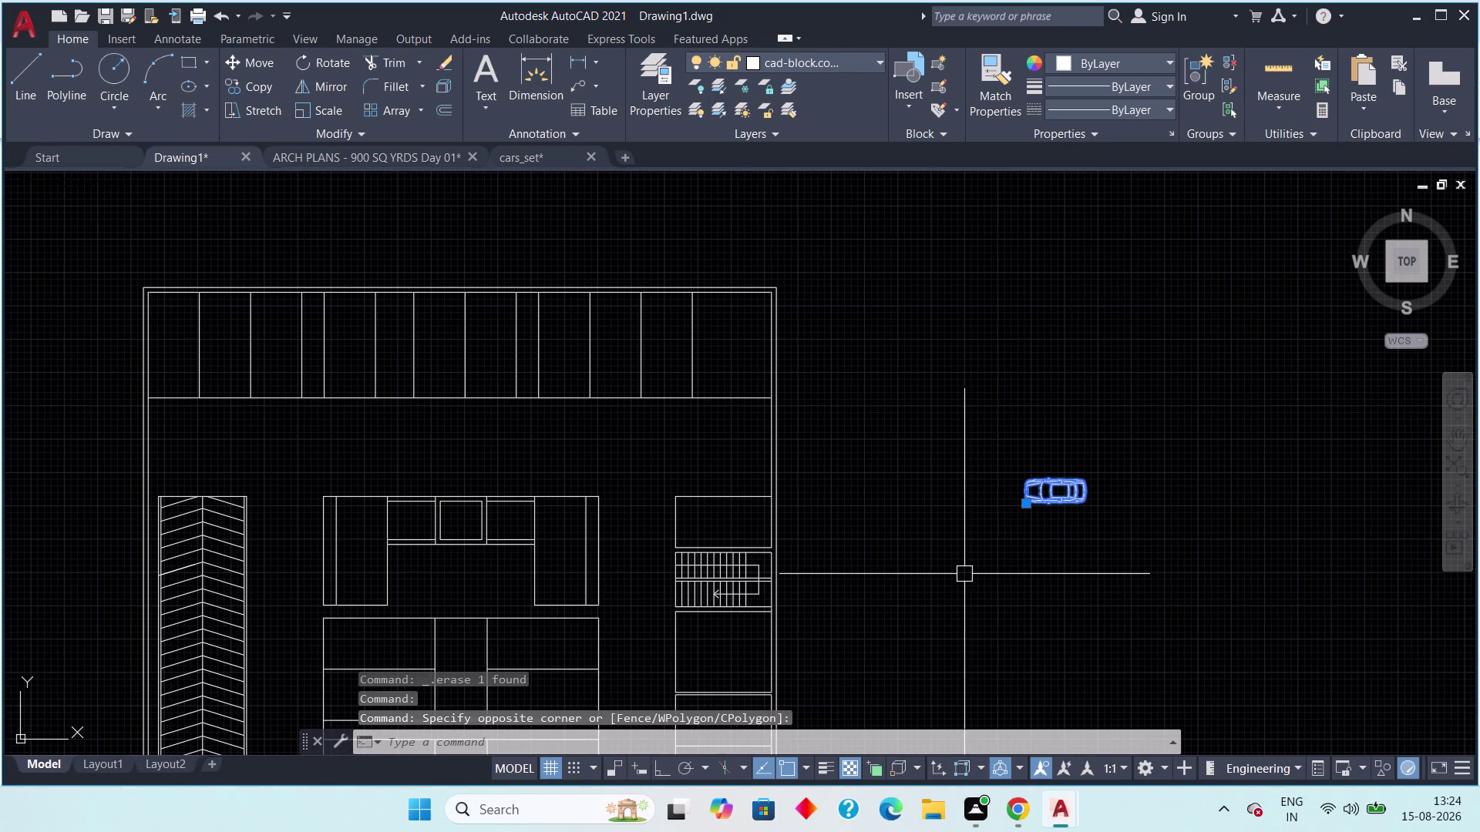
key(c)
key(o)
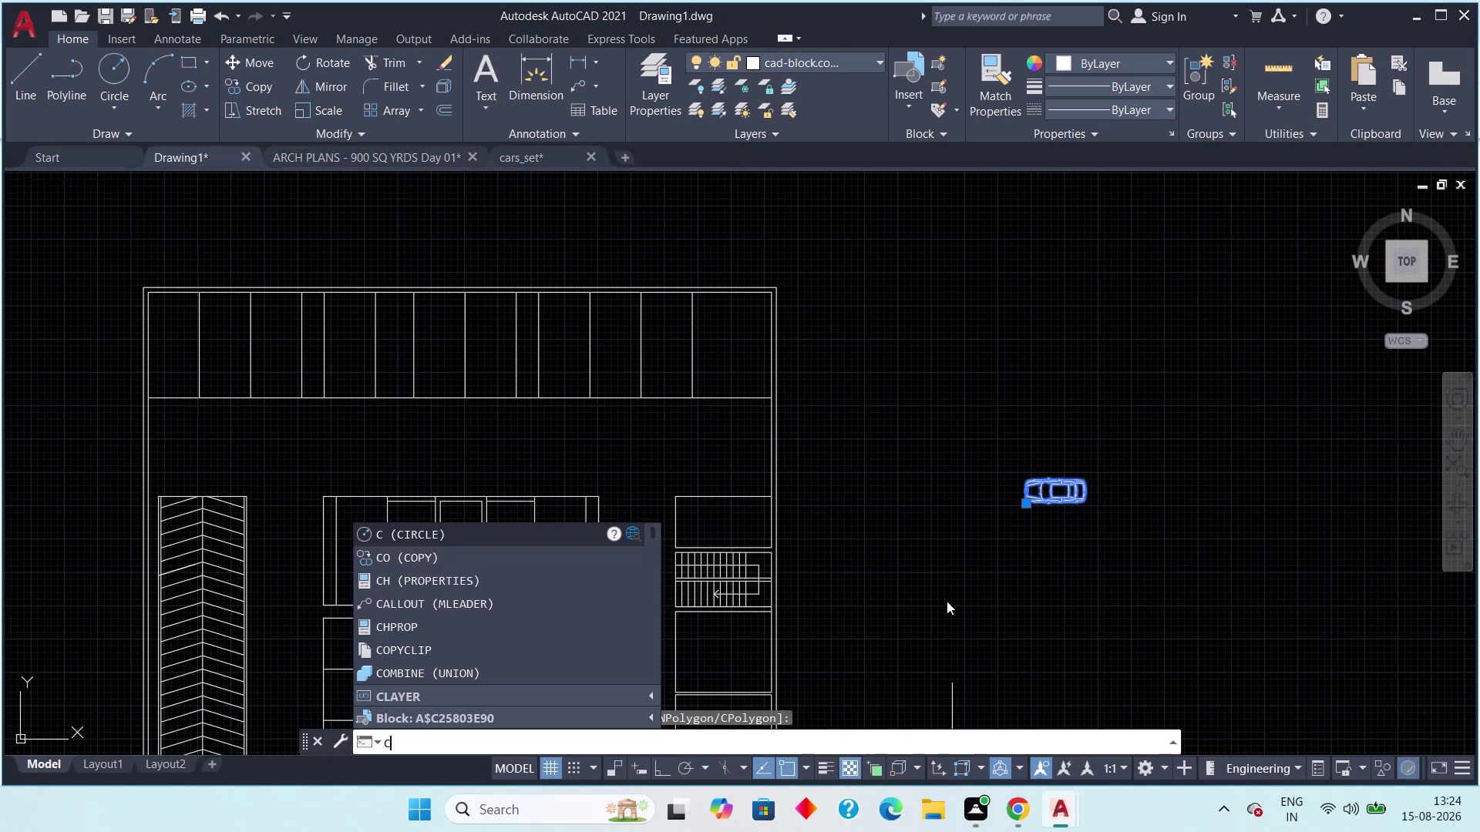
key(space)
click(1043, 494)
click(924, 499)
key(Escape)
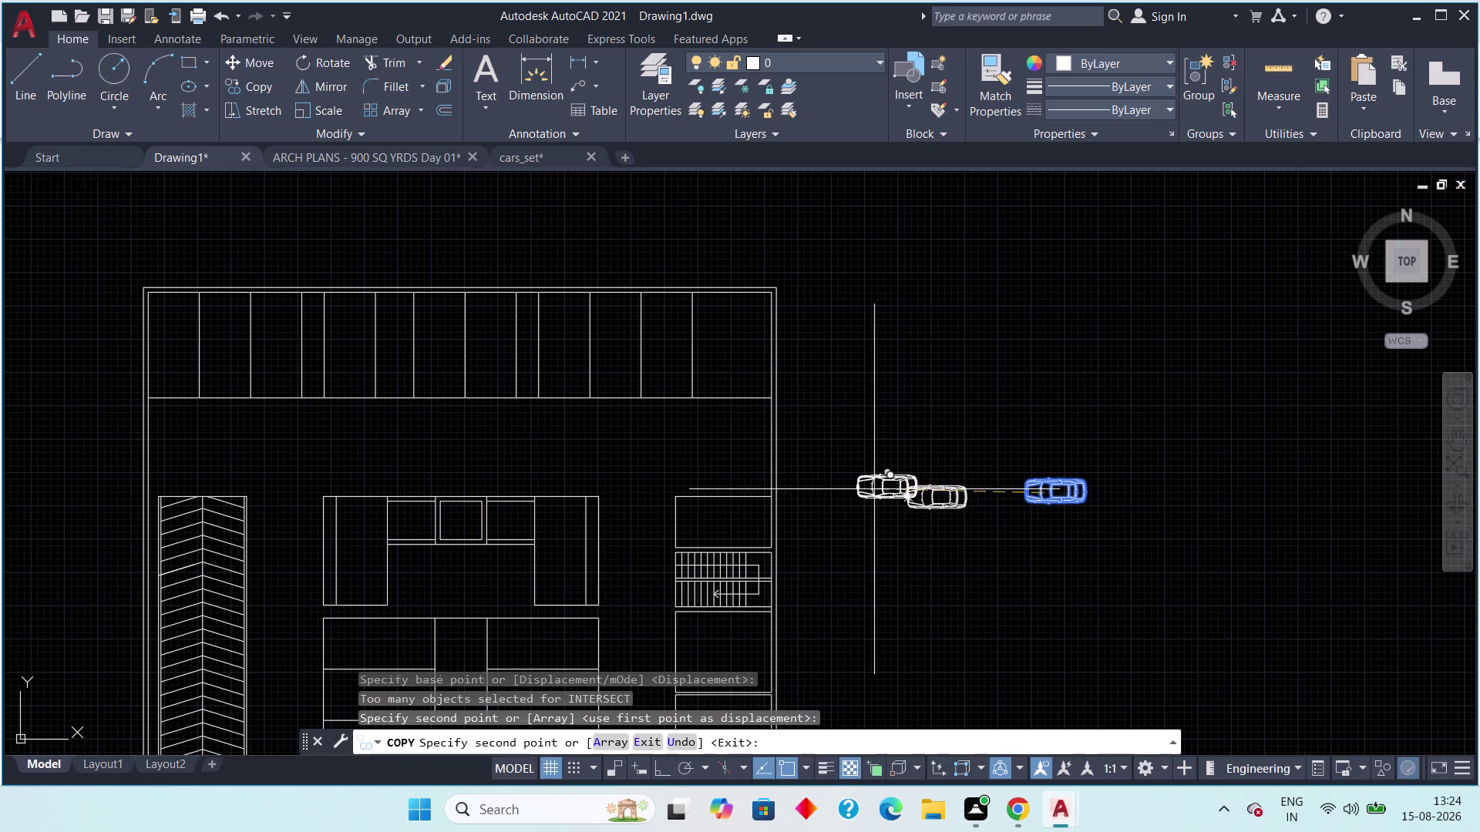
Rotate the copied car 90° with Ortho on so it points vertically.
drag(994, 463, 982, 477)
click(859, 562)
key(r)
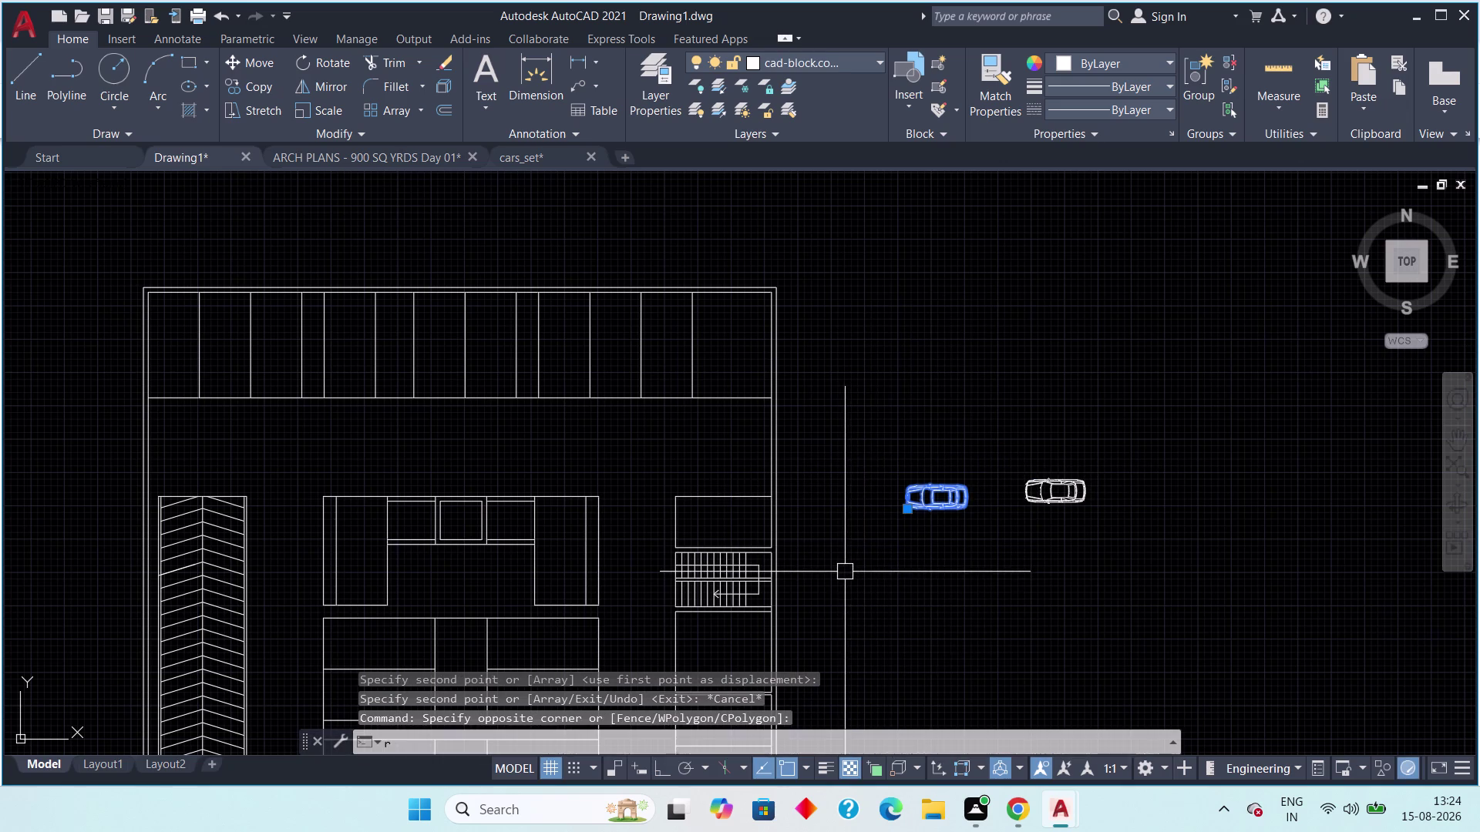
key(o)
key(space)
scroll(up, 3)
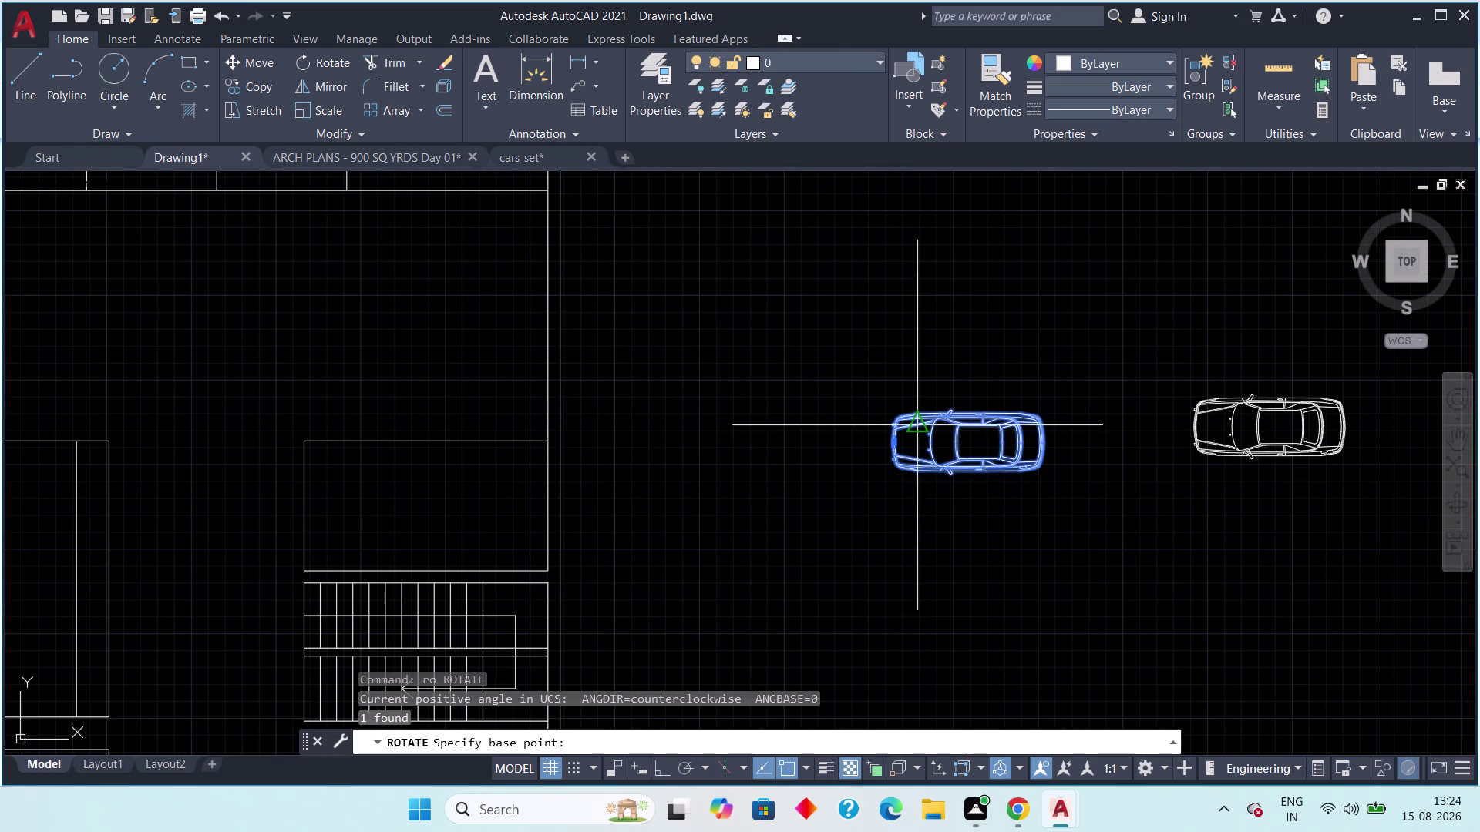
click(901, 418)
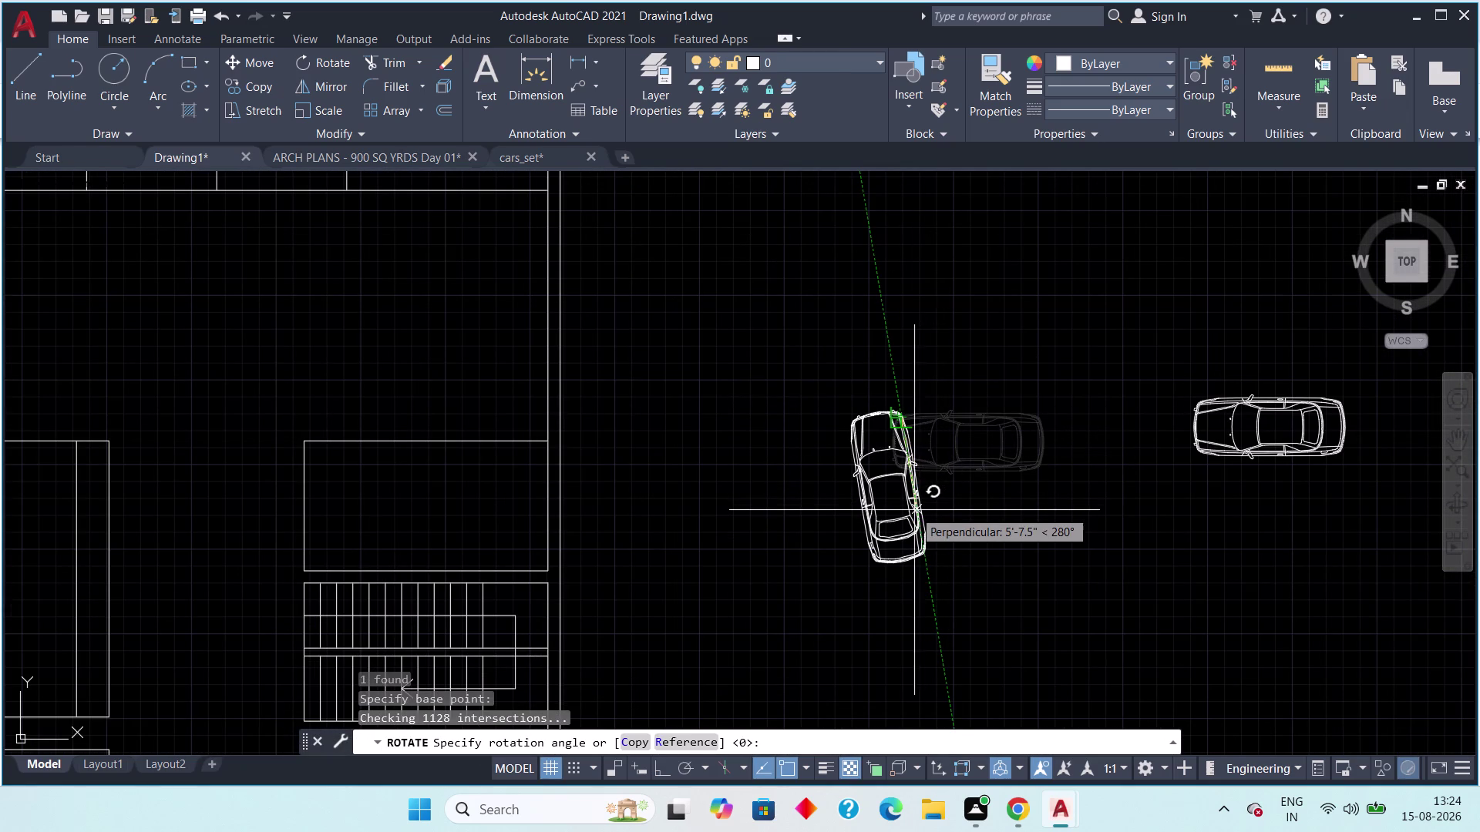
key(F8)
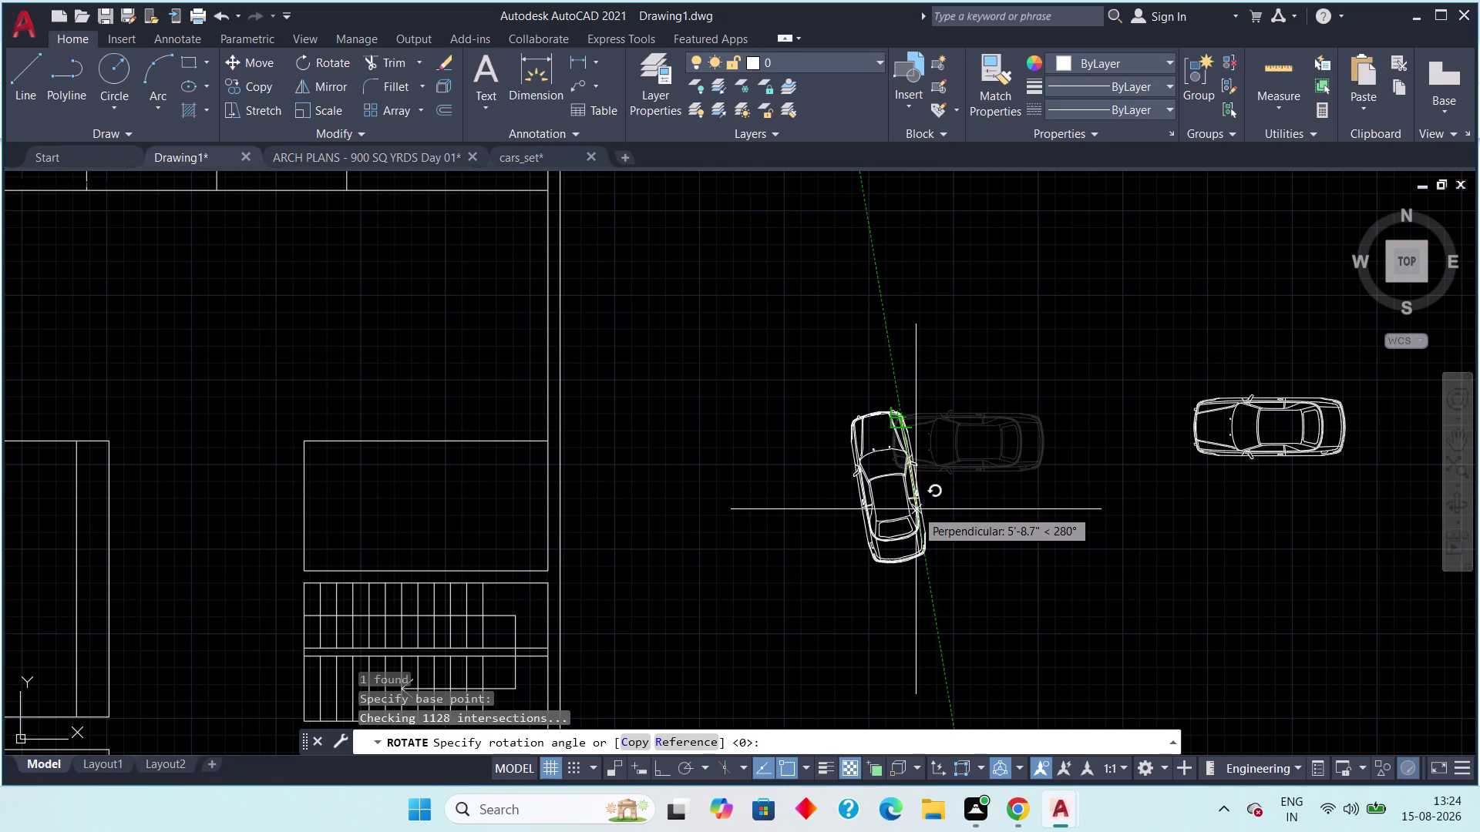
click(912, 516)
scroll(down, 3)
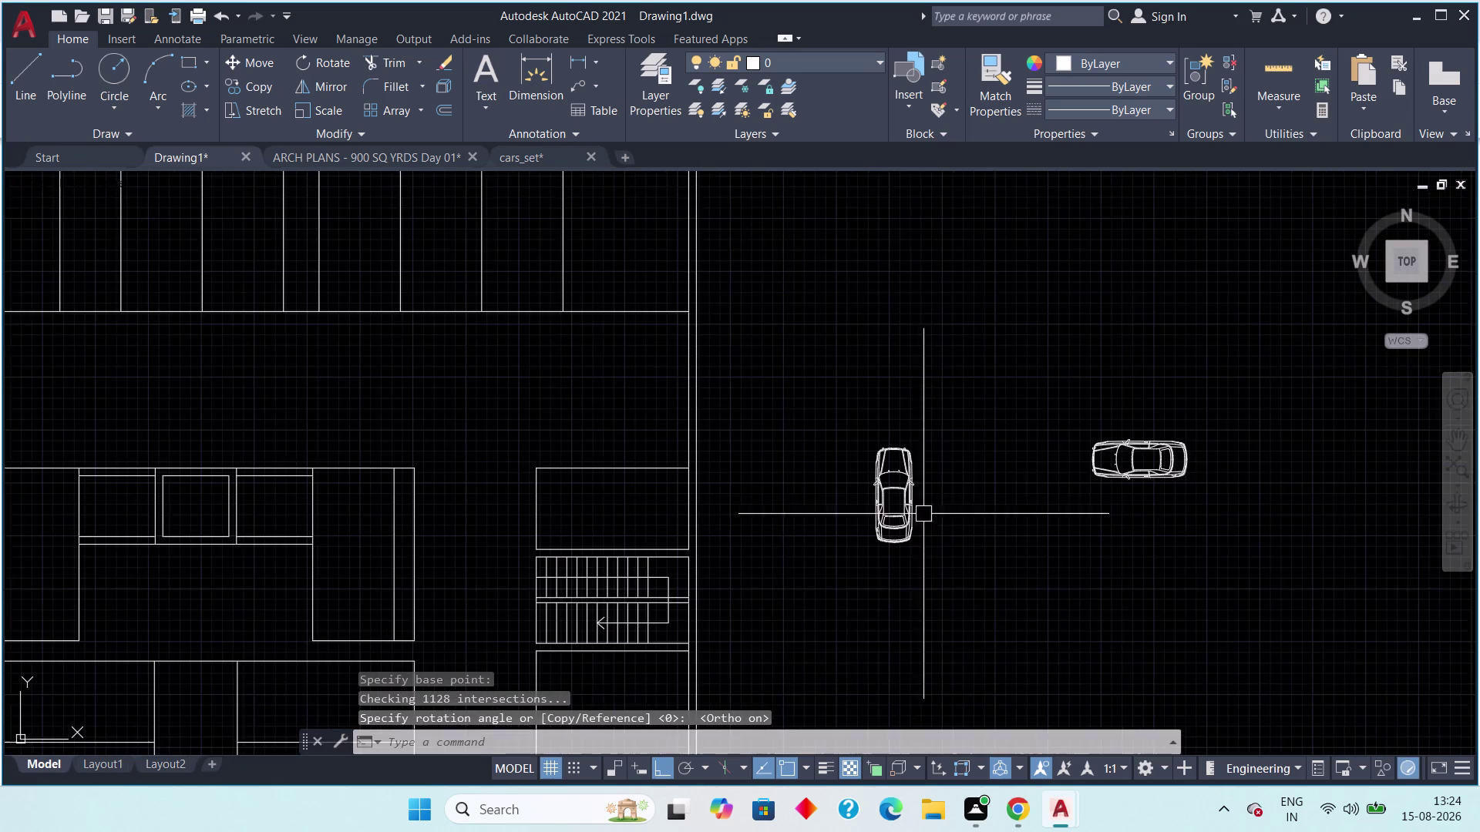
middle_drag(928, 481, 935, 441)
key(Escape)
key(Escape)
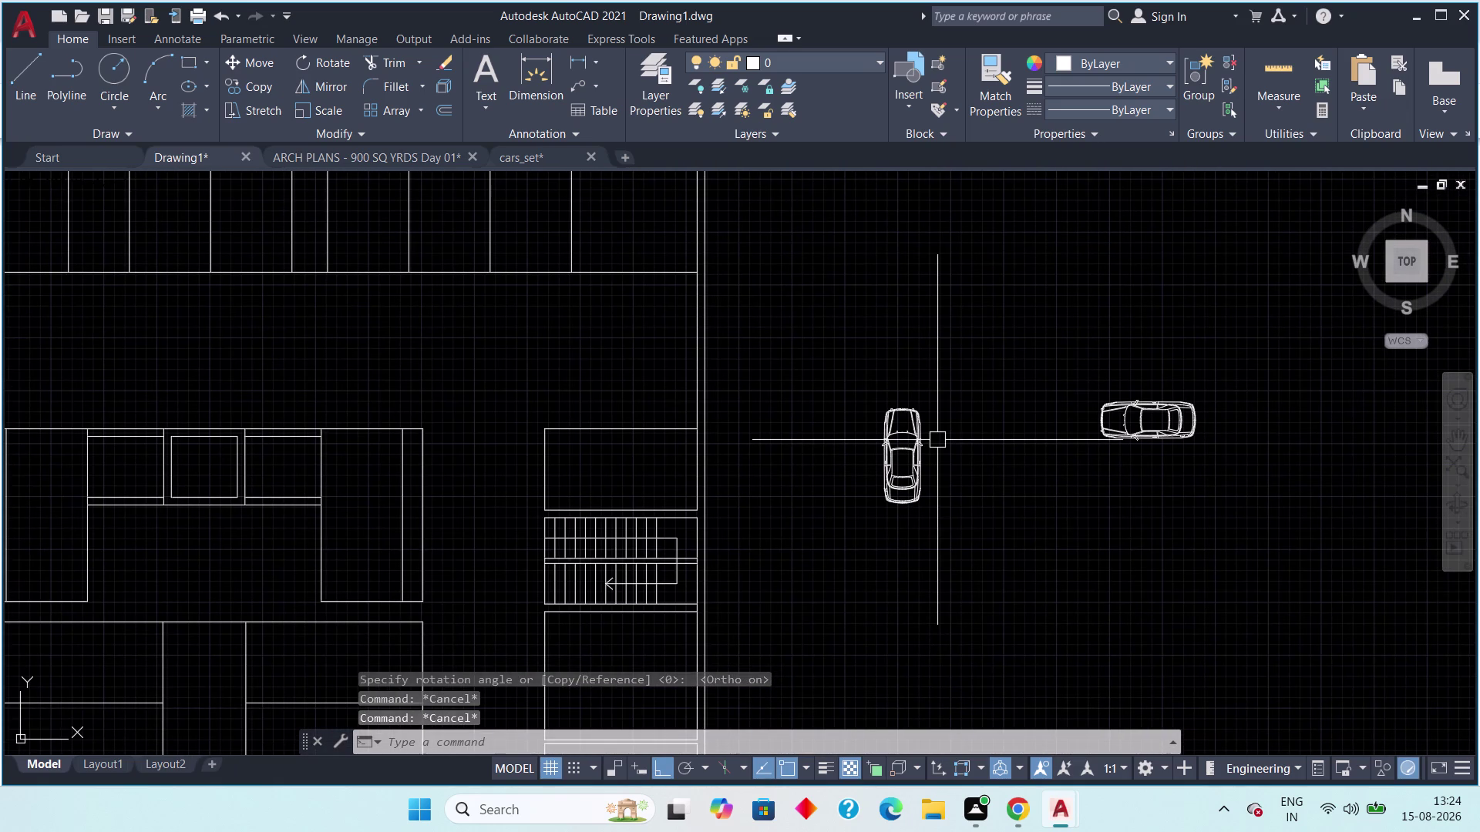
Bring the plan and both cars into view and select the upright copy.
scroll(down, 3)
middle_drag(983, 449, 1001, 462)
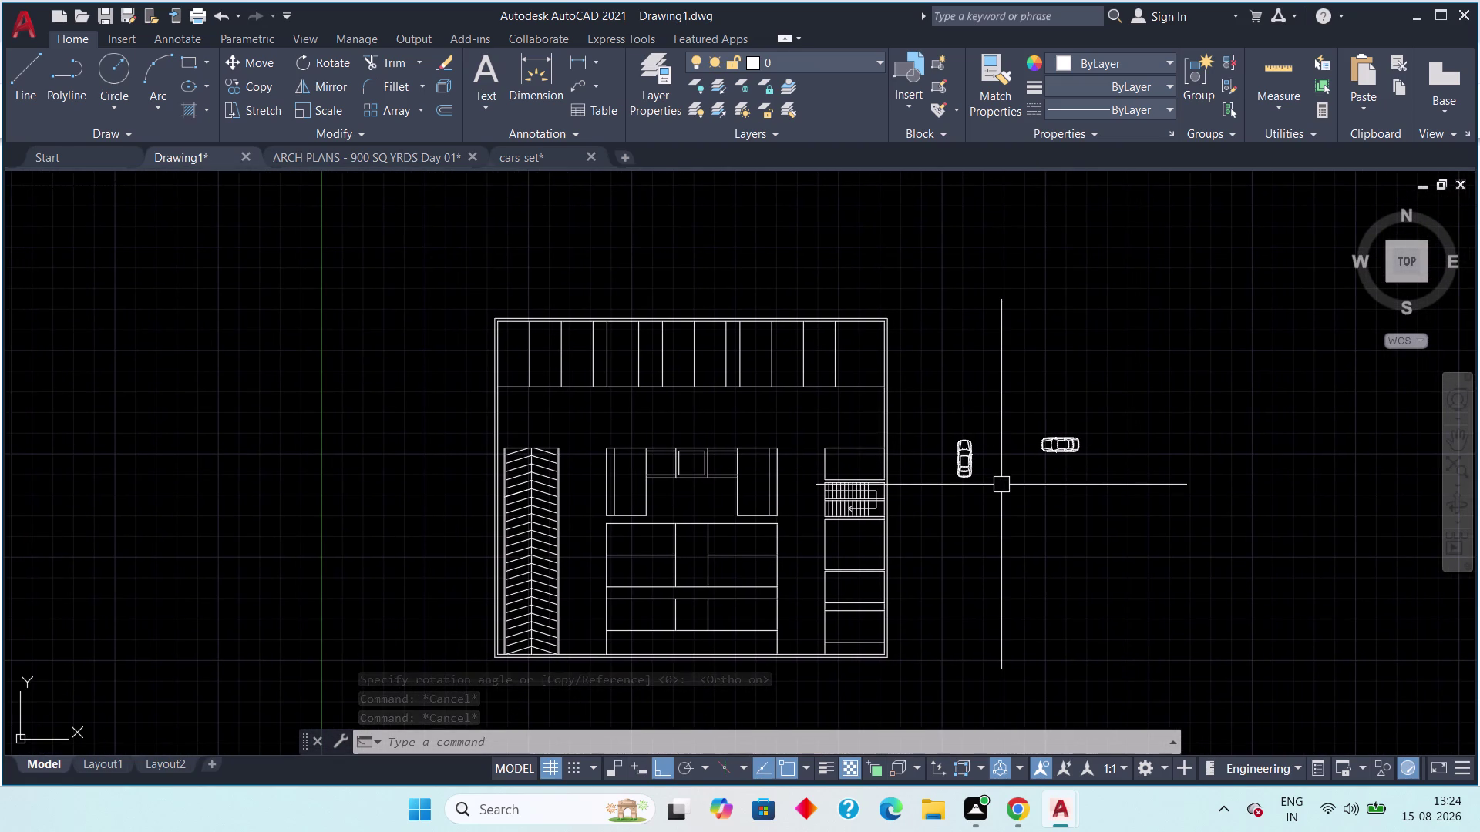
drag(1004, 411, 997, 437)
drag(952, 517, 947, 524)
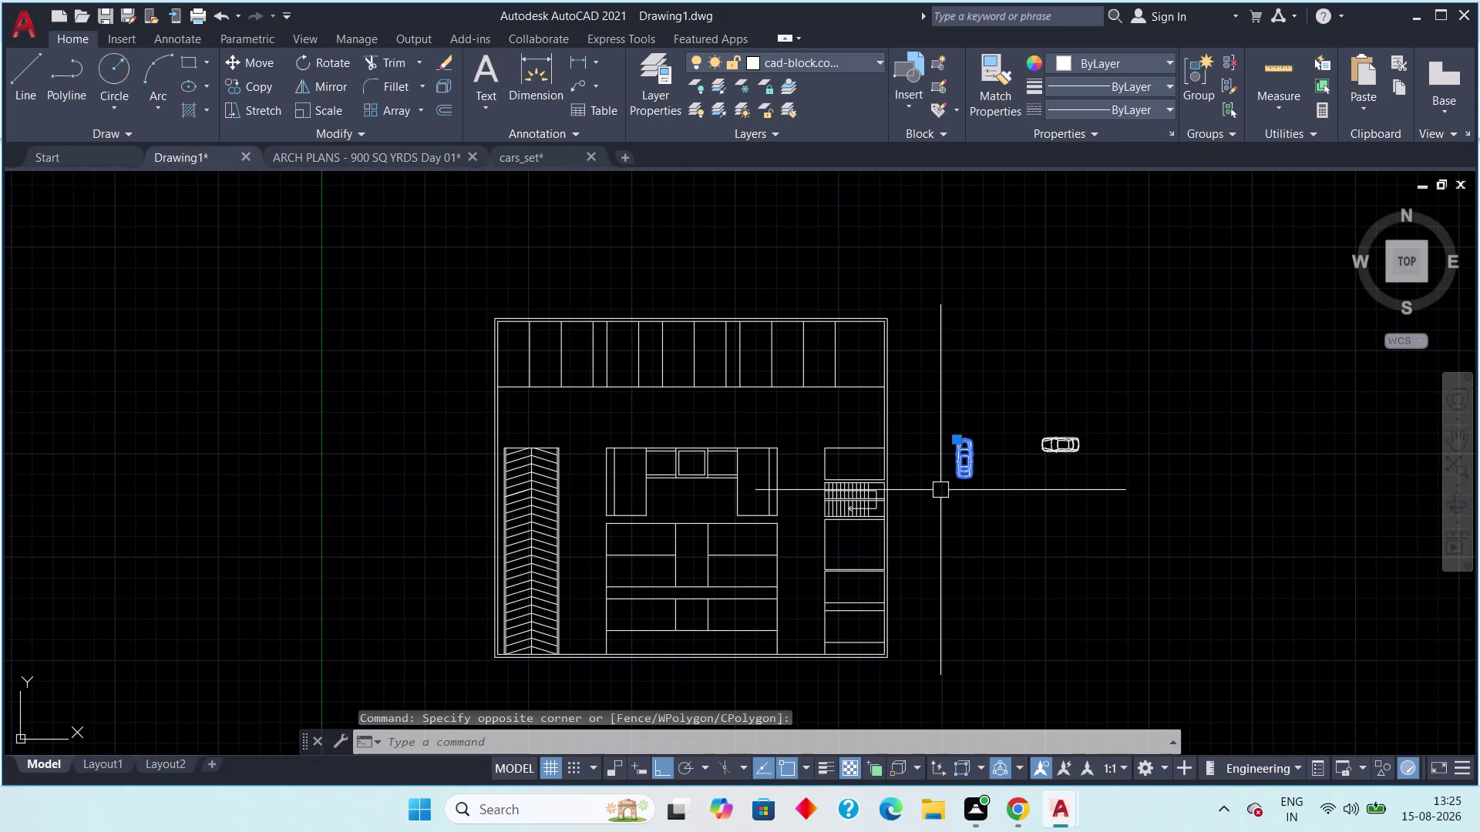
key(Escape)
key(Escape)
scroll(up, 3)
click(576, 55)
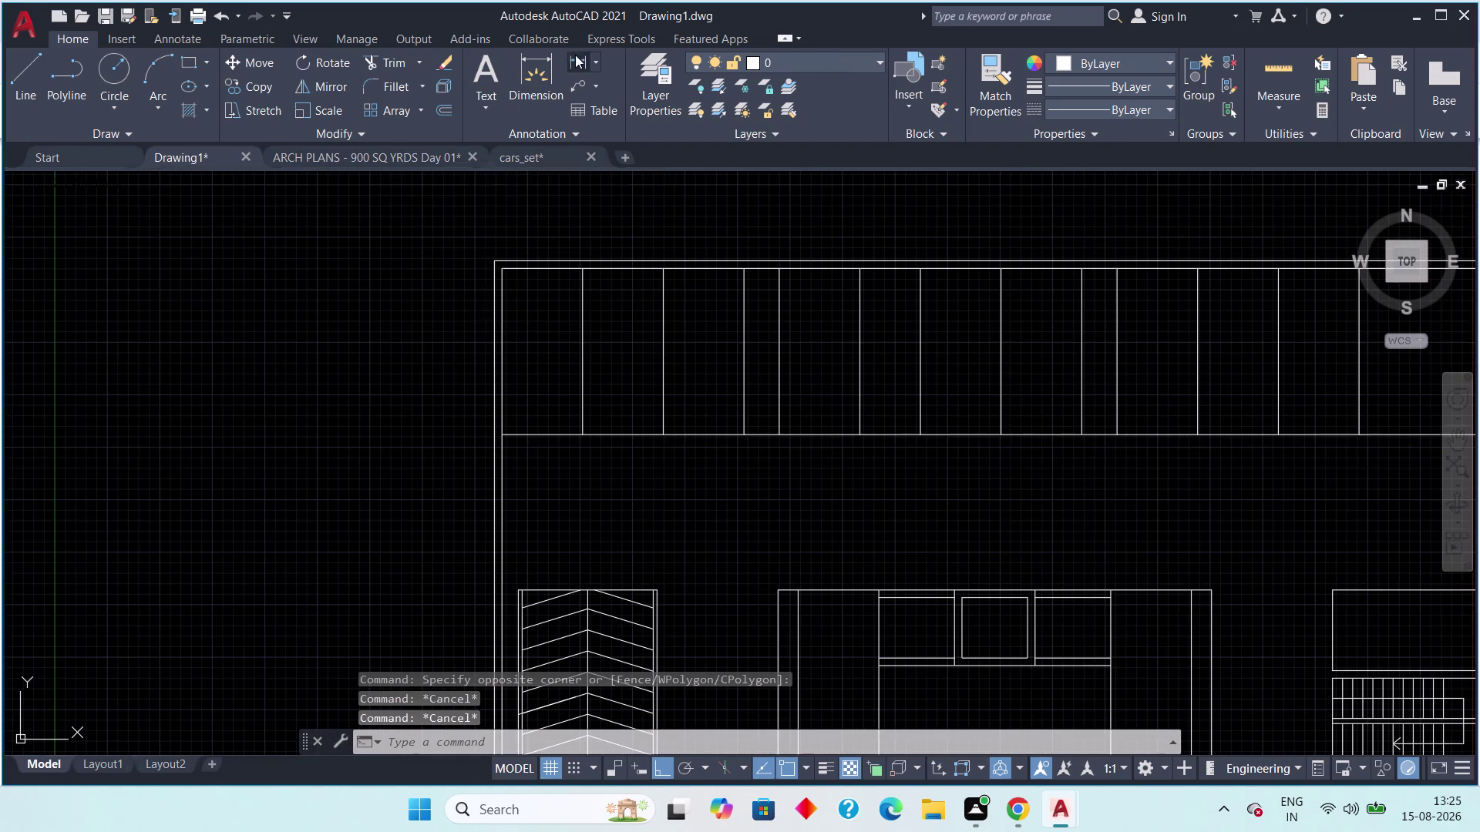
click(583, 426)
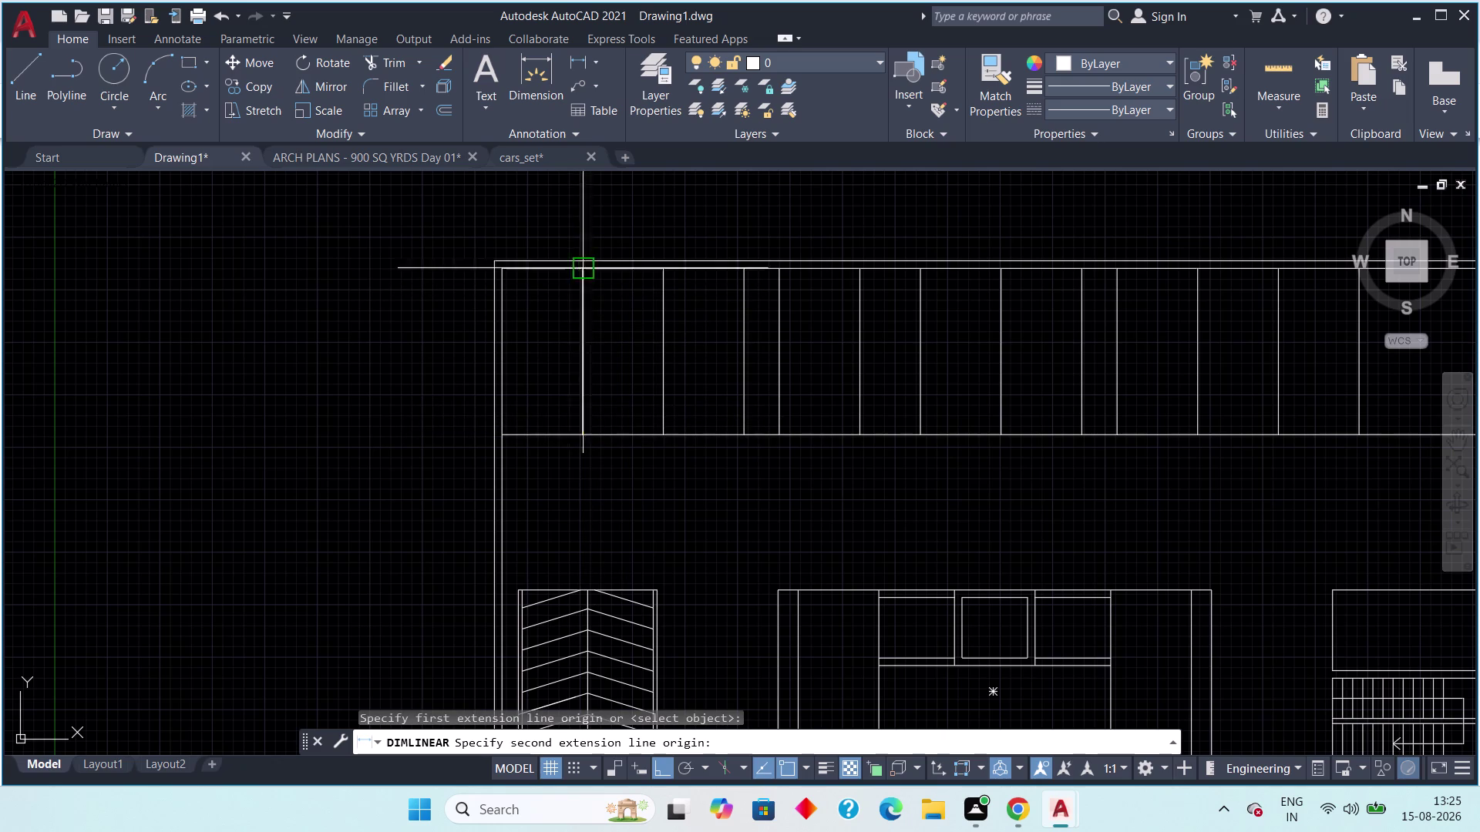
click(580, 270)
click(563, 306)
scroll(up, 3)
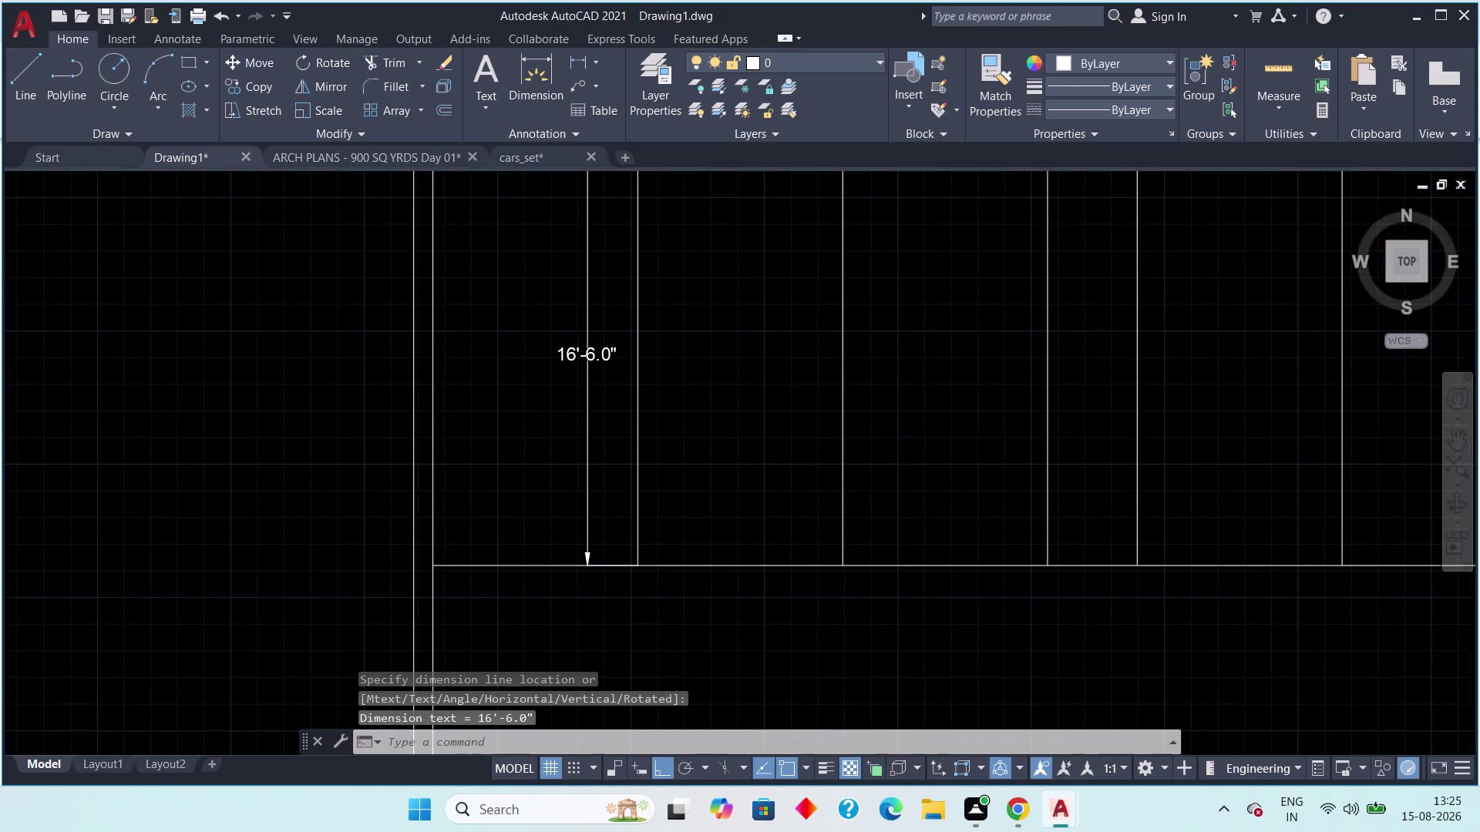
scroll(down, 3)
scroll(down, 3)
middle_drag(972, 487, 602, 439)
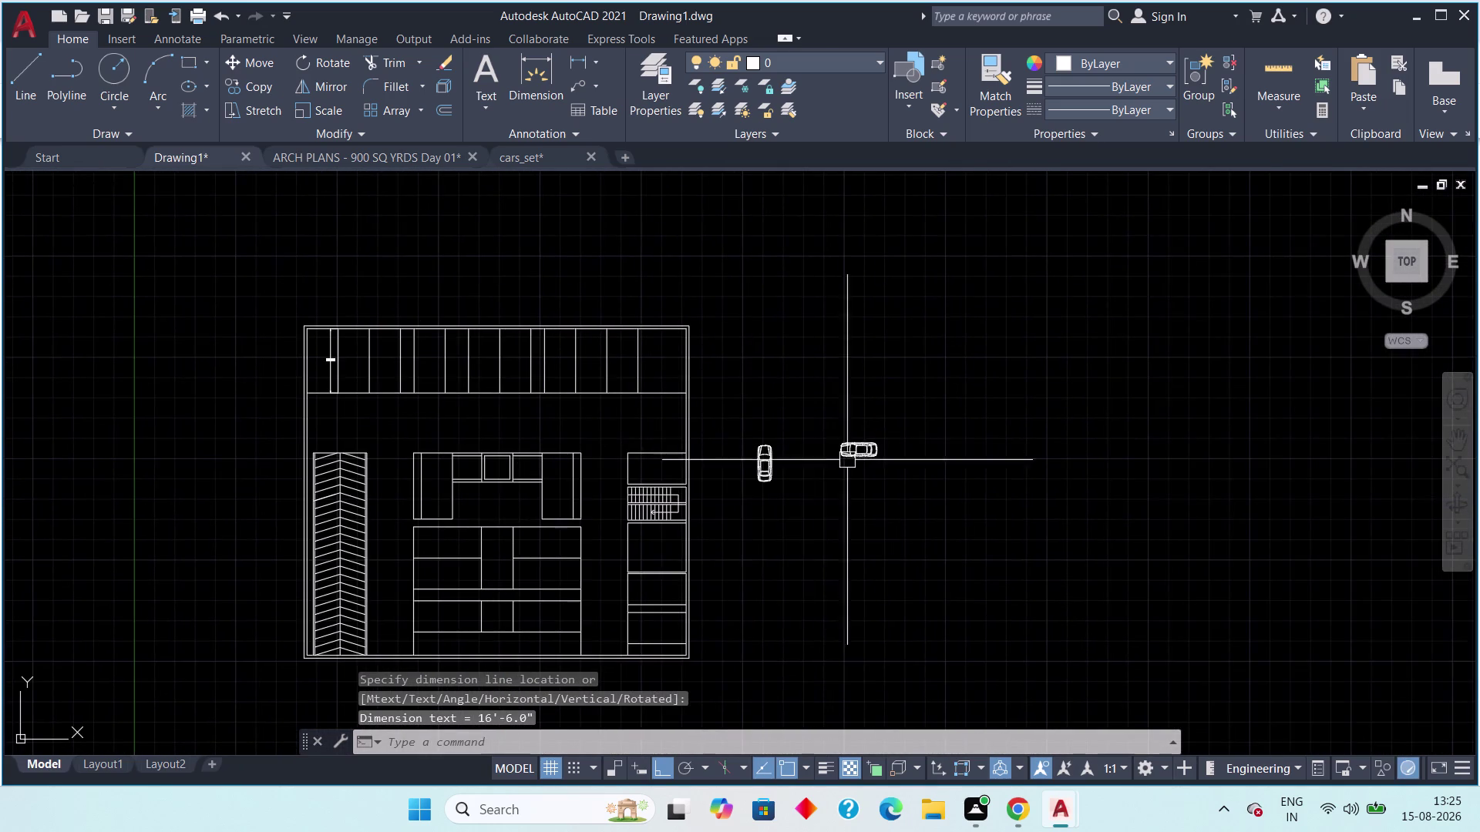
scroll(up, 3)
scroll(down, 3)
middle_drag(879, 490, 991, 544)
scroll(up, 3)
click(125, 366)
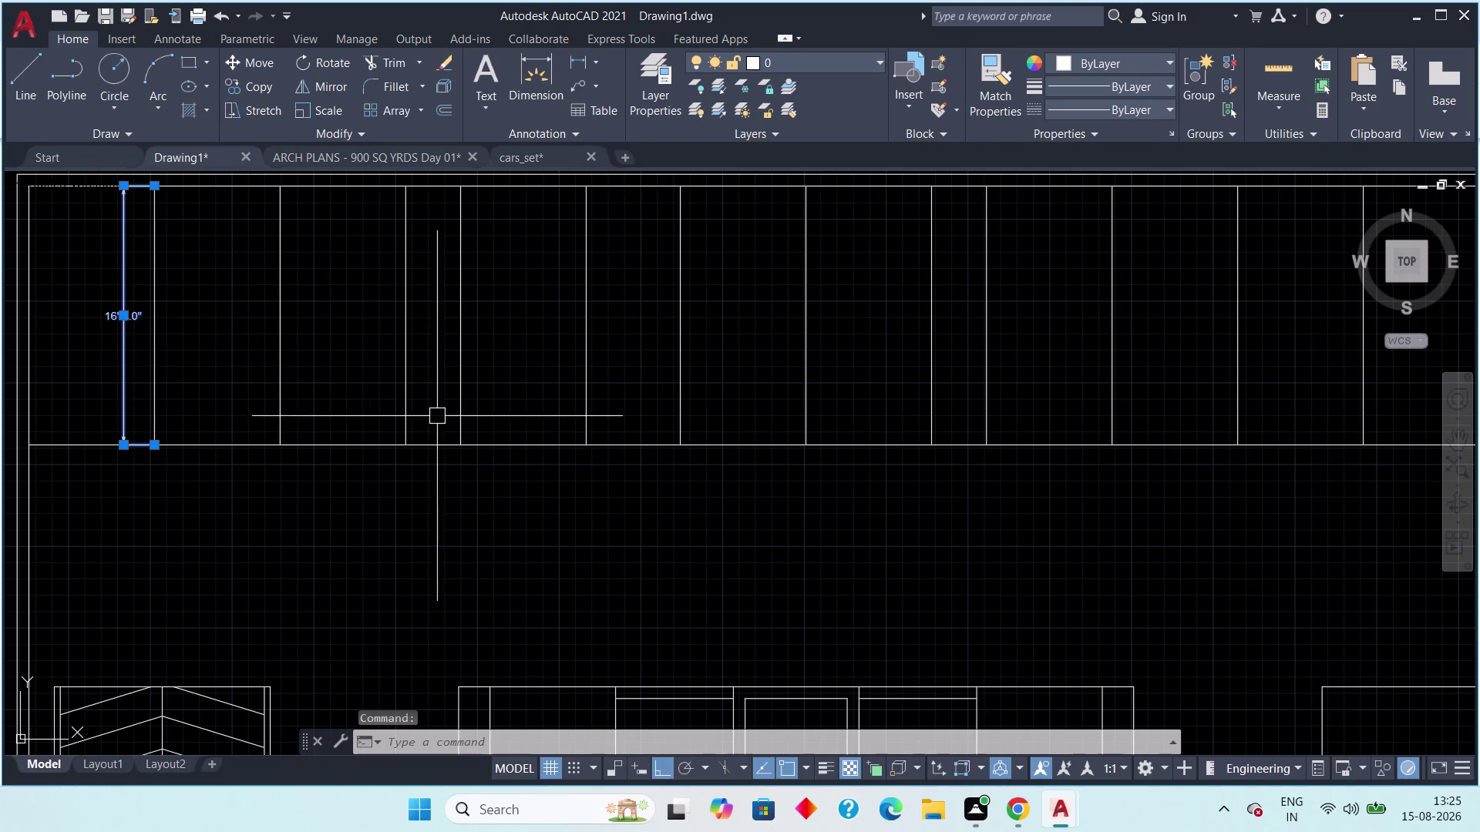
key(Delete)
scroll(down, 3)
middle_drag(766, 442, 558, 417)
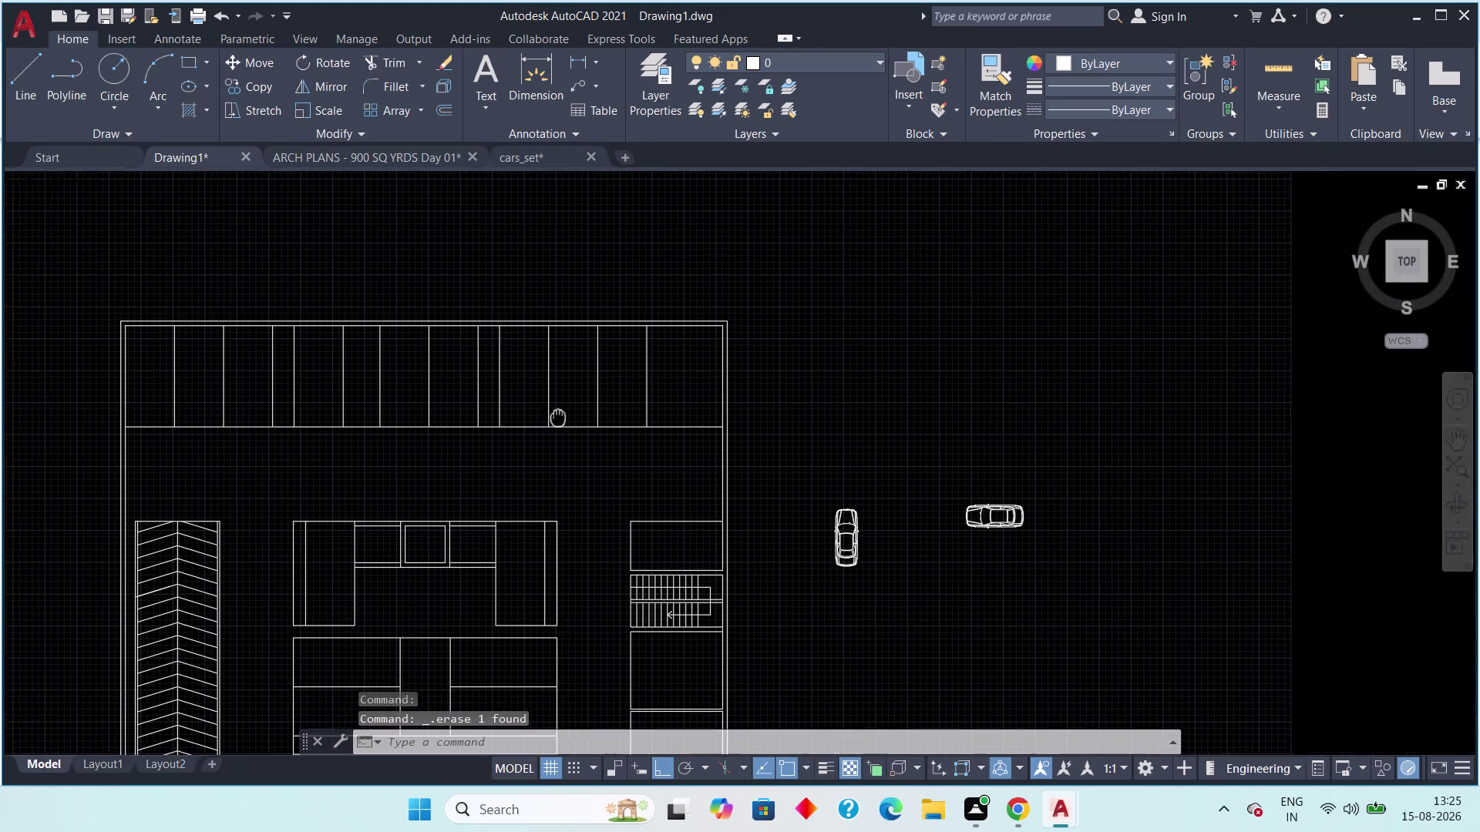
drag(894, 485, 843, 537)
Move the upright car into the top-left bay of the top parking row, with Ortho off.
click(823, 572)
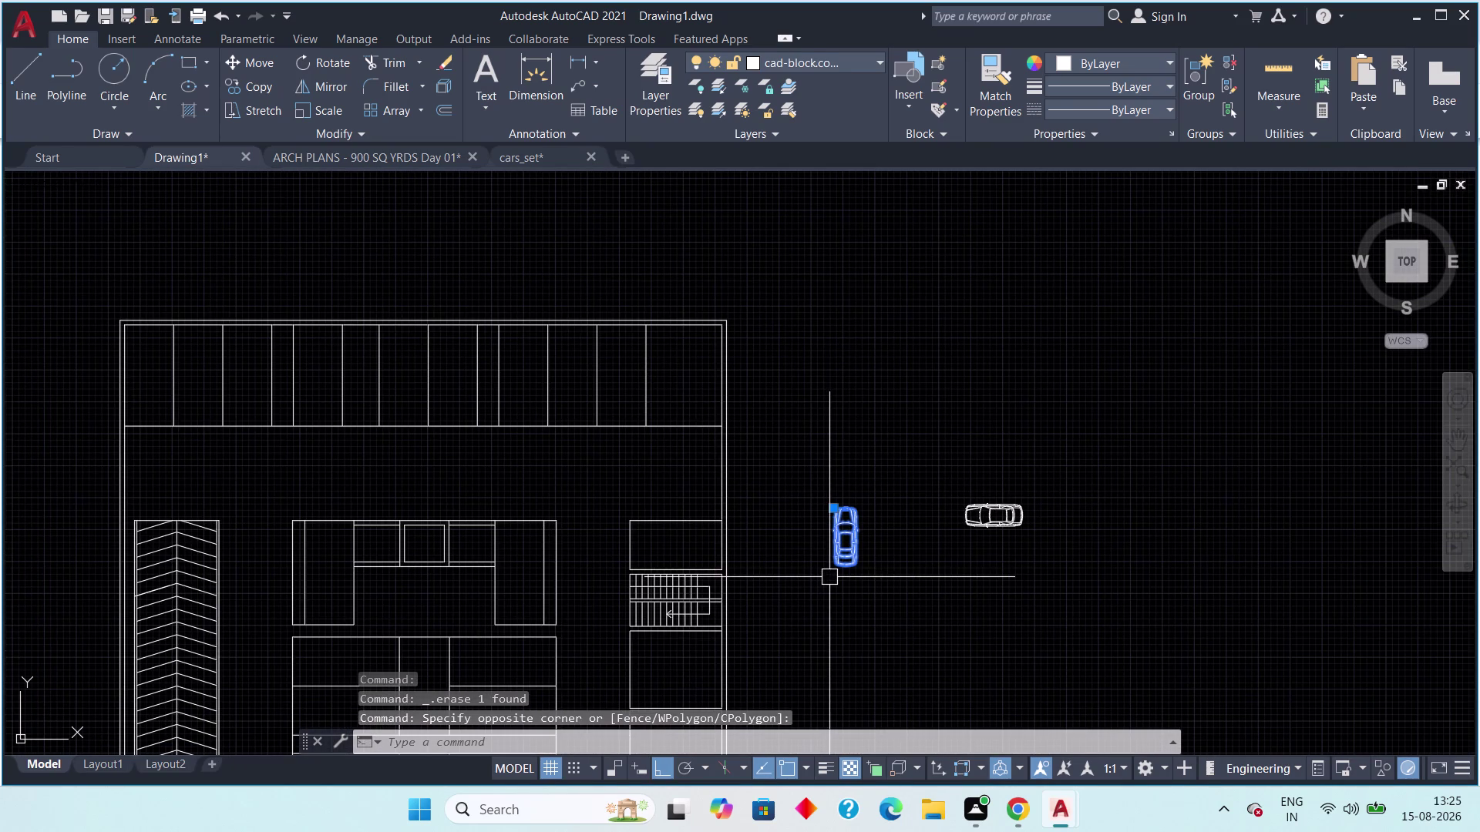
key(m)
key(space)
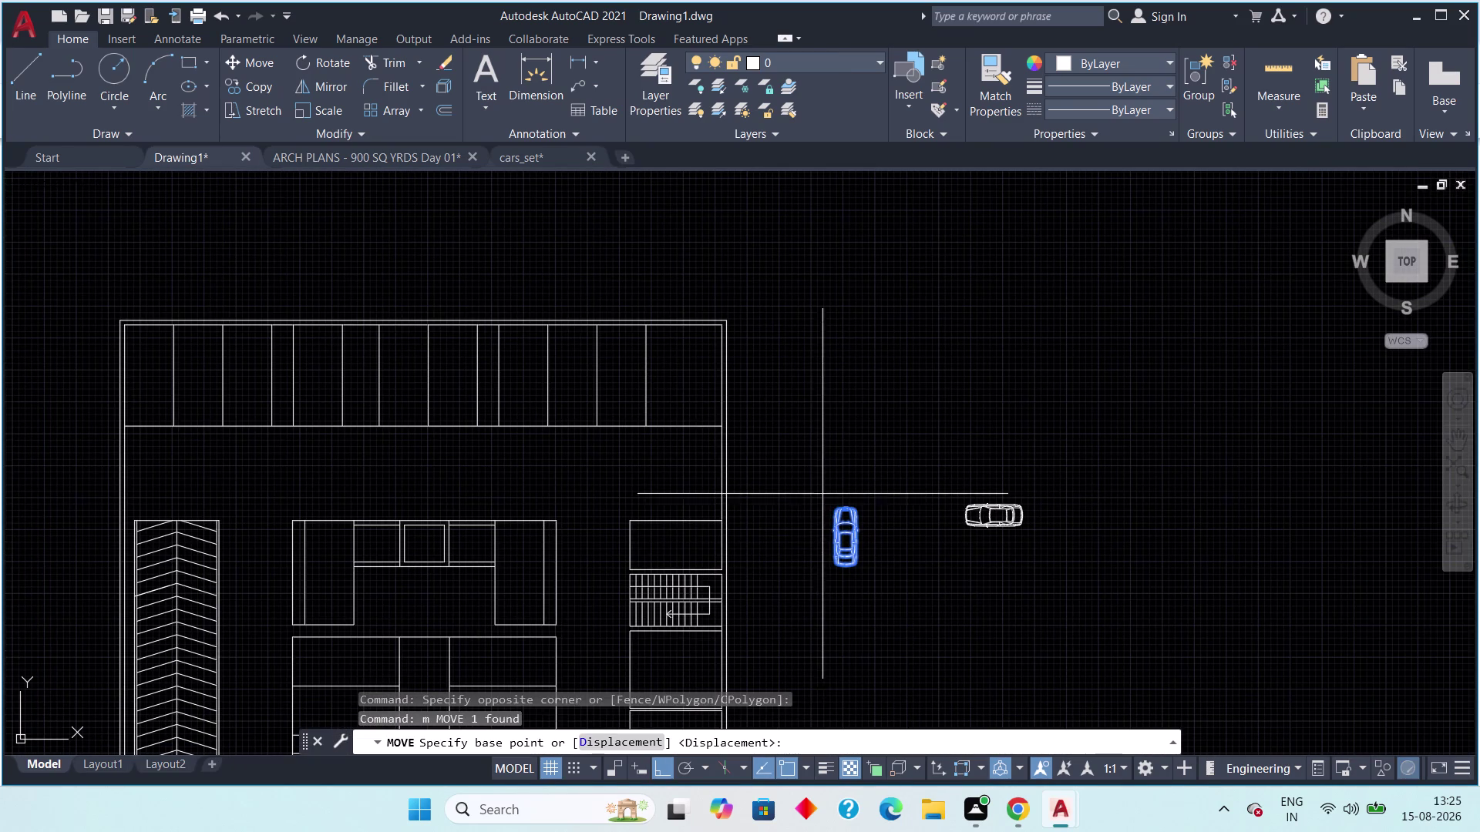
scroll(up, 3)
click(868, 562)
scroll(down, 3)
middle_drag(644, 473, 901, 478)
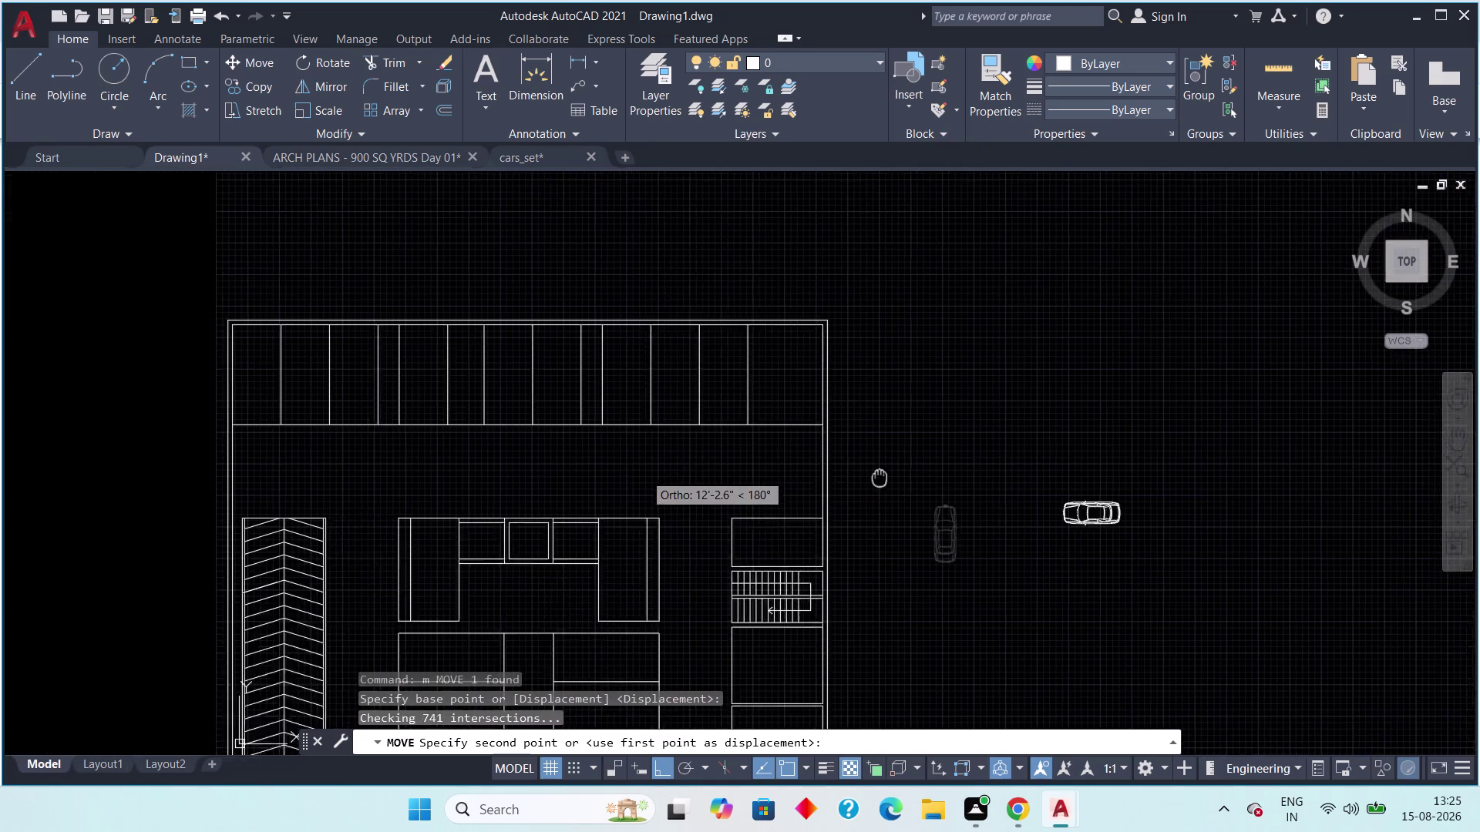
middle_drag(901, 478, 982, 482)
scroll(down, 3)
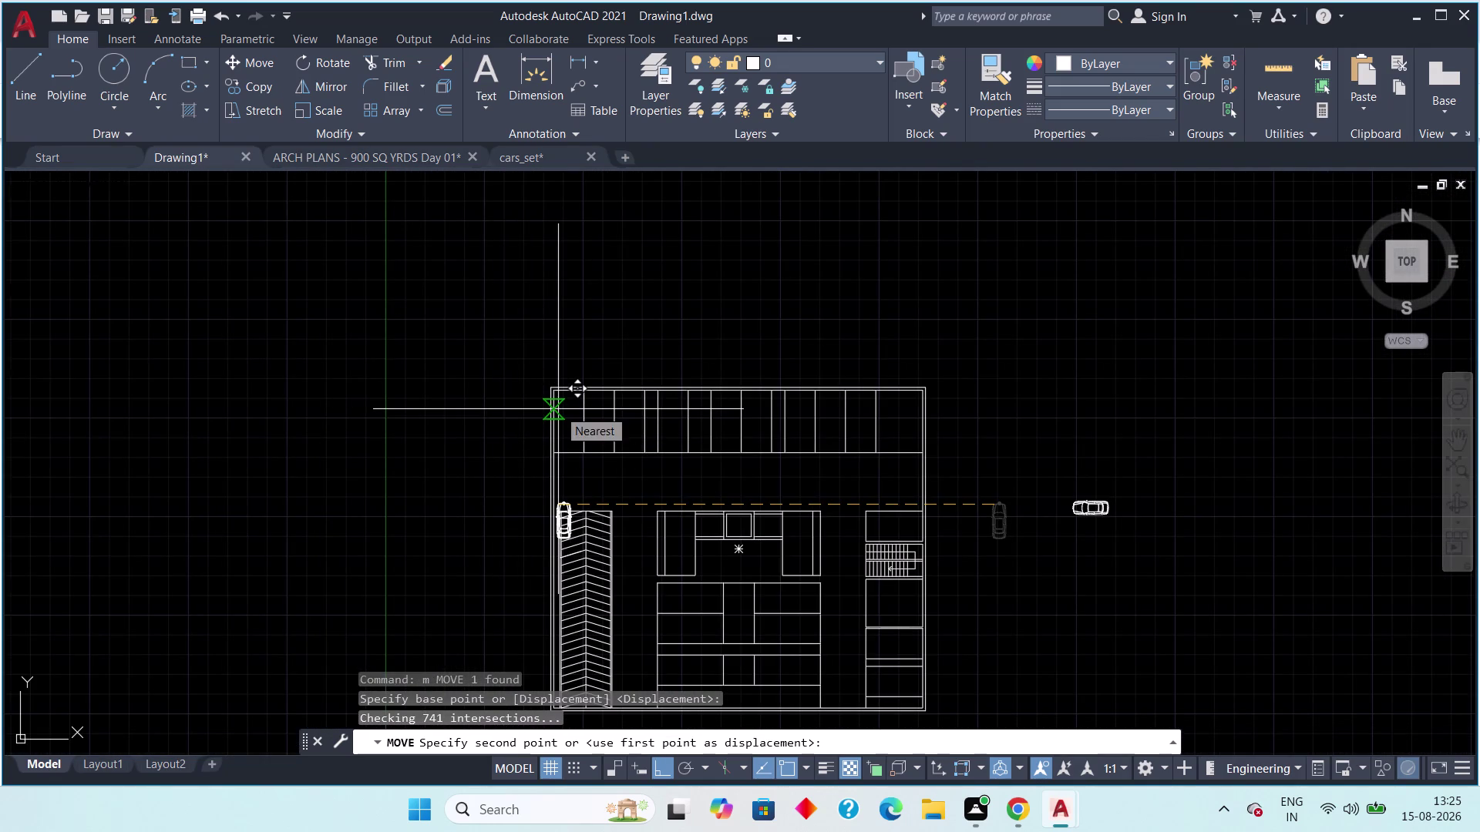
key(F8)
scroll(up, 3)
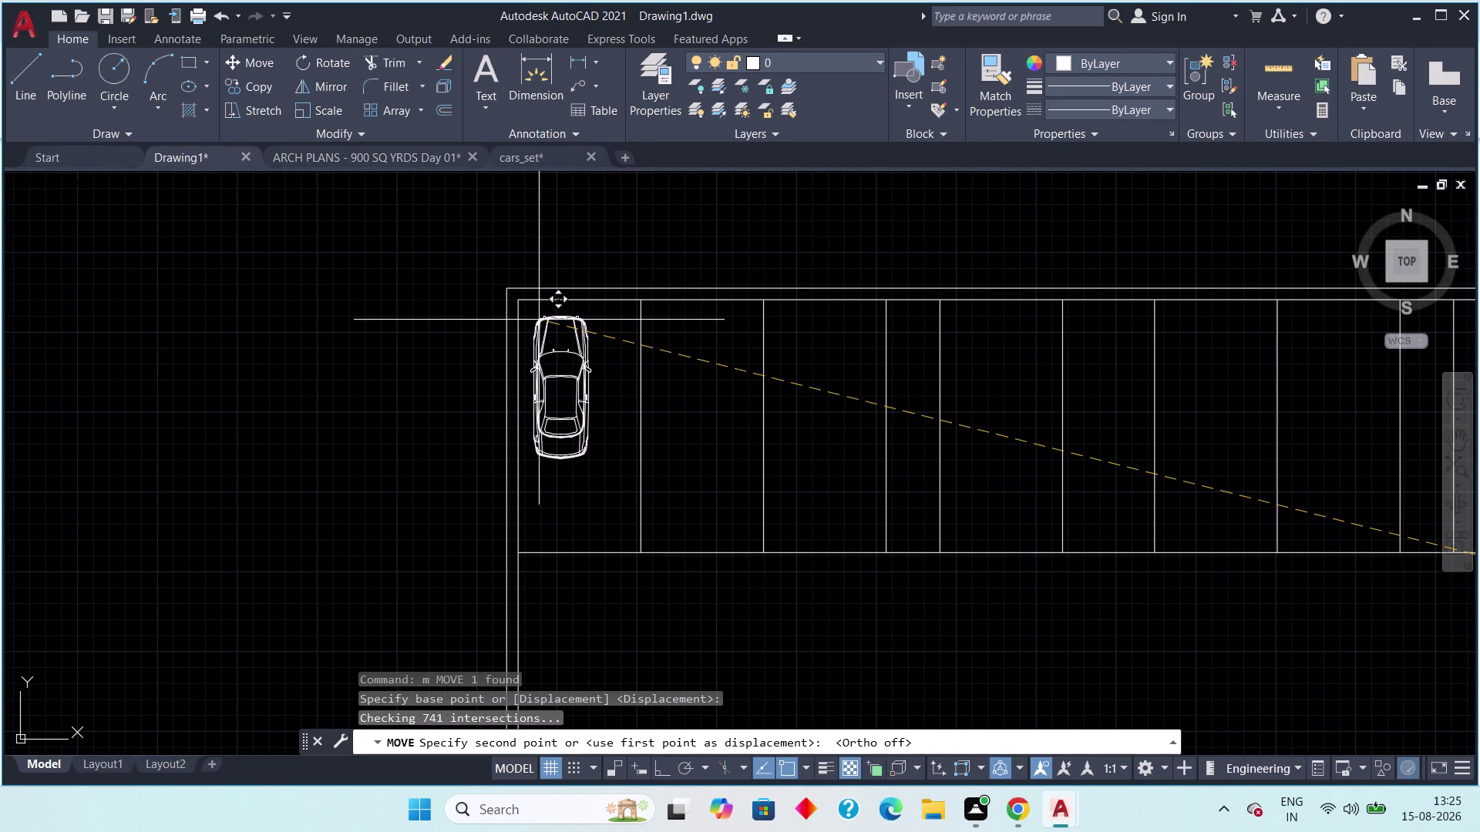
click(539, 320)
key(Escape)
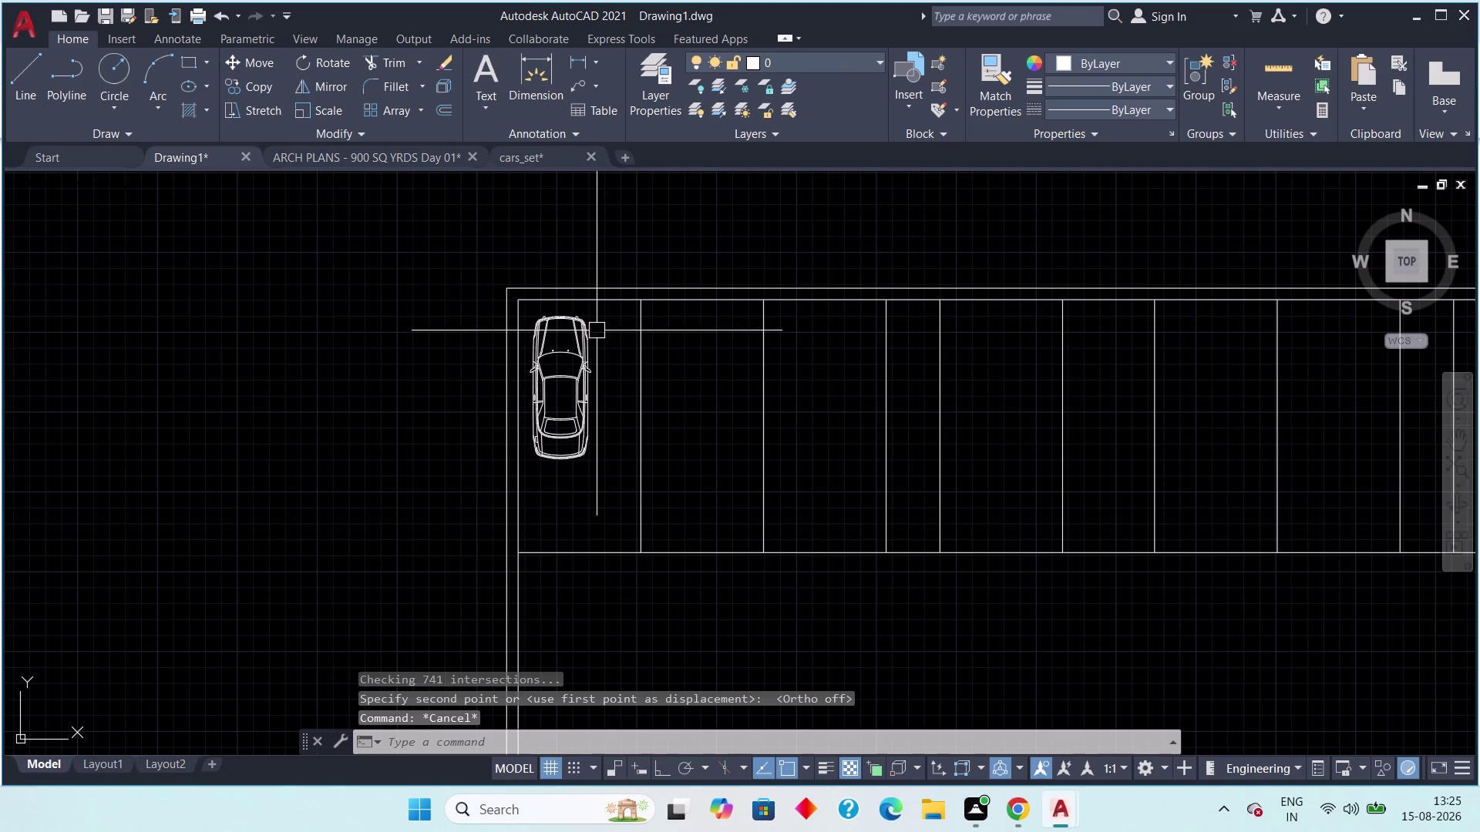
Scale the car up from its corner with SC so it fills the bay.
click(597, 326)
click(575, 360)
key(s)
key(c)
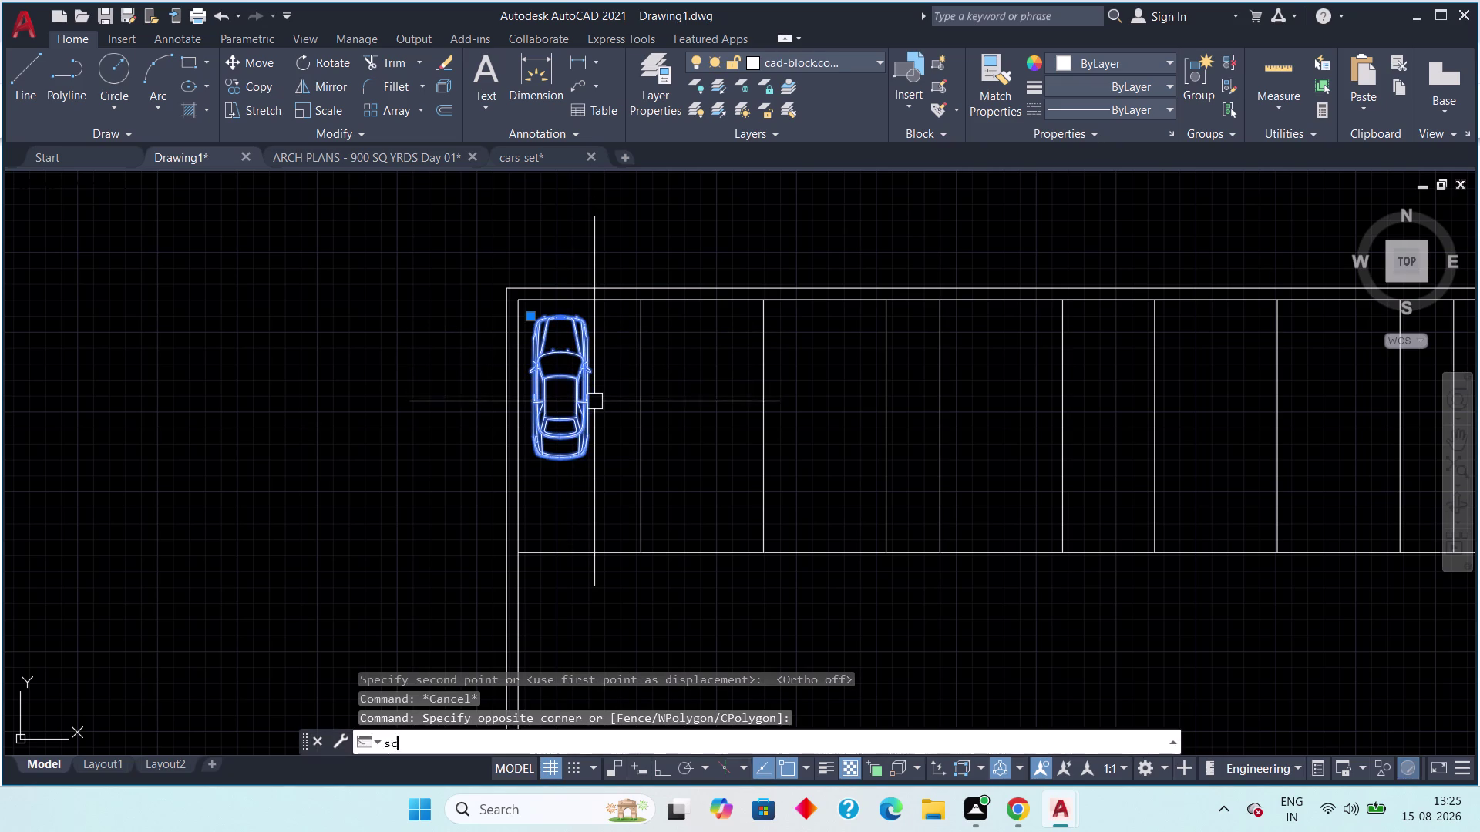
key(space)
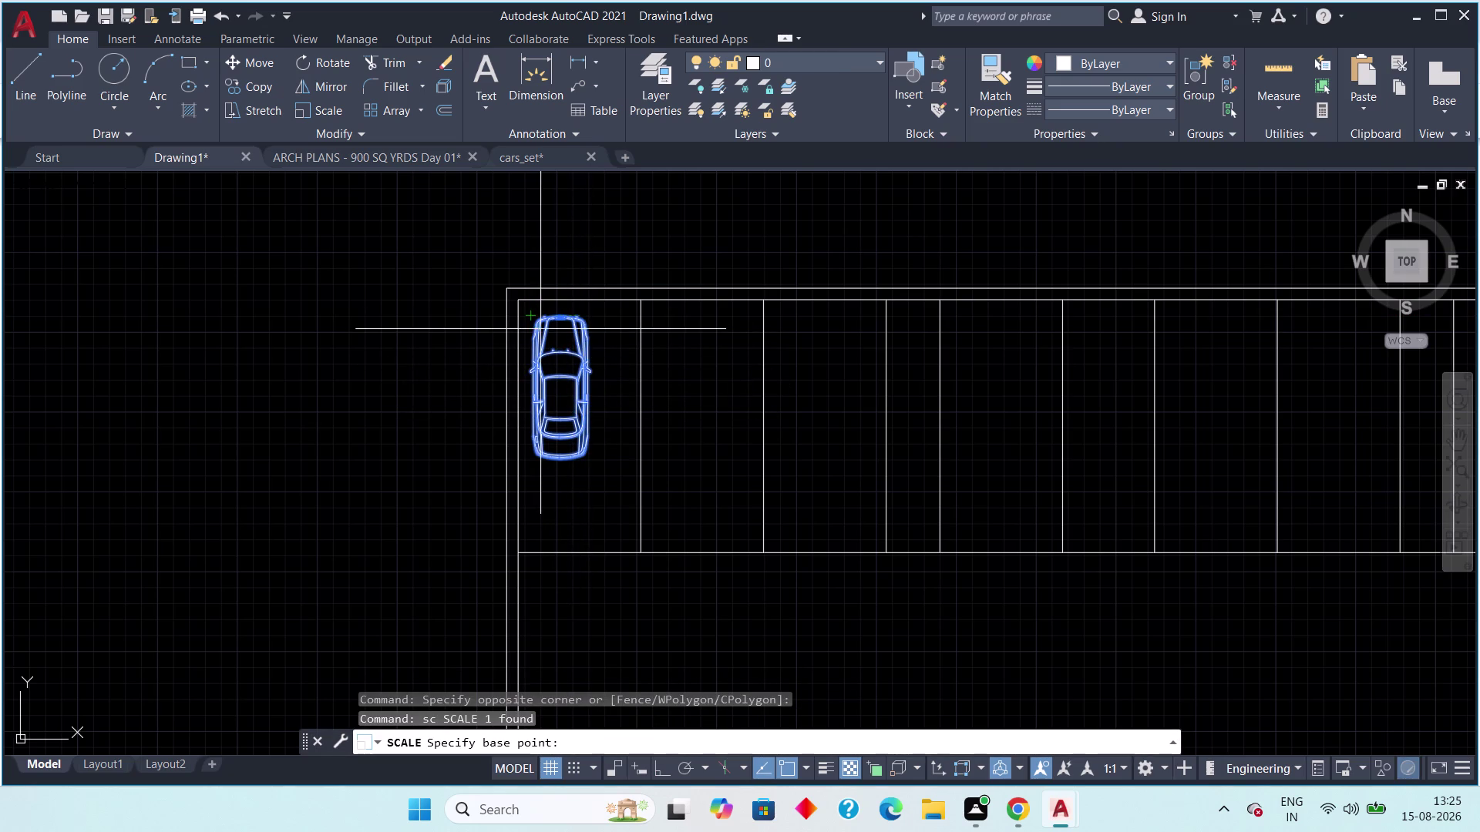
click(541, 329)
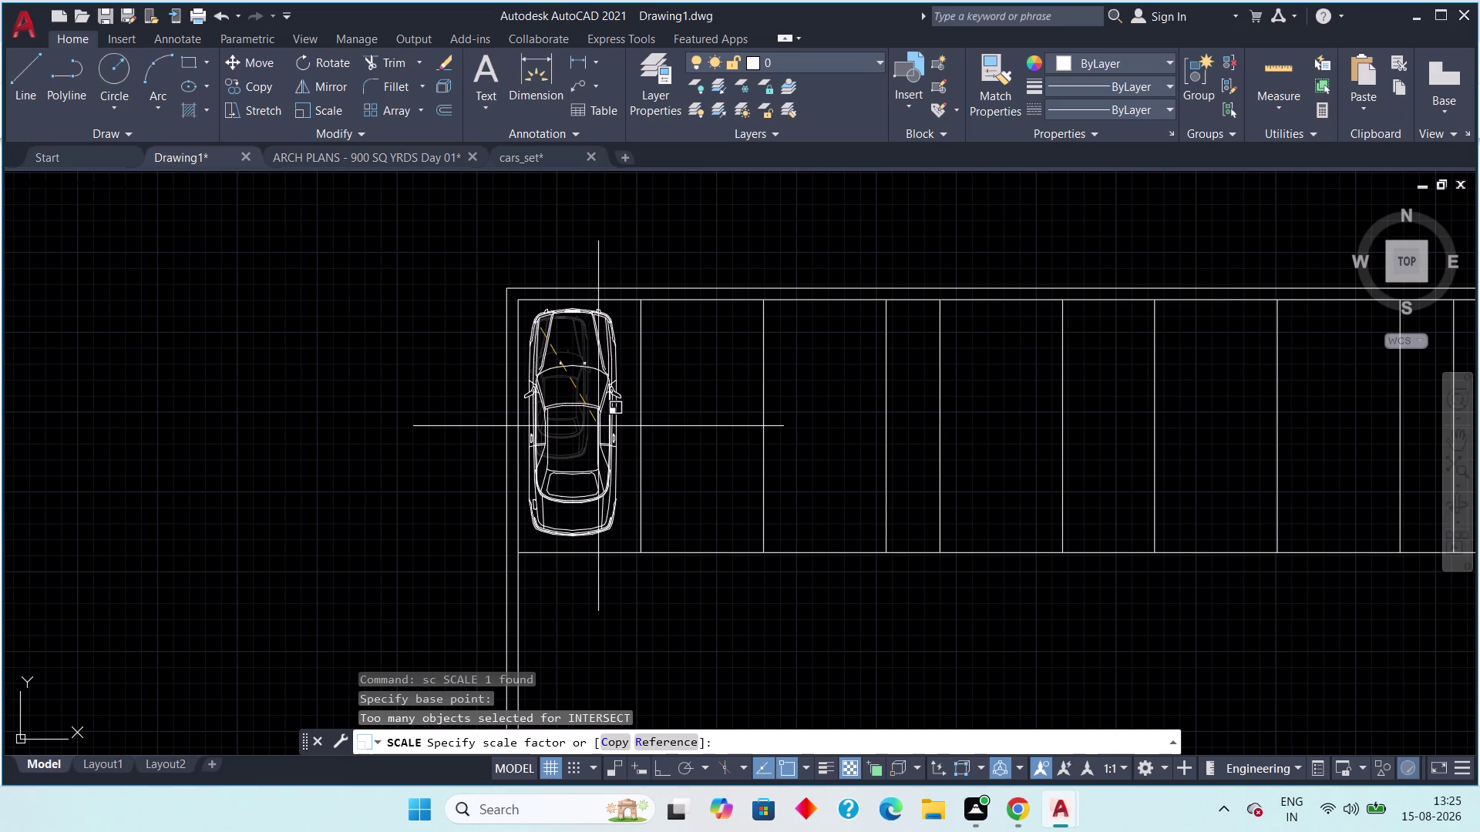
click(598, 426)
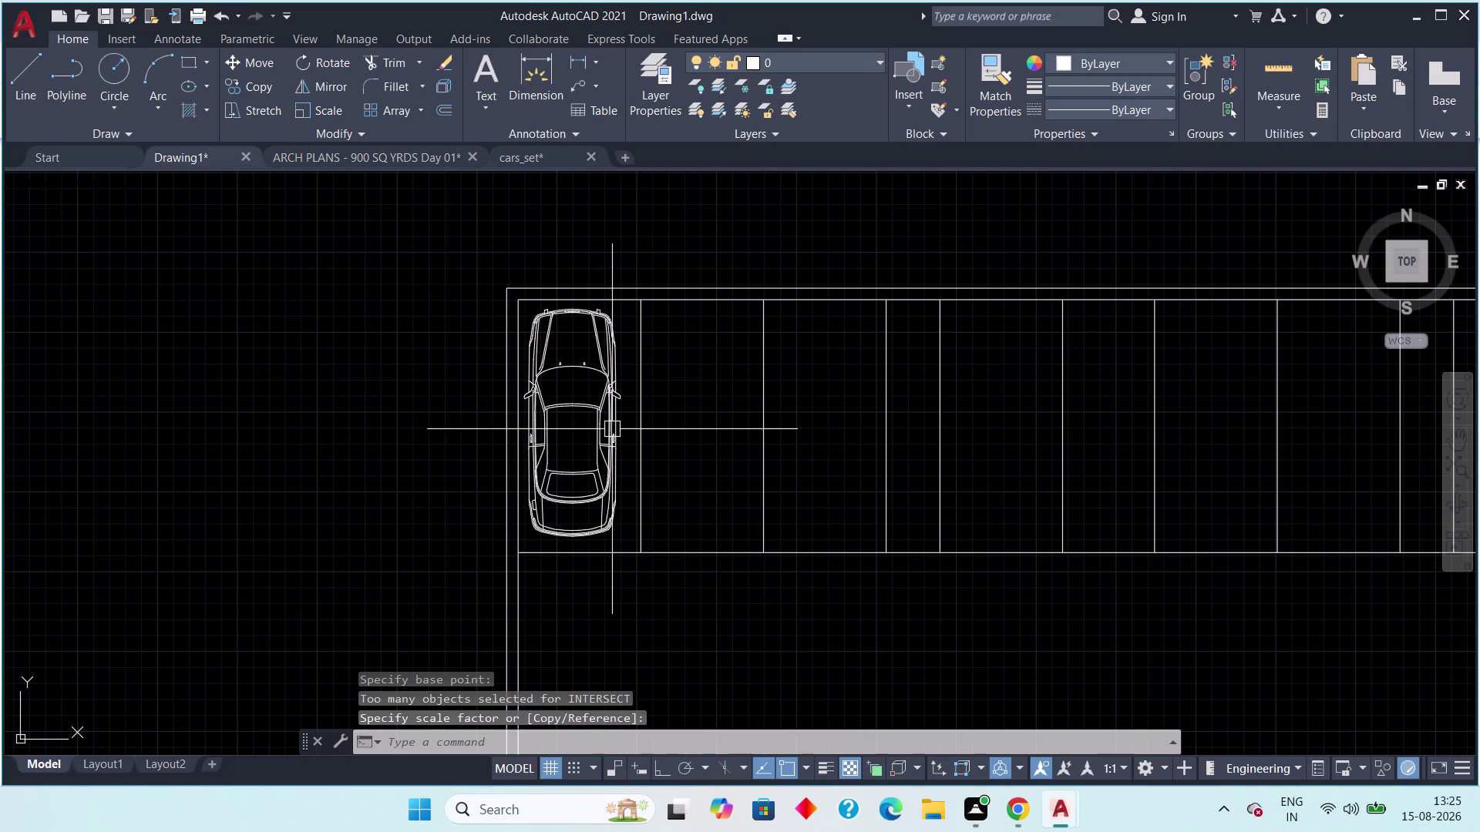
key(Escape)
Pan closer, reselect the enlarged car and bring the top-row bays into view.
scroll(down, 3)
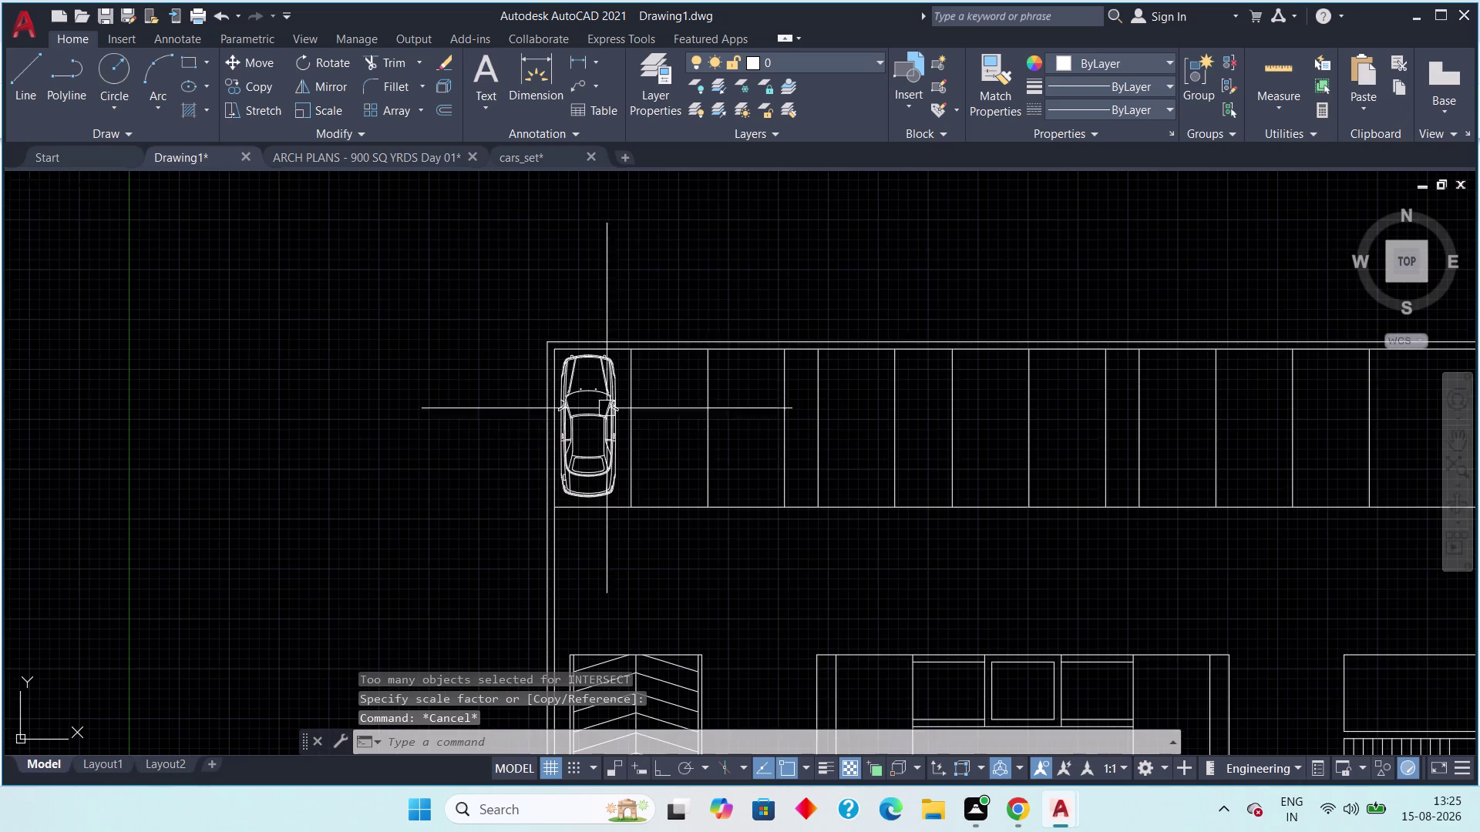
scroll(up, 3)
middle_drag(647, 378, 709, 305)
drag(733, 267, 699, 299)
click(659, 336)
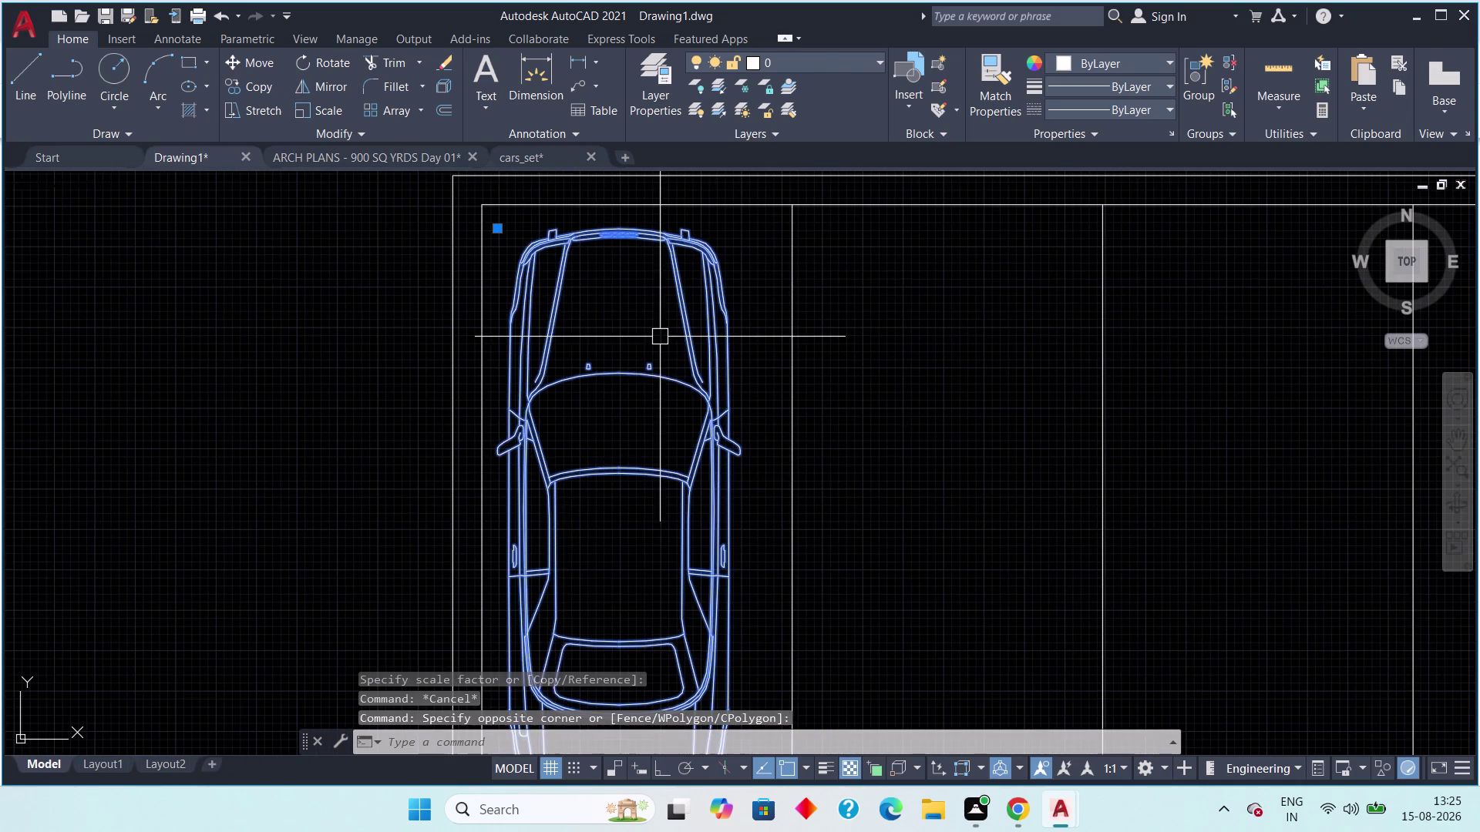
scroll(down, 3)
middle_drag(674, 372, 660, 310)
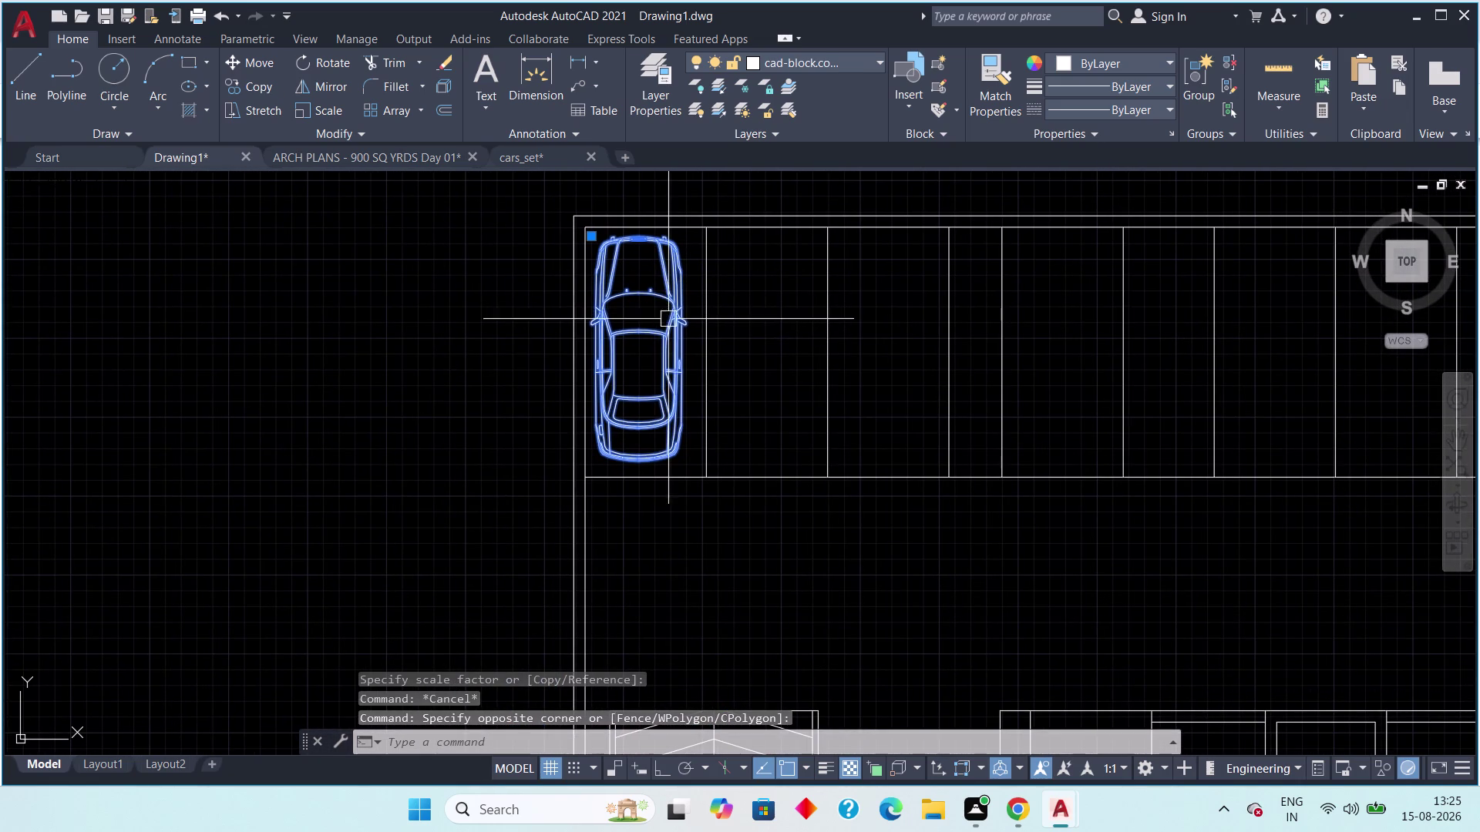
Nudge the enlarged car slightly right to centre it in the first bay, then reselect it.
text(m)
key(space)
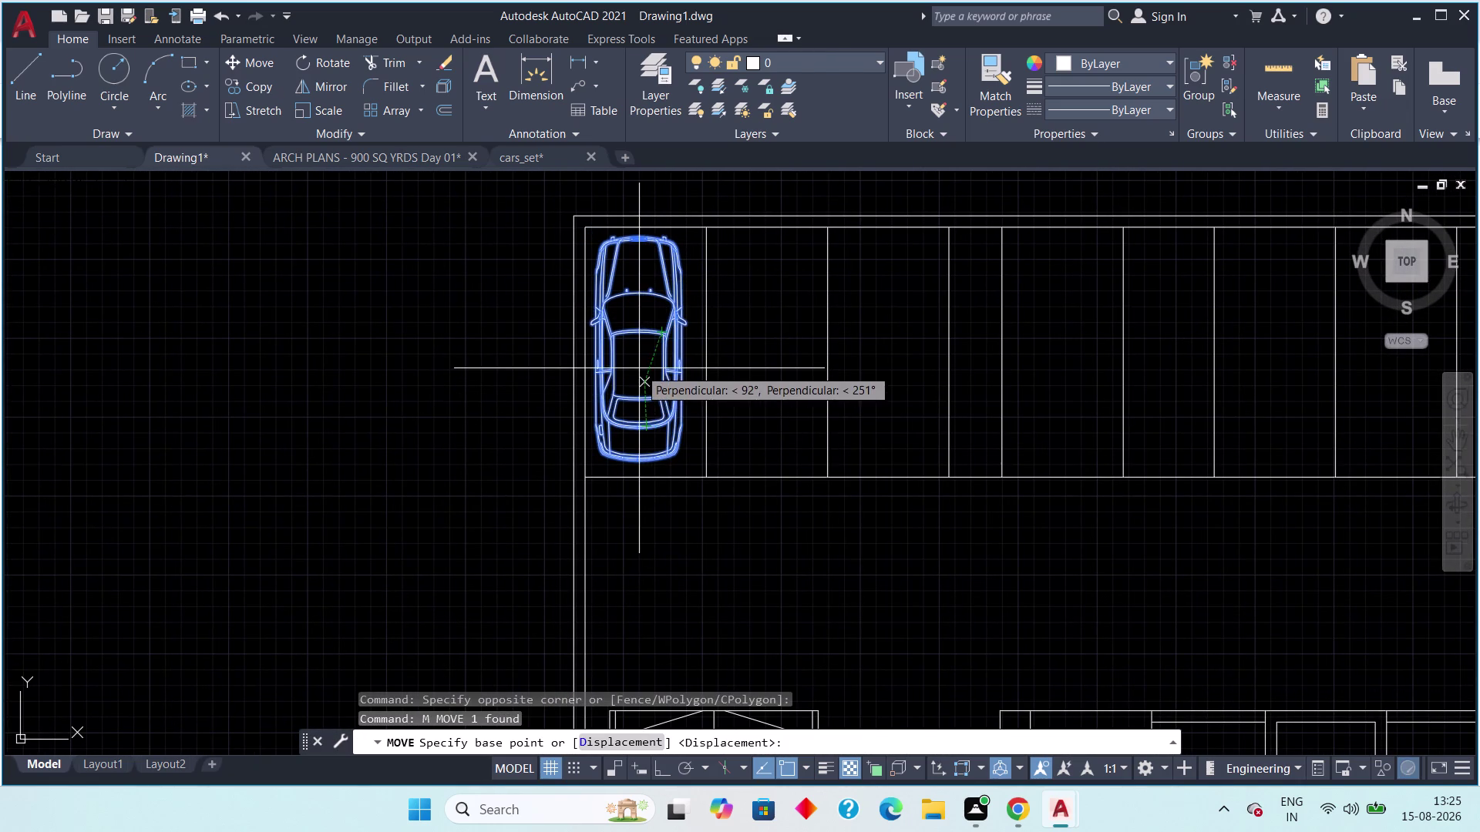
click(639, 367)
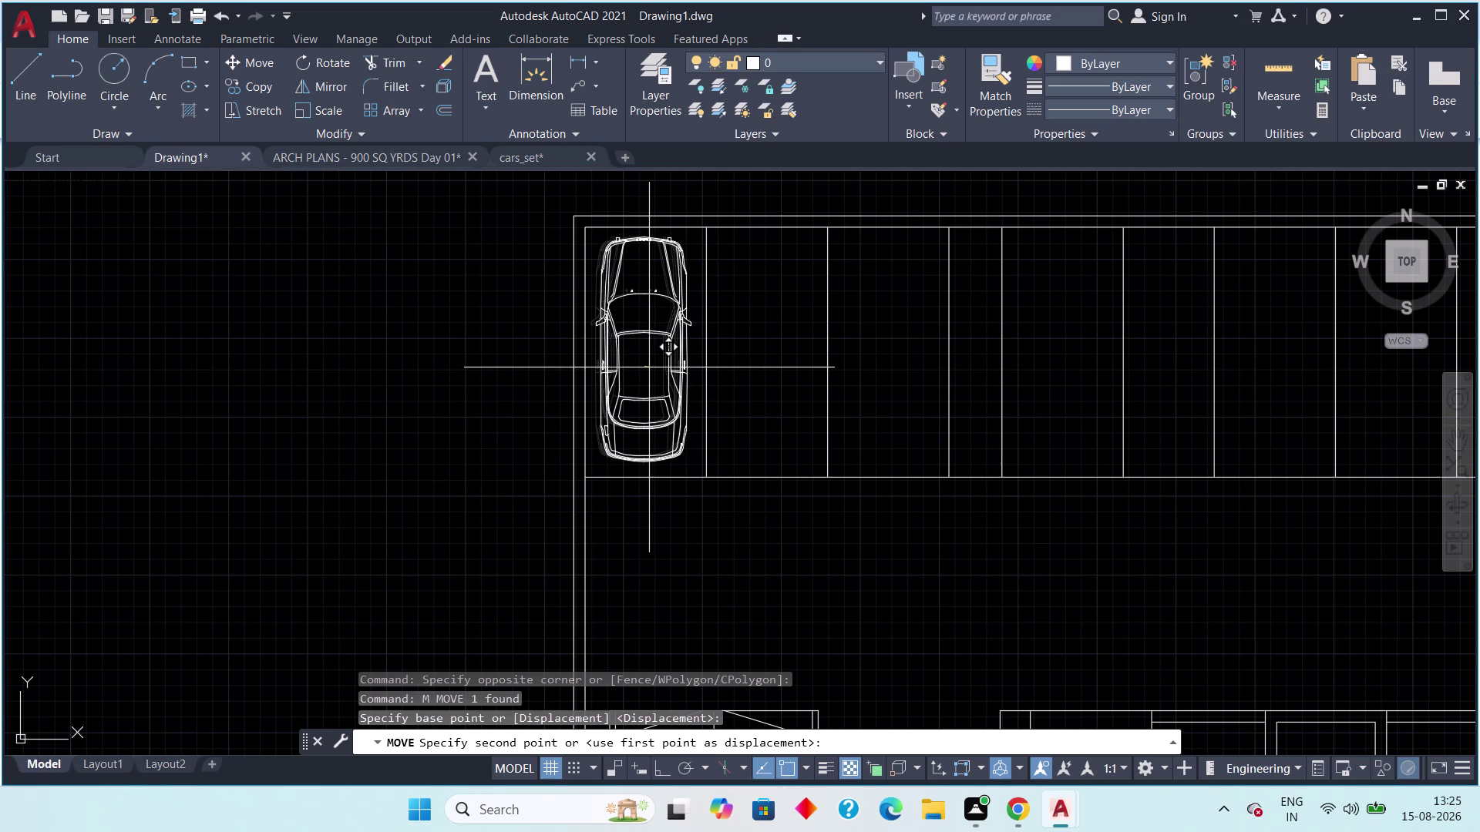
click(649, 366)
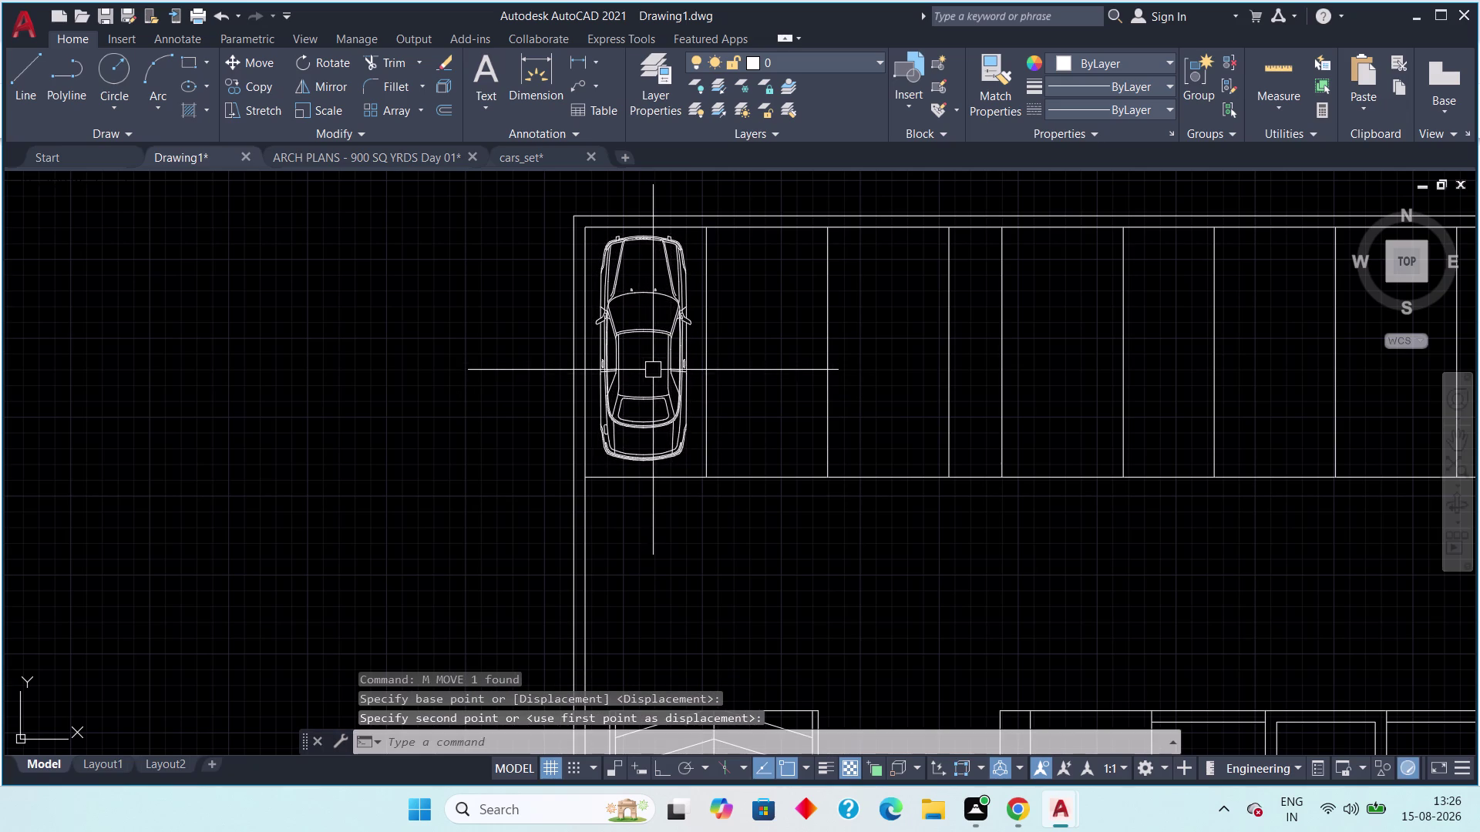
key(Escape)
click(691, 254)
click(681, 266)
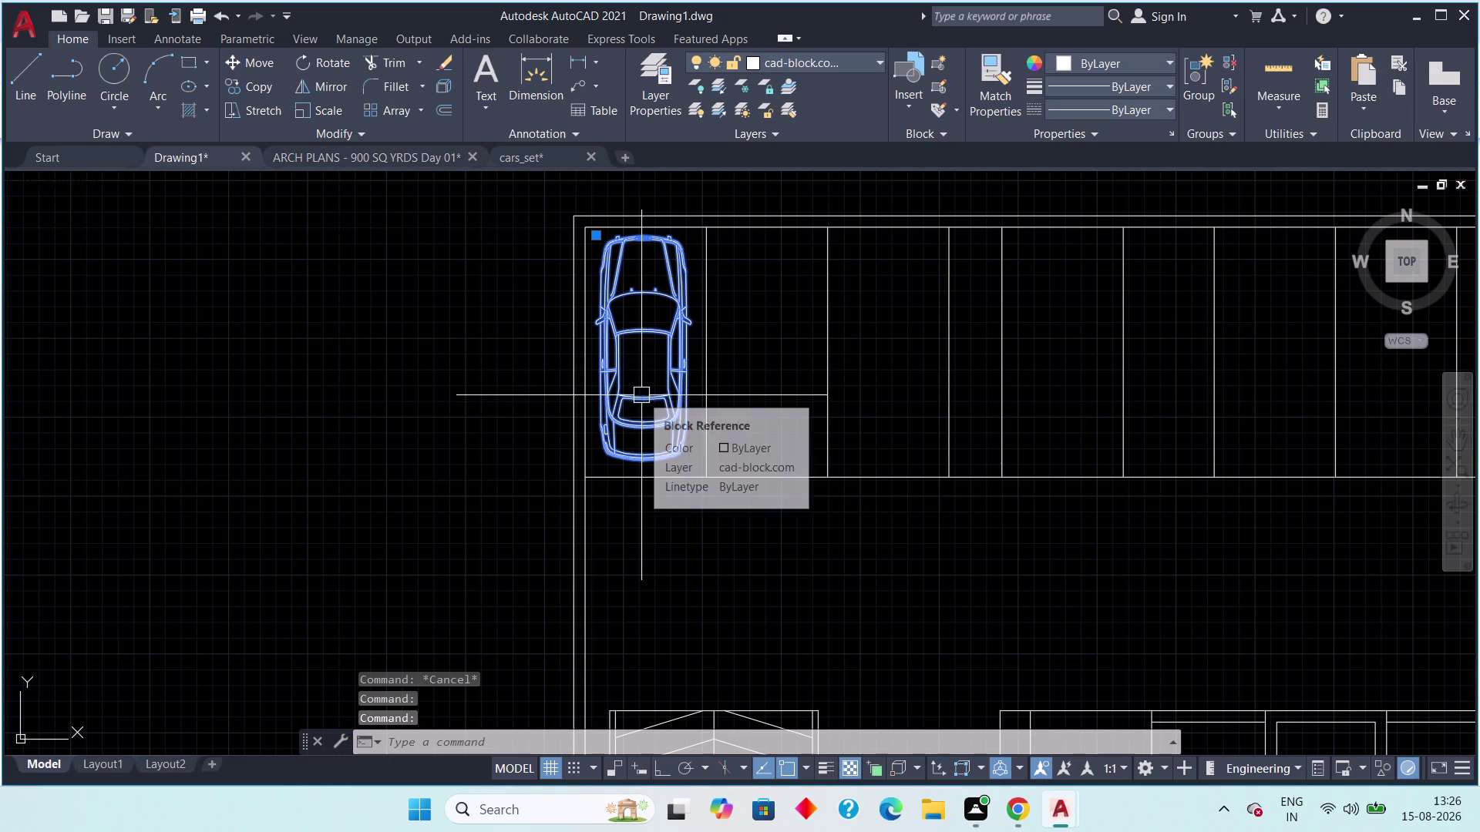
Copy the car with Ortho on into the second through sixth top-row bays.
text(co)
key(space)
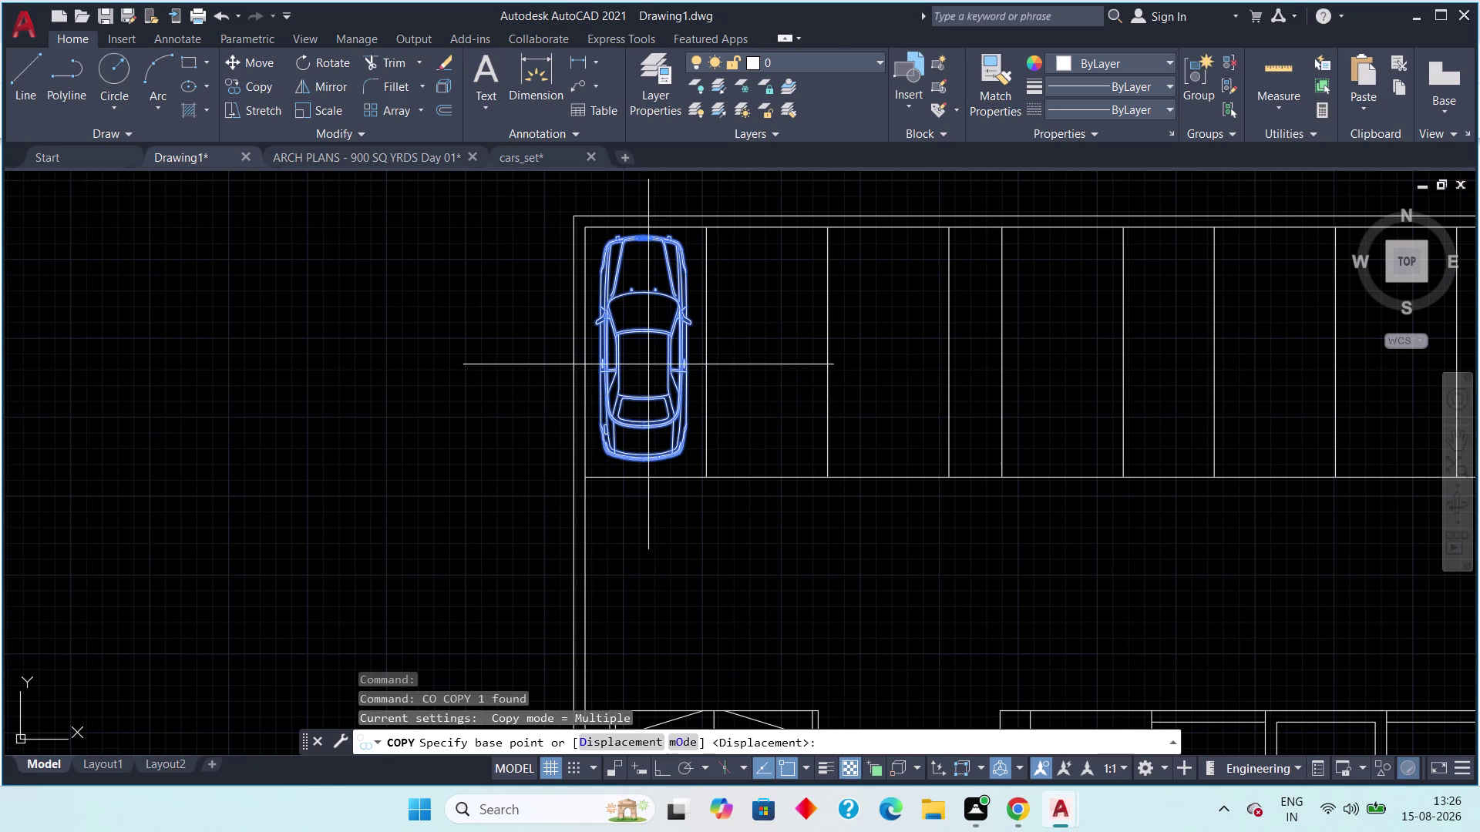
click(648, 364)
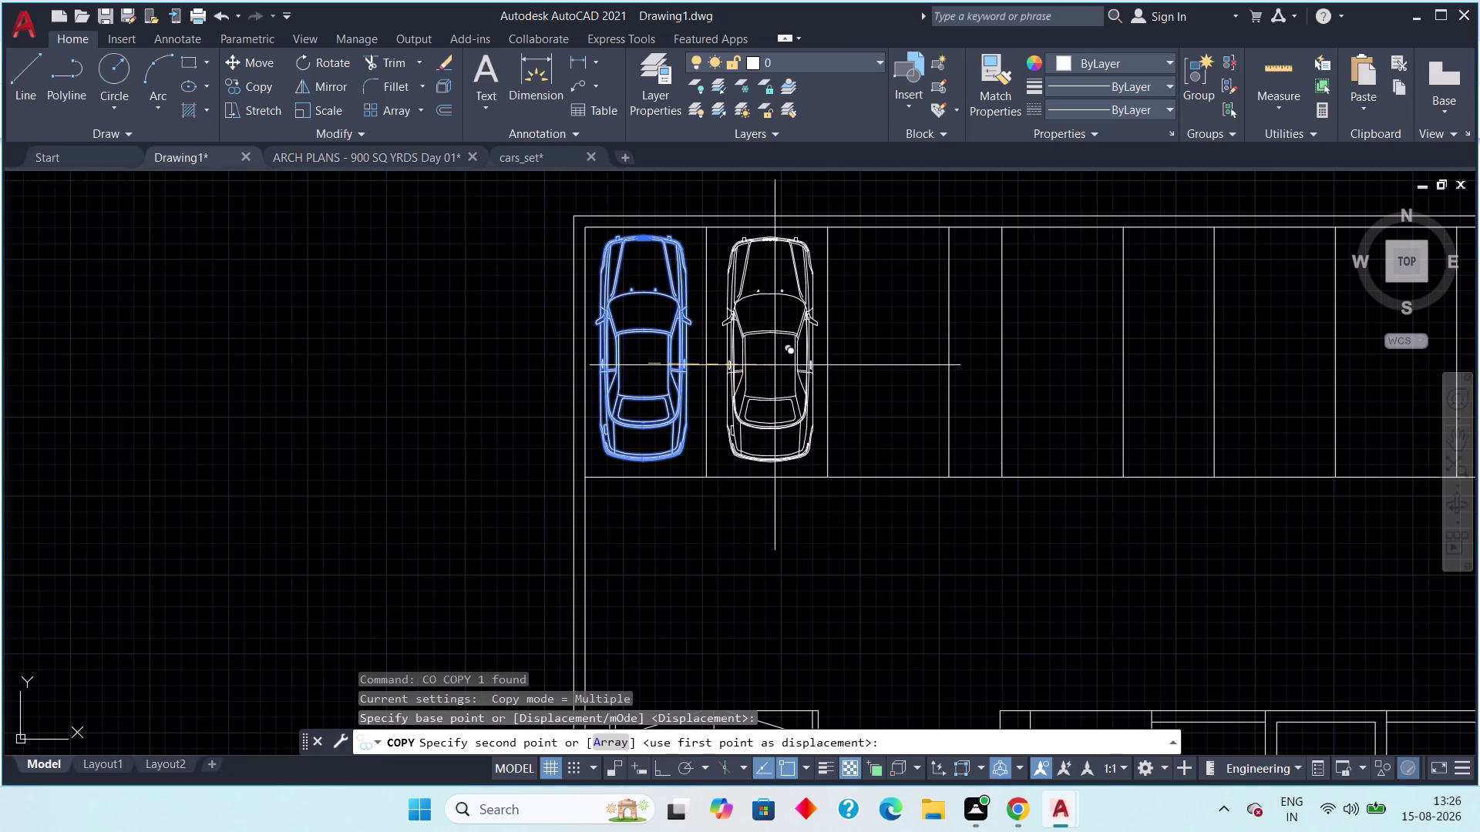
click(775, 366)
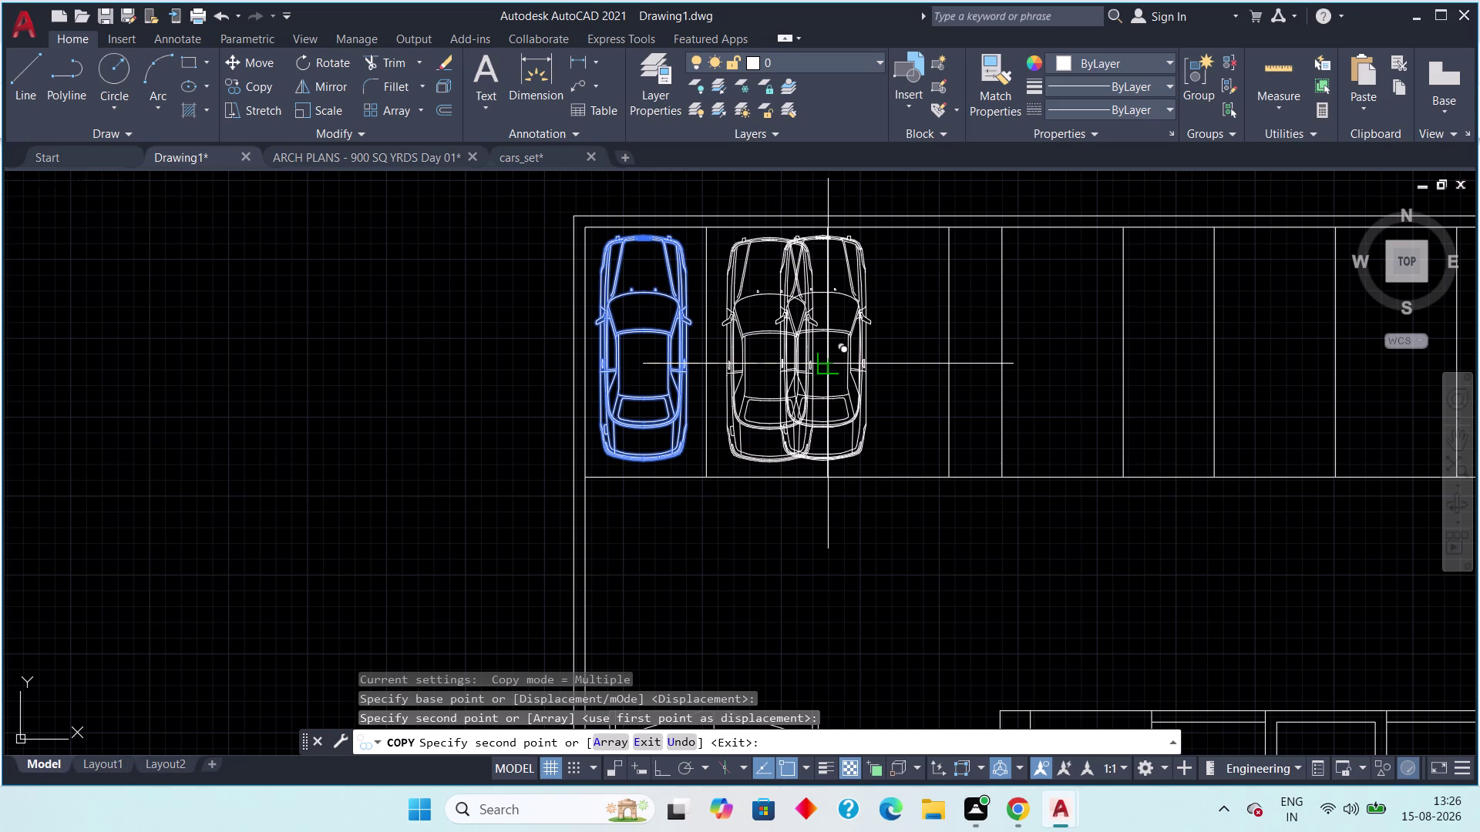
key(F8)
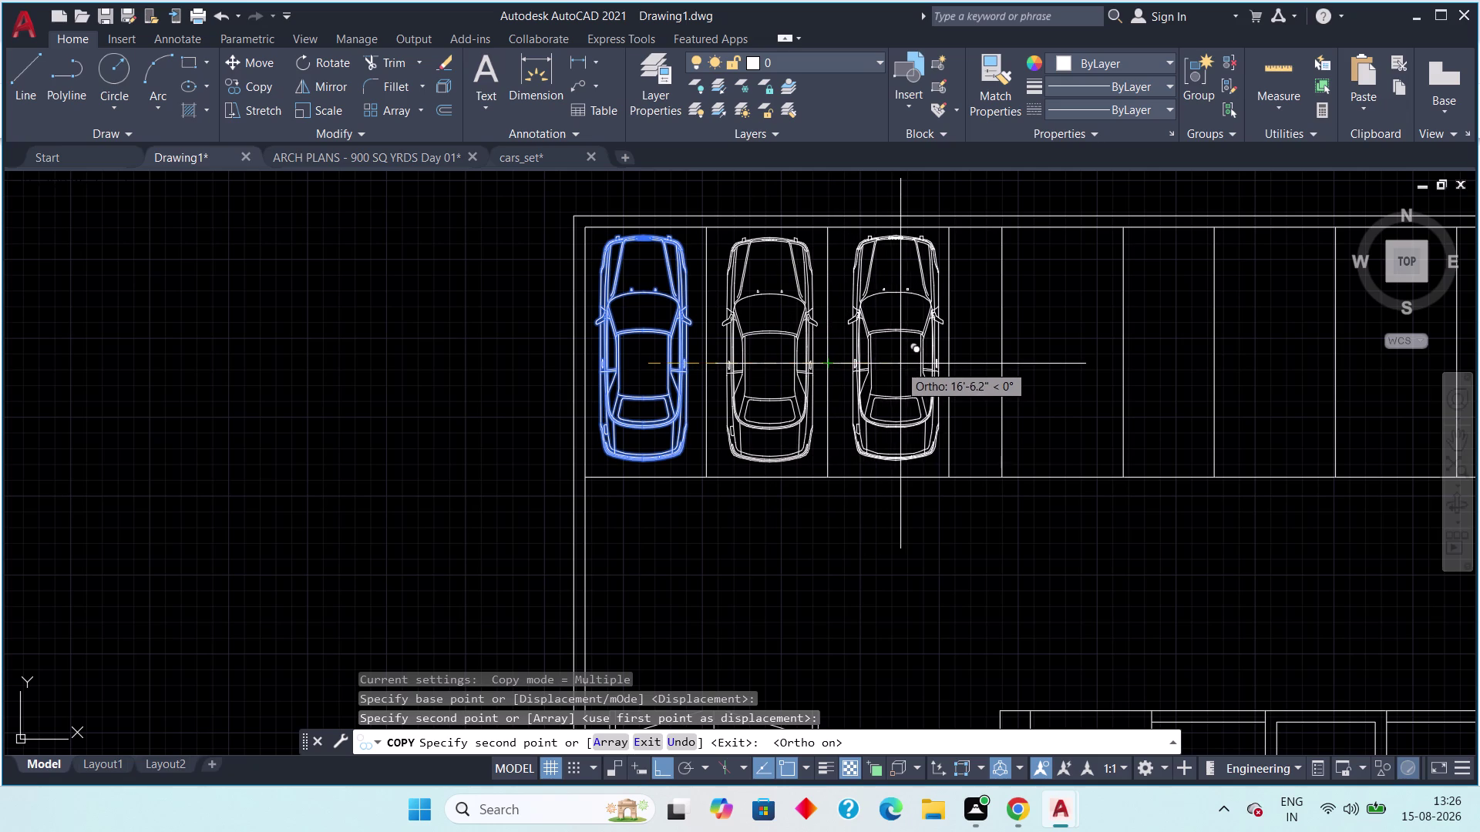
click(895, 364)
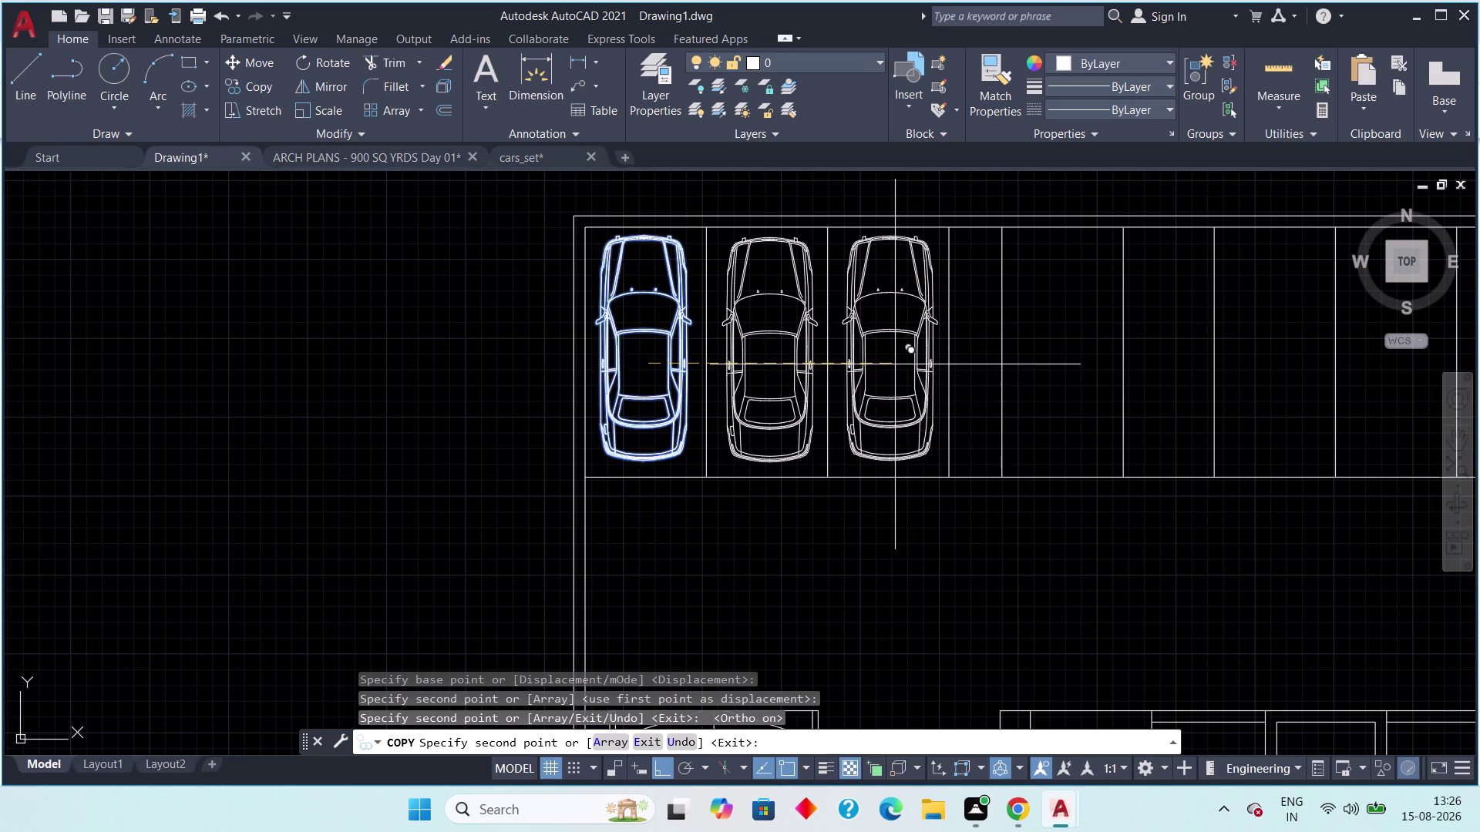
click(1064, 366)
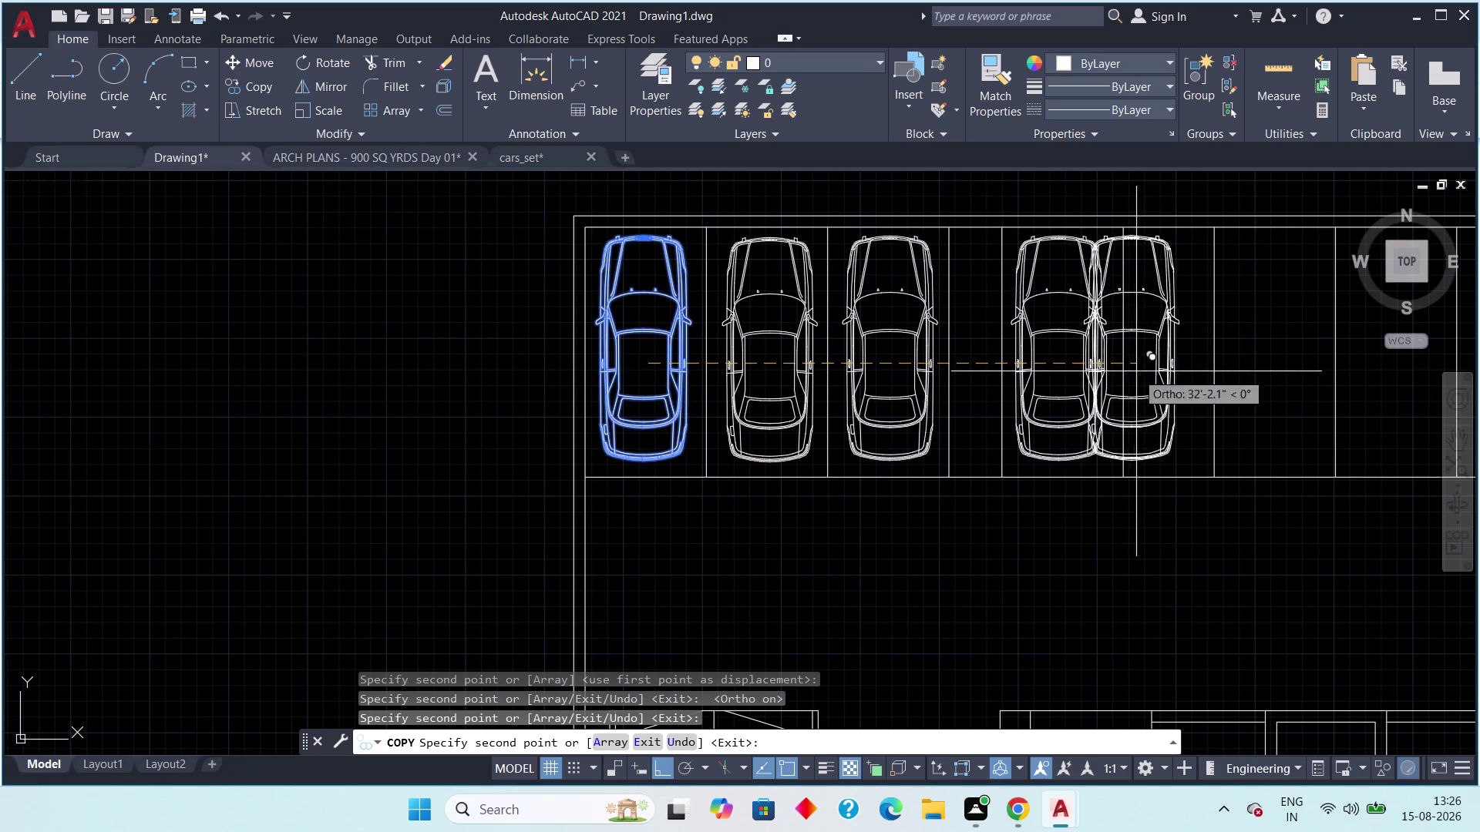
middle_drag(1136, 372, 832, 381)
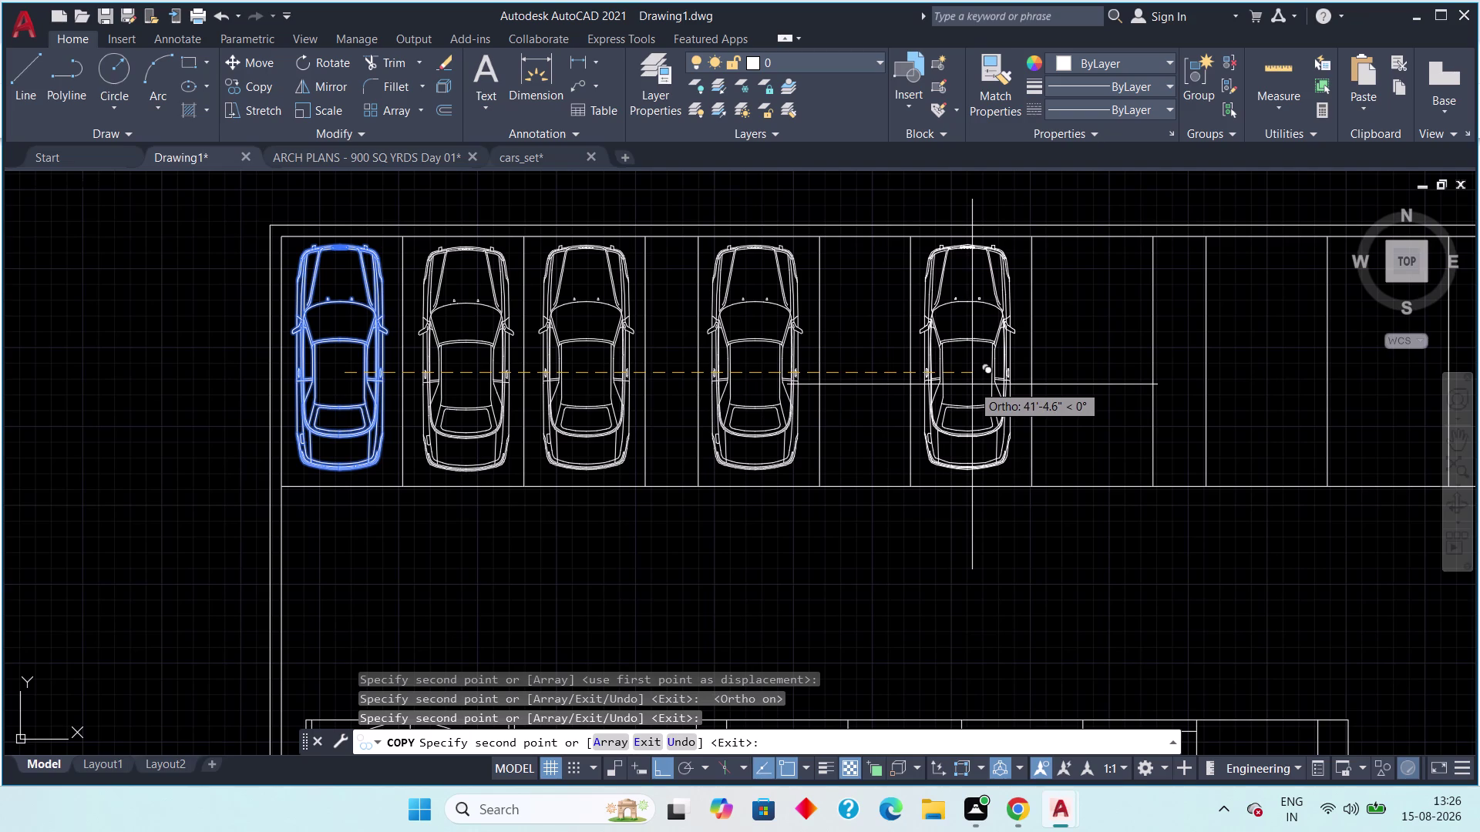
click(972, 384)
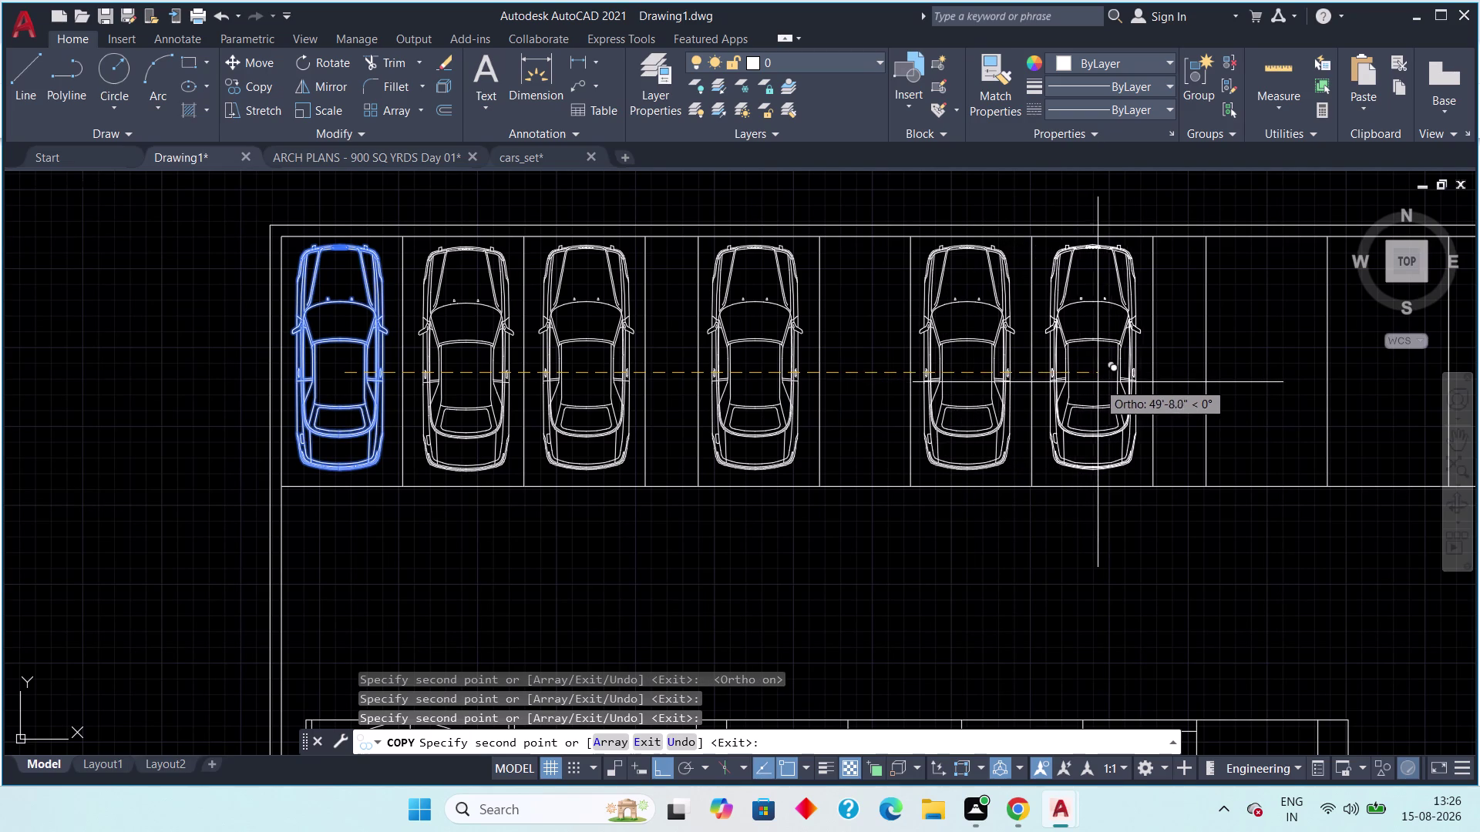
click(1099, 383)
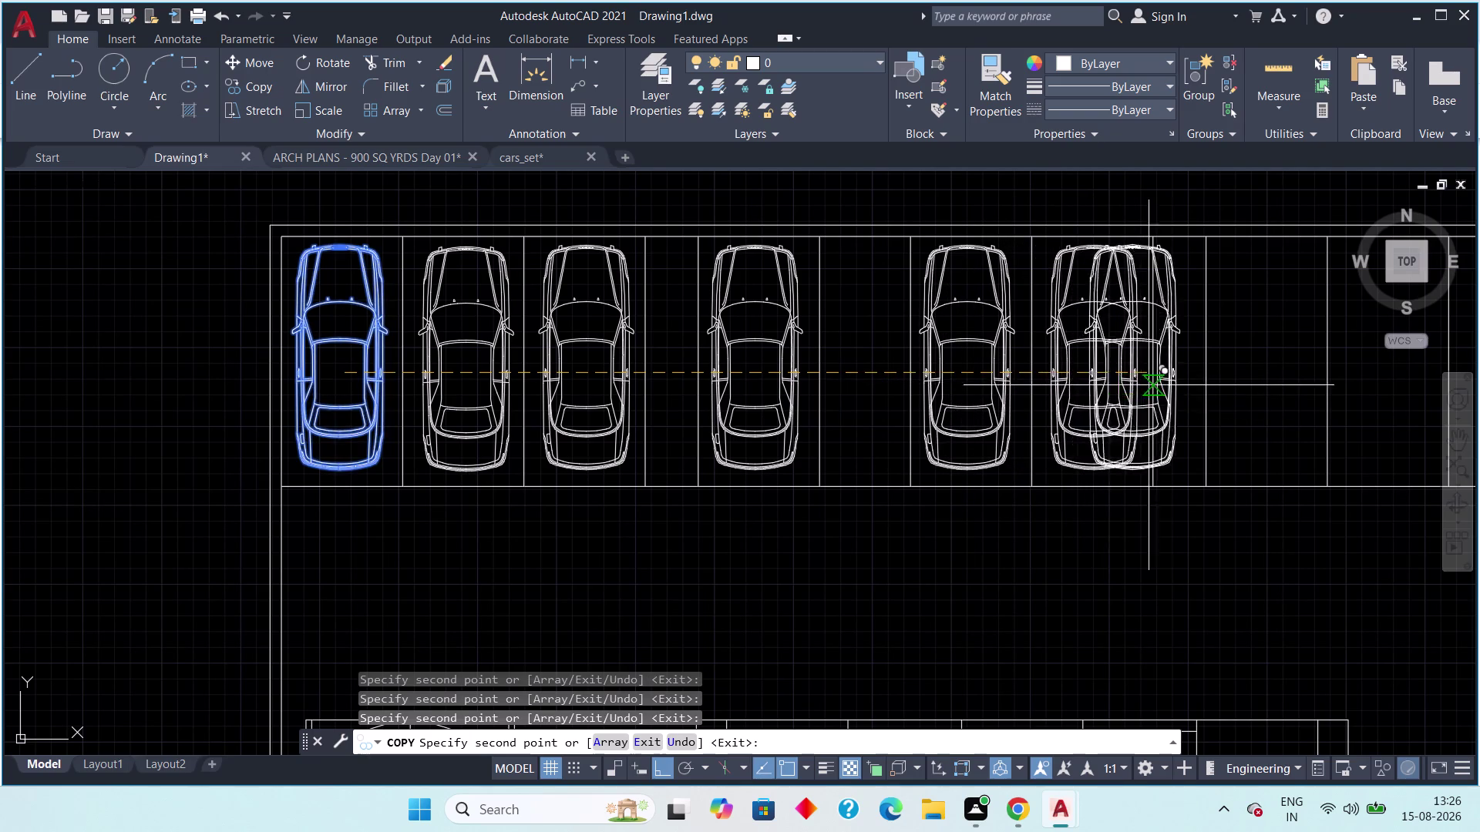
Place further car copies along the row up to the last bay, then turn Ortho off.
middle_drag(1162, 385, 825, 386)
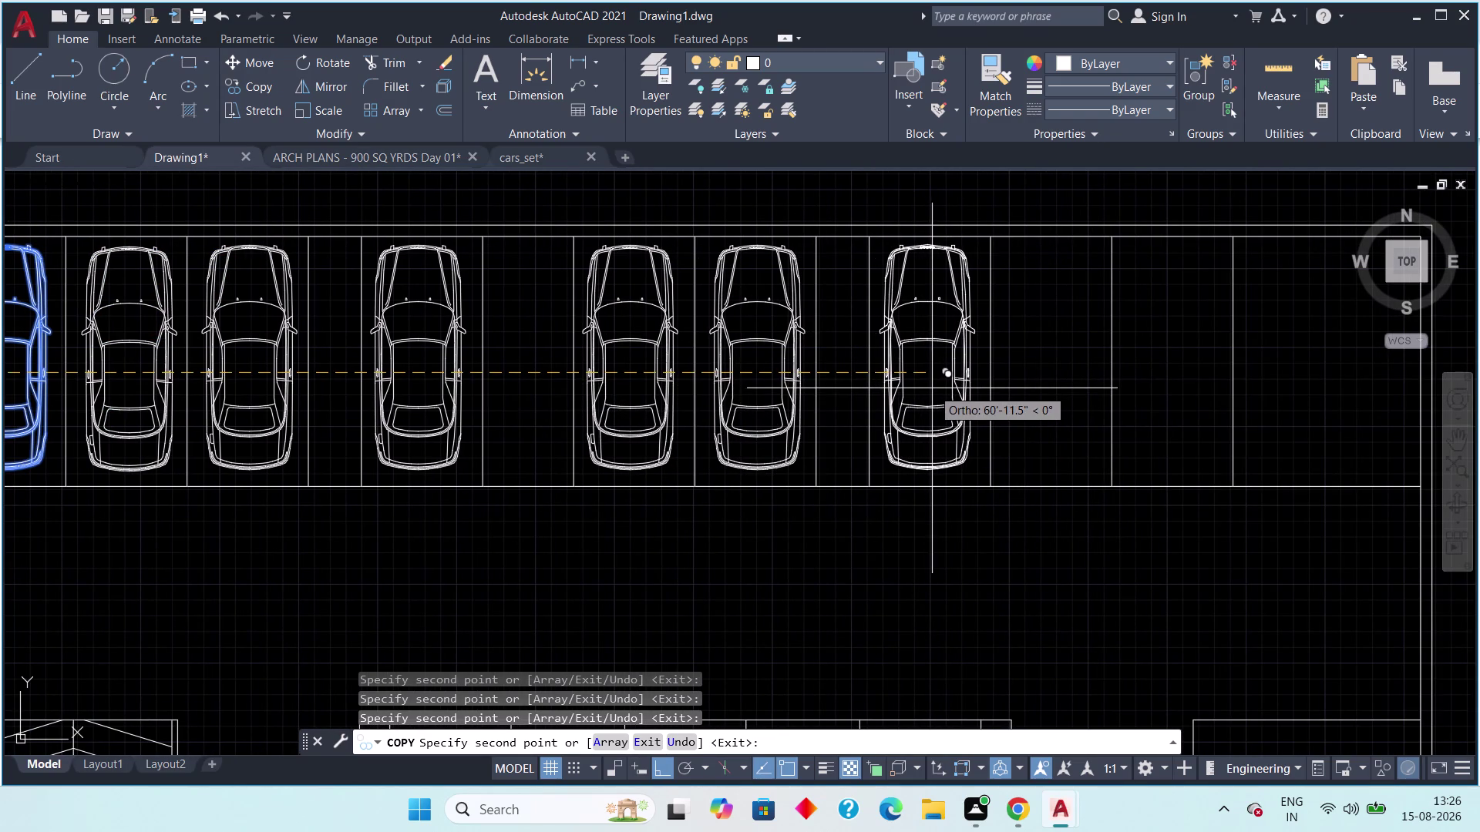
click(933, 389)
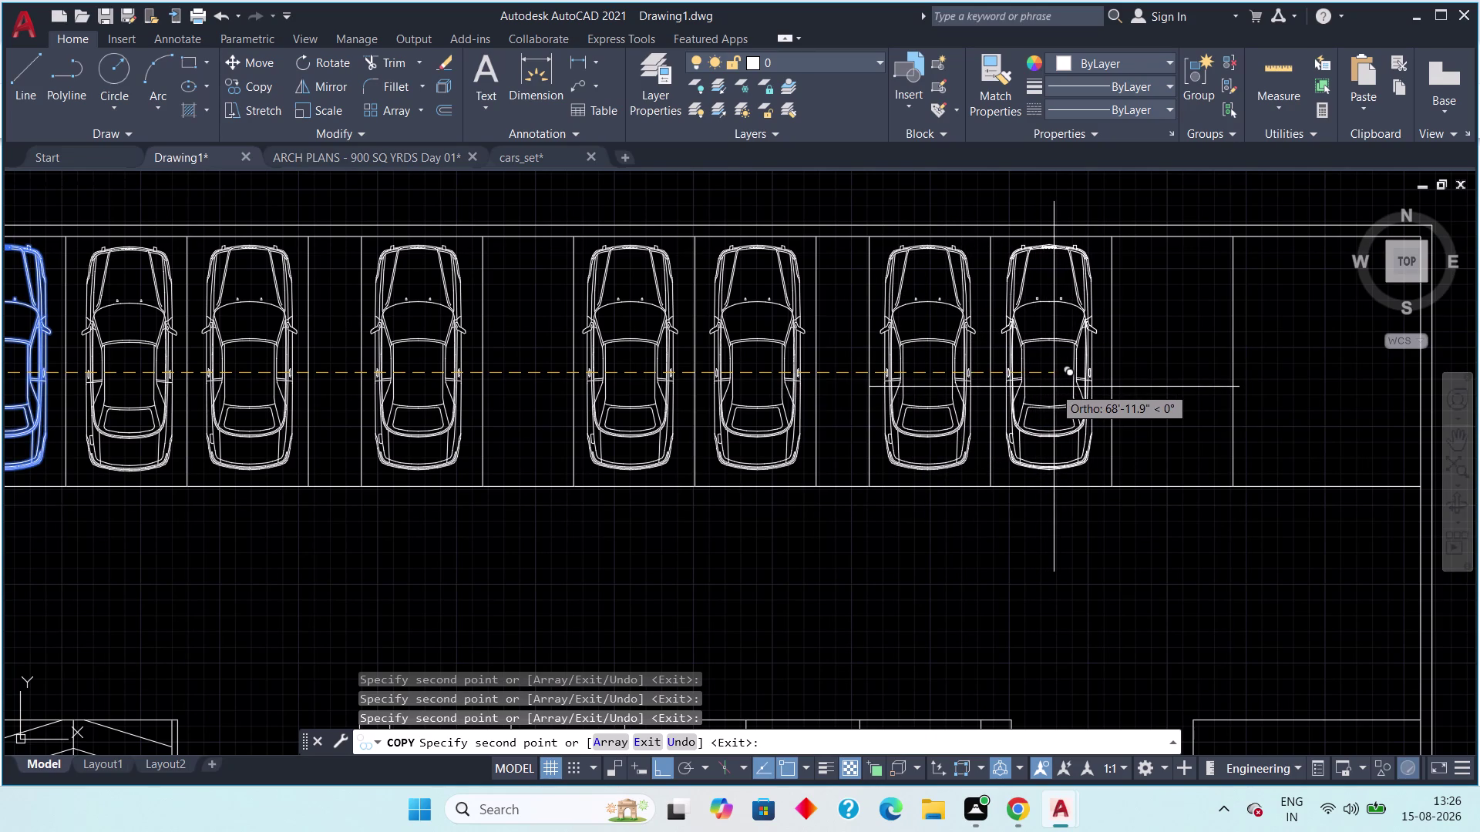
click(1055, 387)
middle_drag(1056, 387, 582, 344)
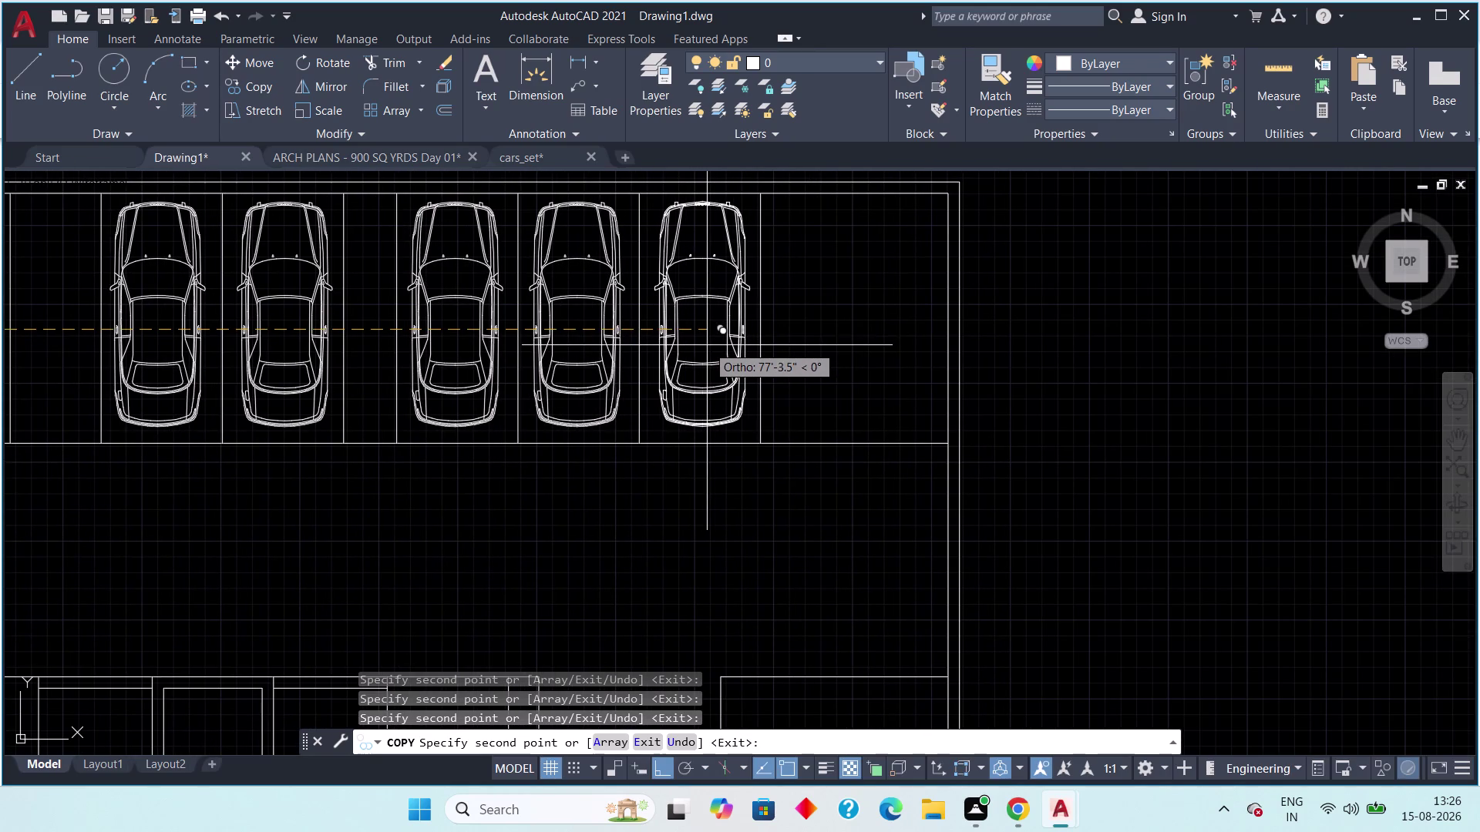
click(705, 345)
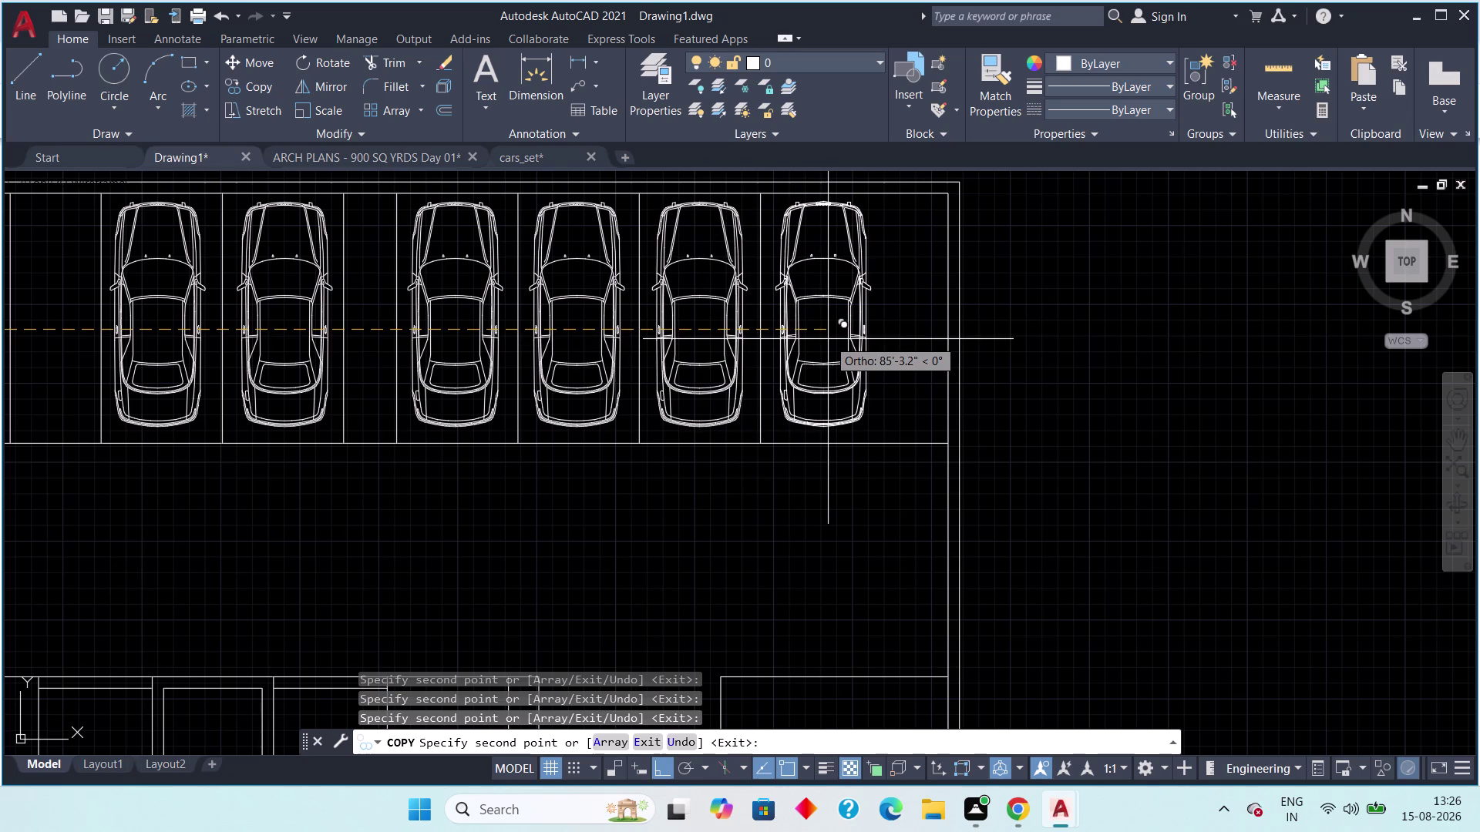
click(830, 339)
middle_drag(806, 429, 797, 386)
scroll(down, 3)
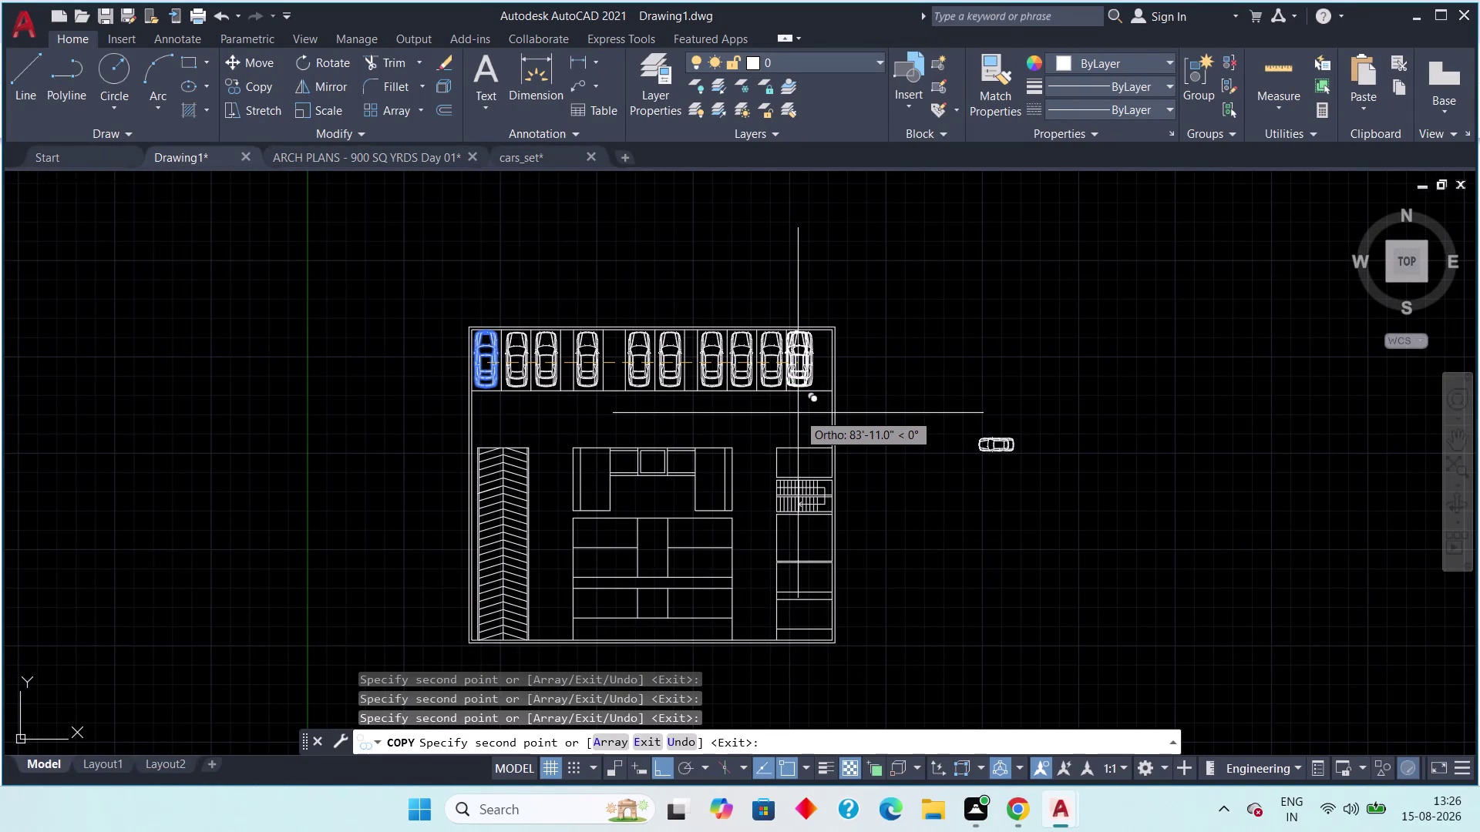
key(F8)
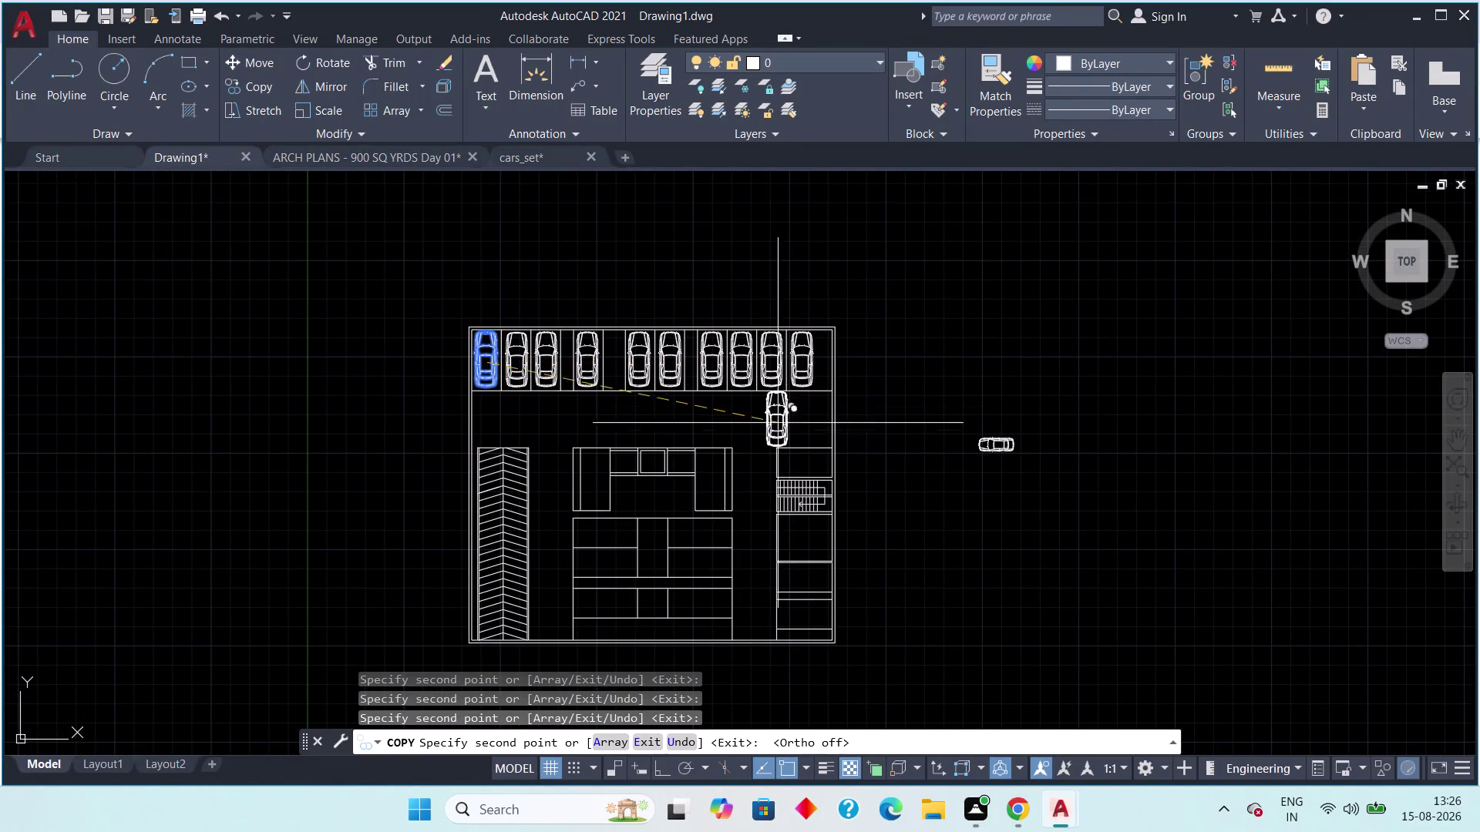
Drop car copies into the right and left central bays and end the copy.
scroll(up, 3)
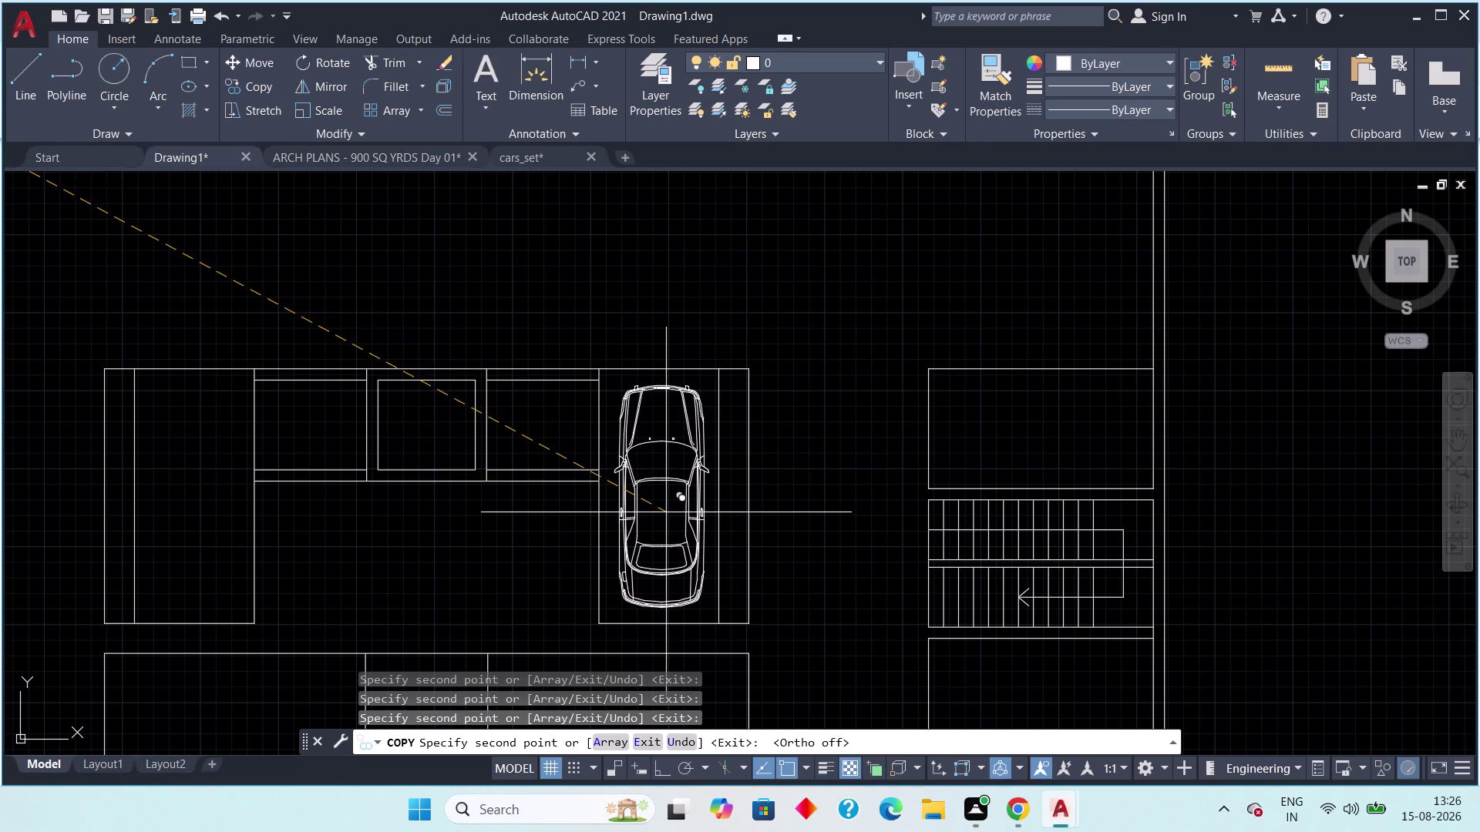
click(665, 513)
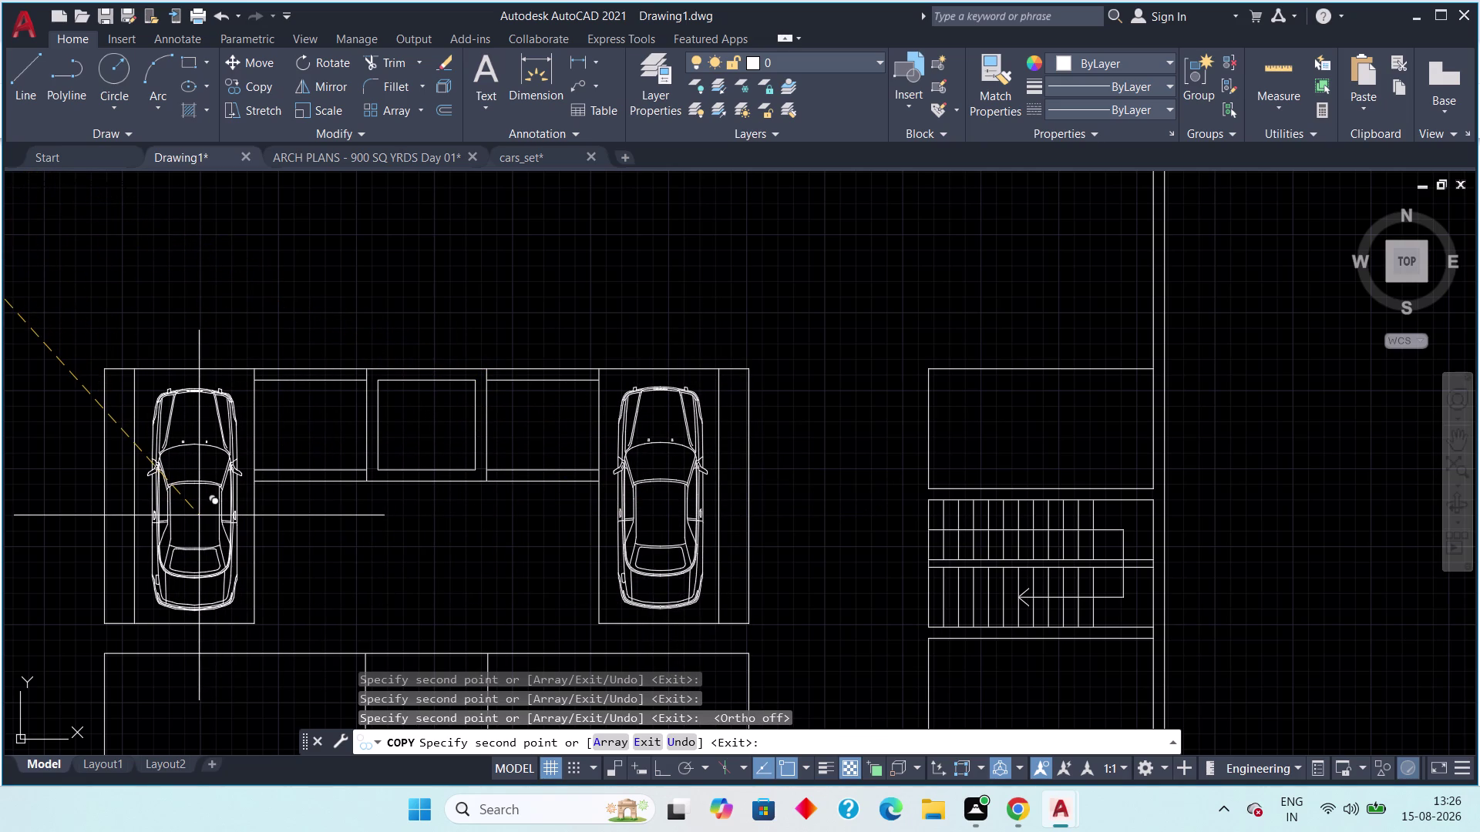
click(199, 515)
scroll(down, 3)
scroll(down, 3)
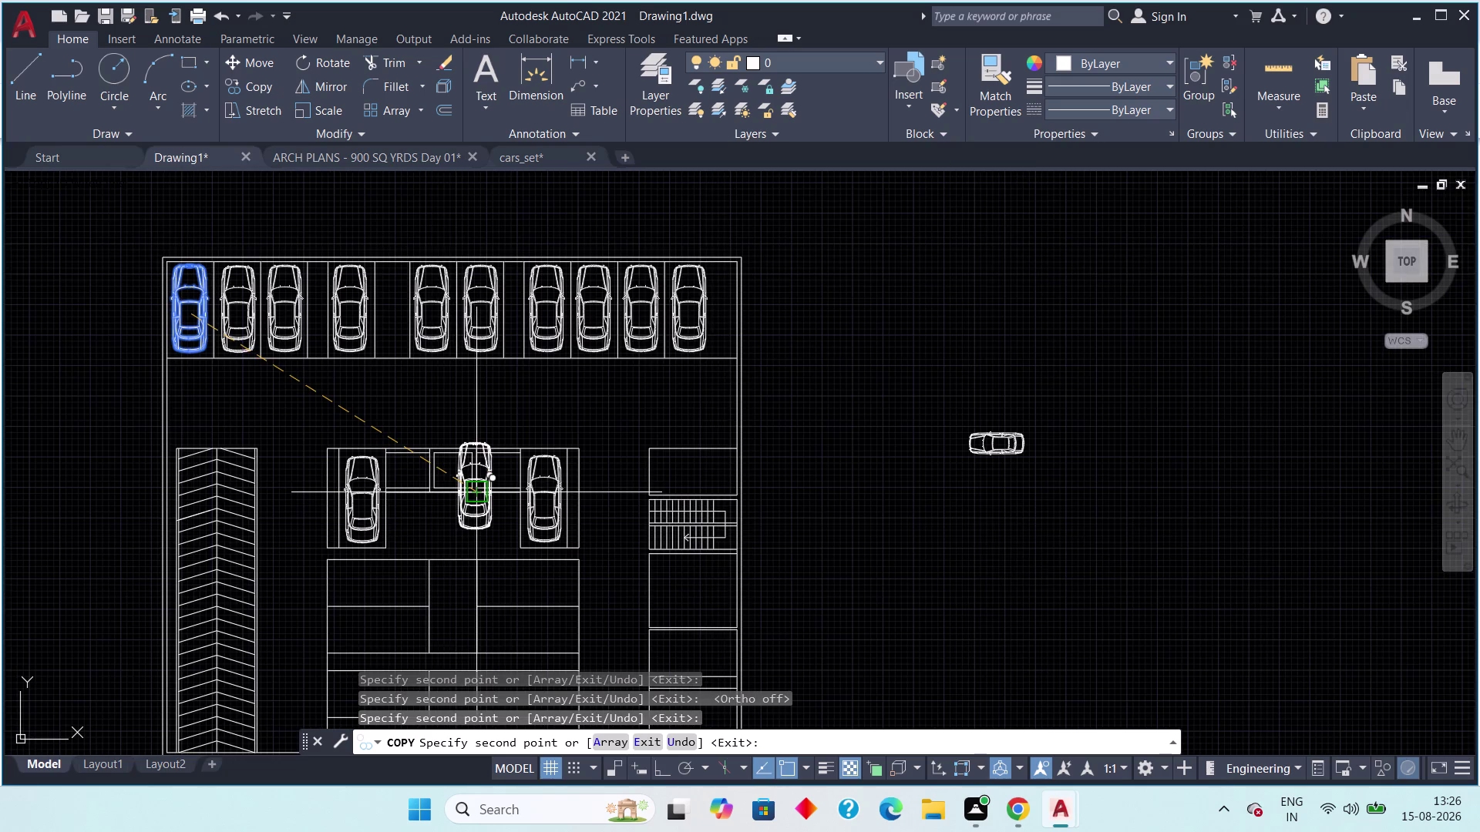
key(space)
scroll(down, 3)
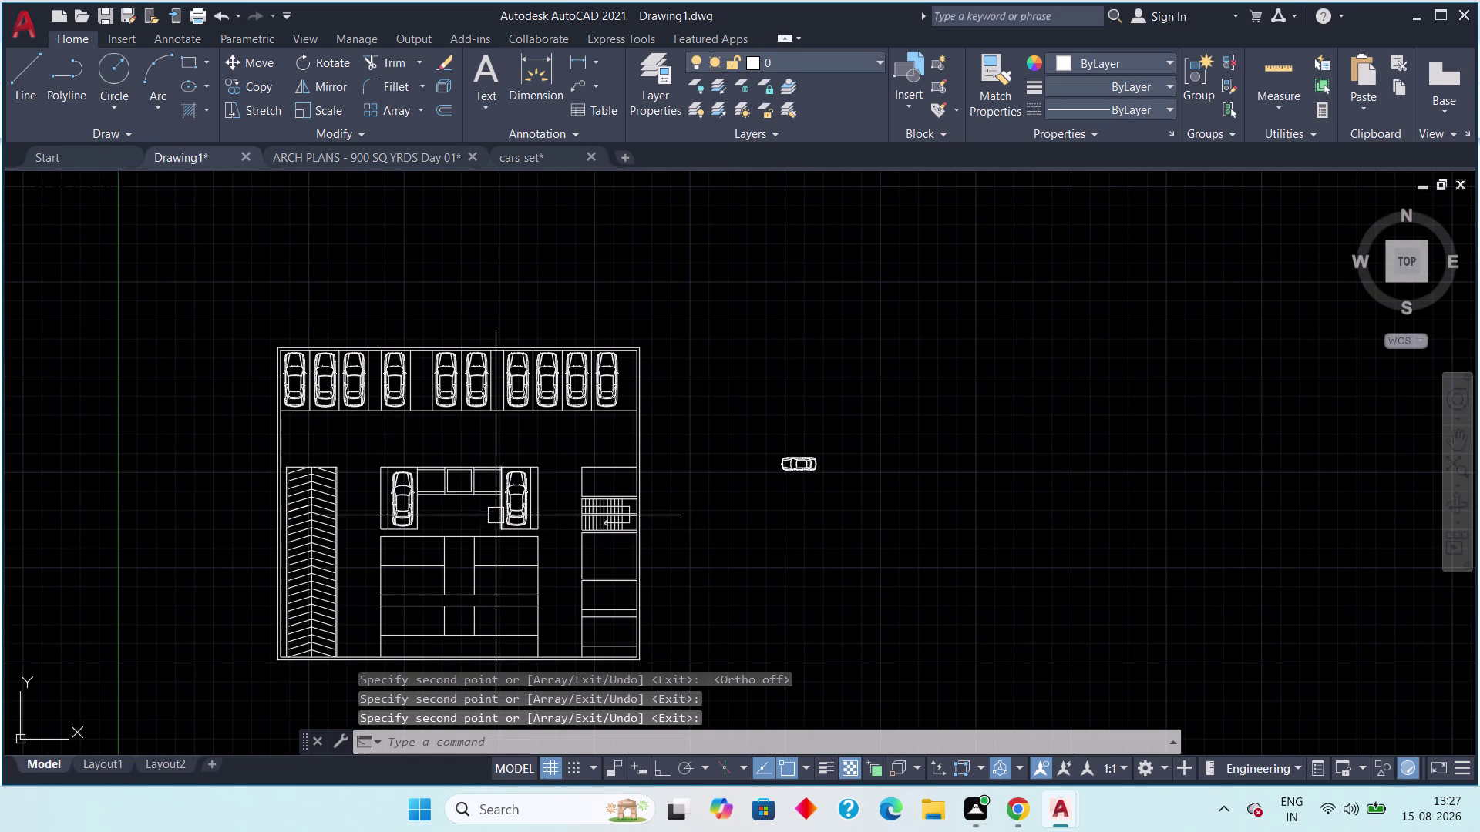
key(Escape)
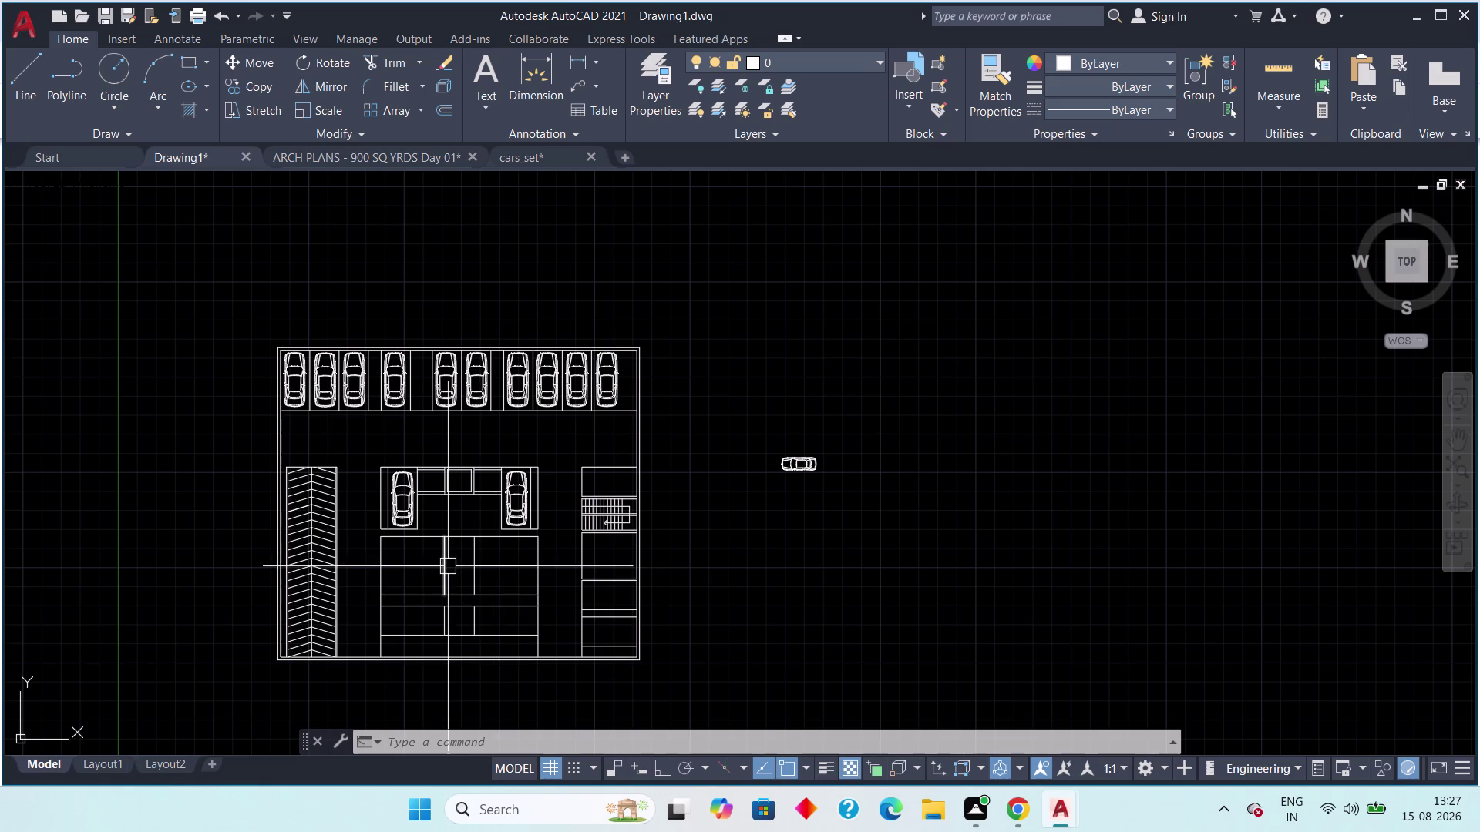
scroll(up, 3)
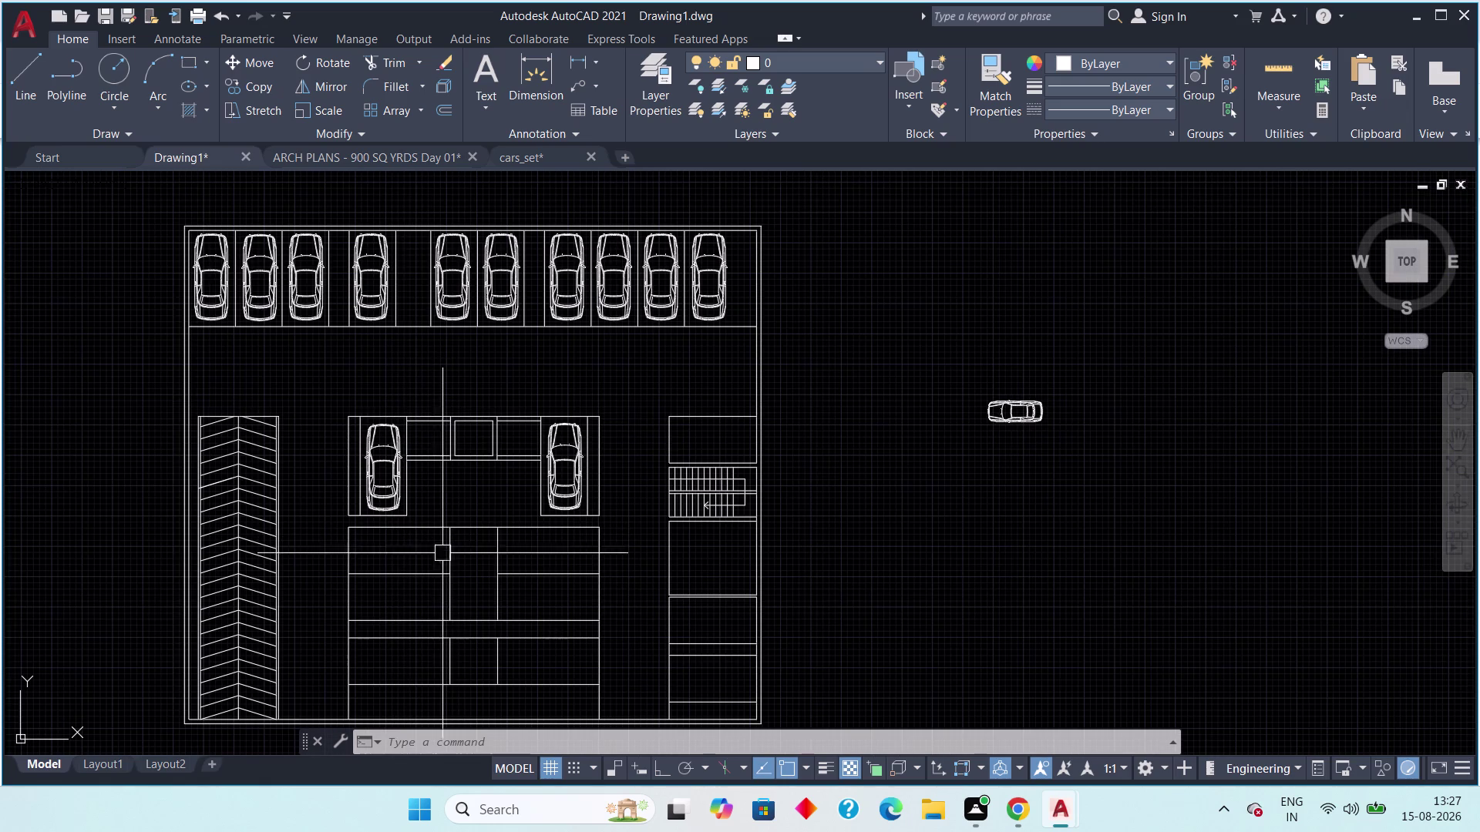
middle_drag(828, 550, 639, 475)
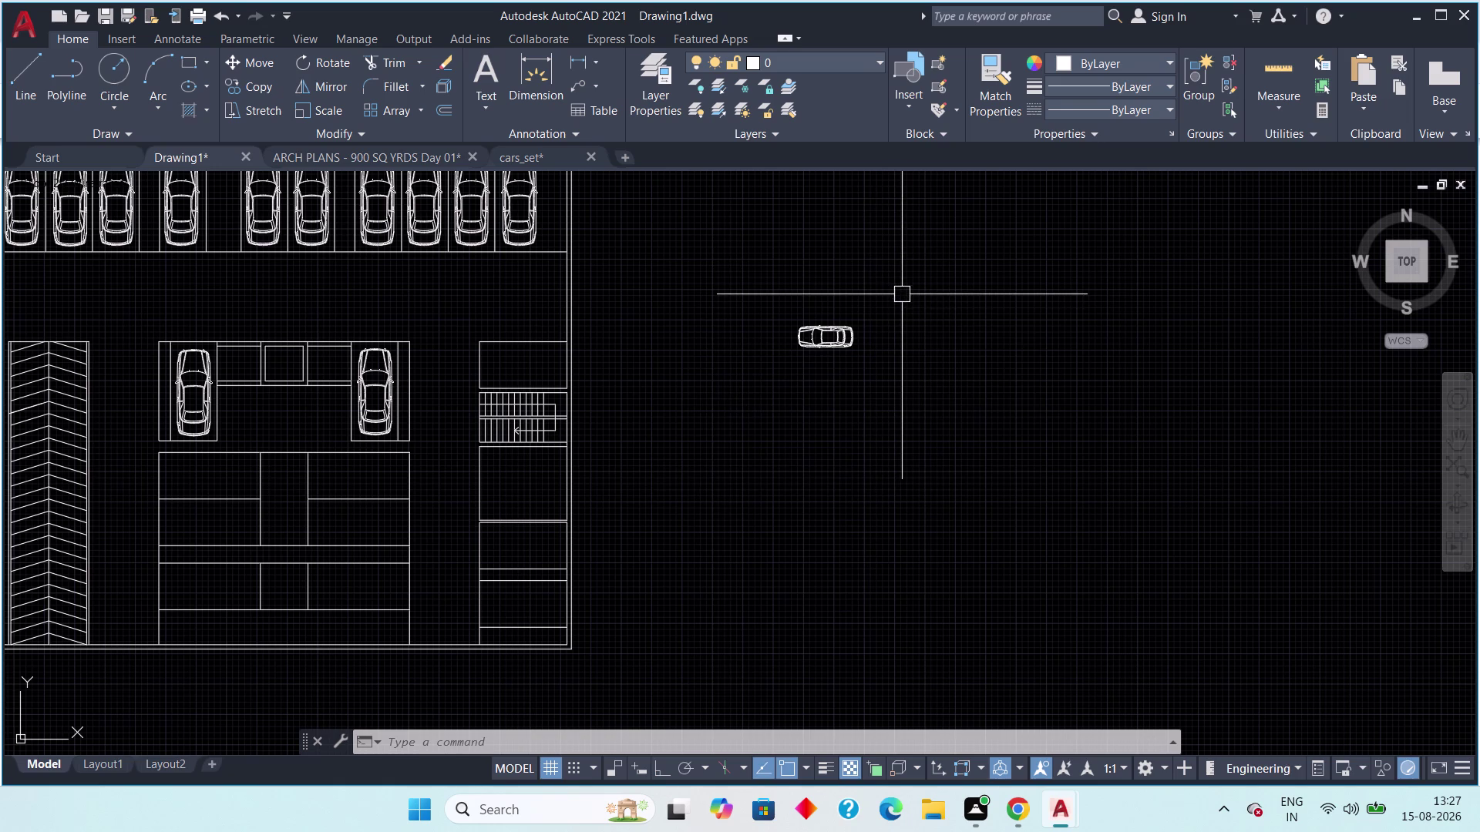
Delete the spare sideways car beside the plan.
drag(886, 296, 869, 306)
drag(807, 379, 807, 389)
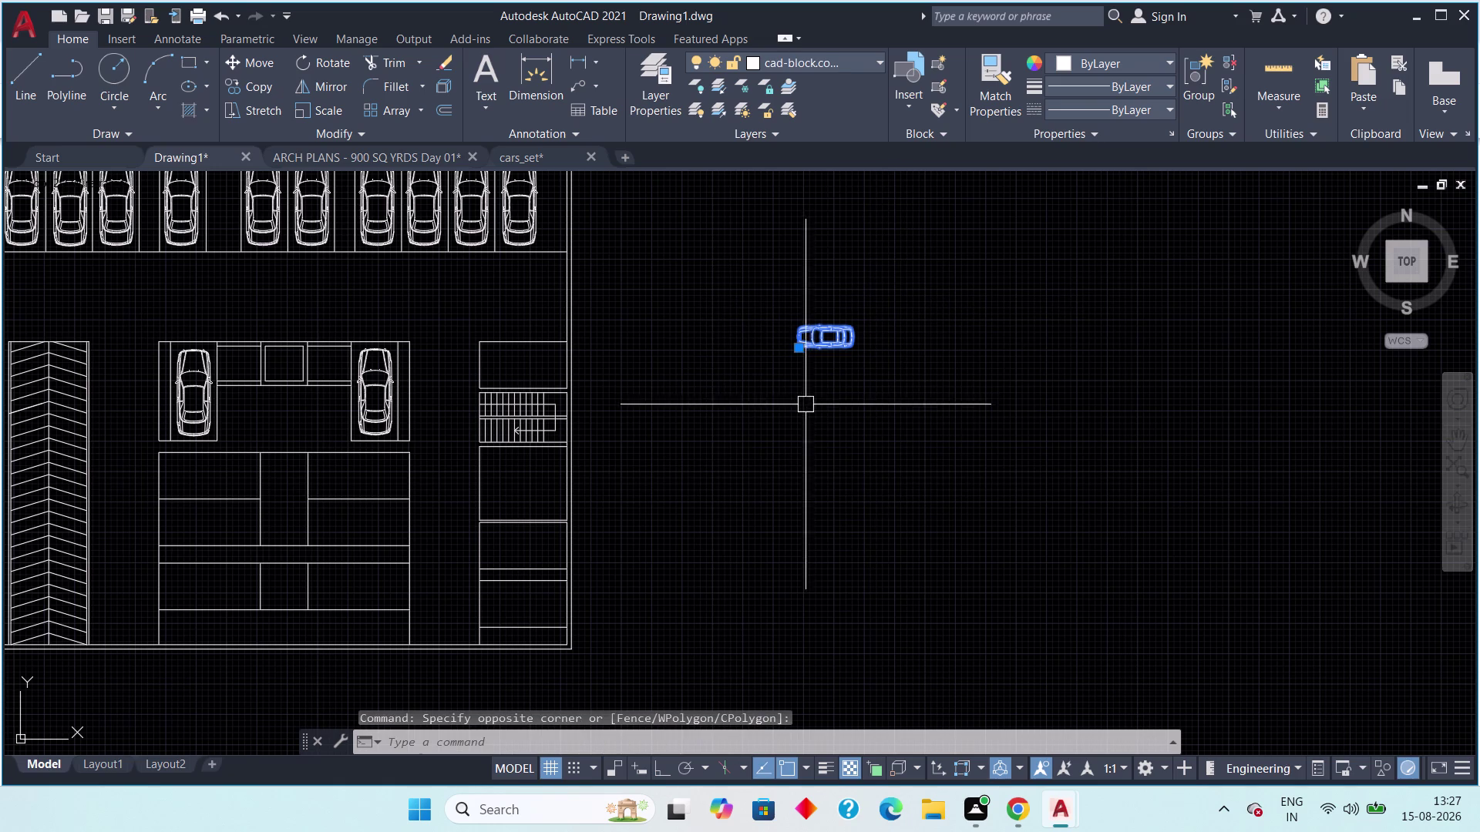
key(Delete)
Copy the right central-bay car to a spot right of the building and select the copy.
click(390, 417)
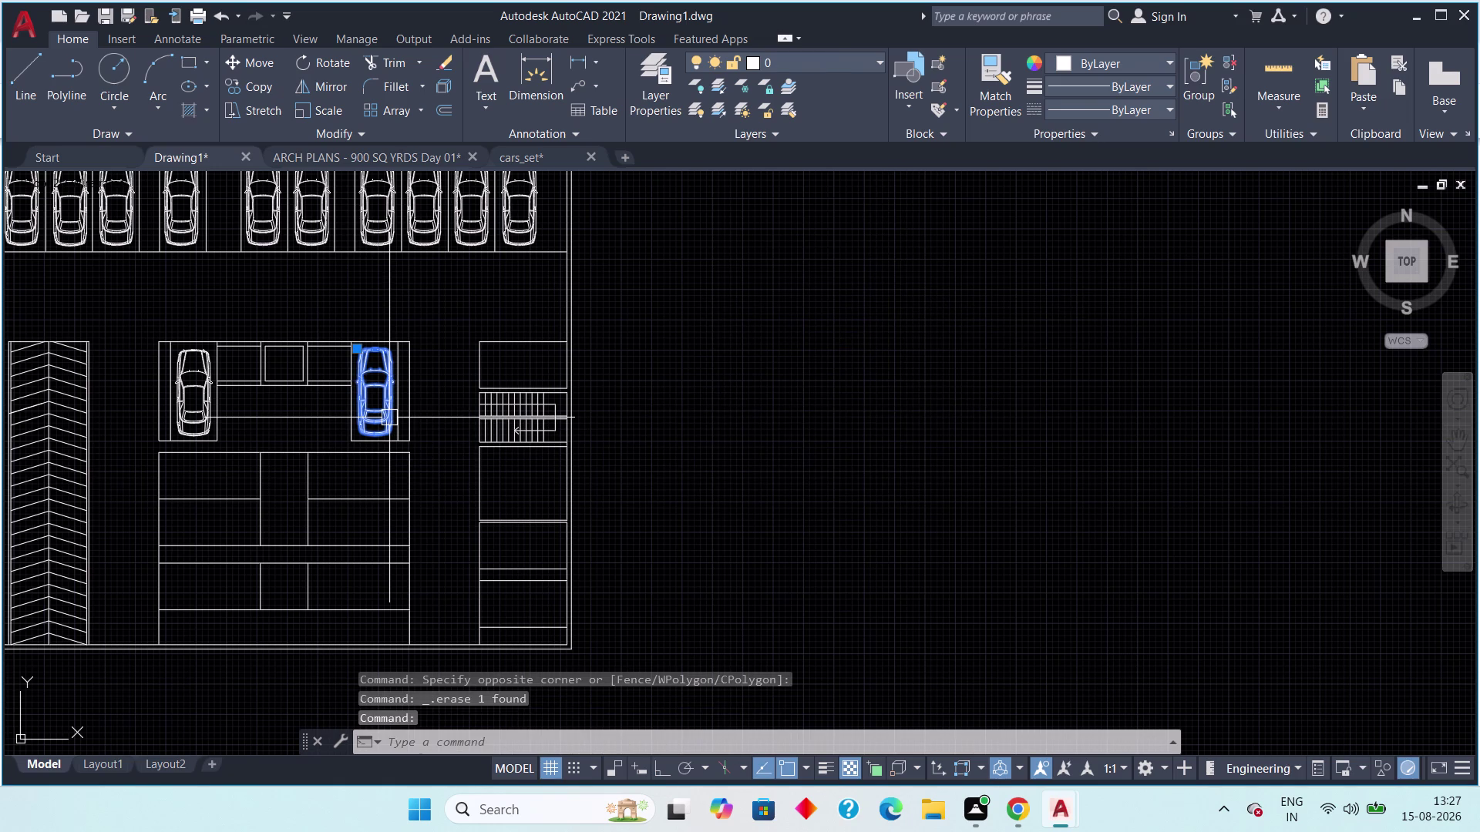
key(c)
key(o)
key(space)
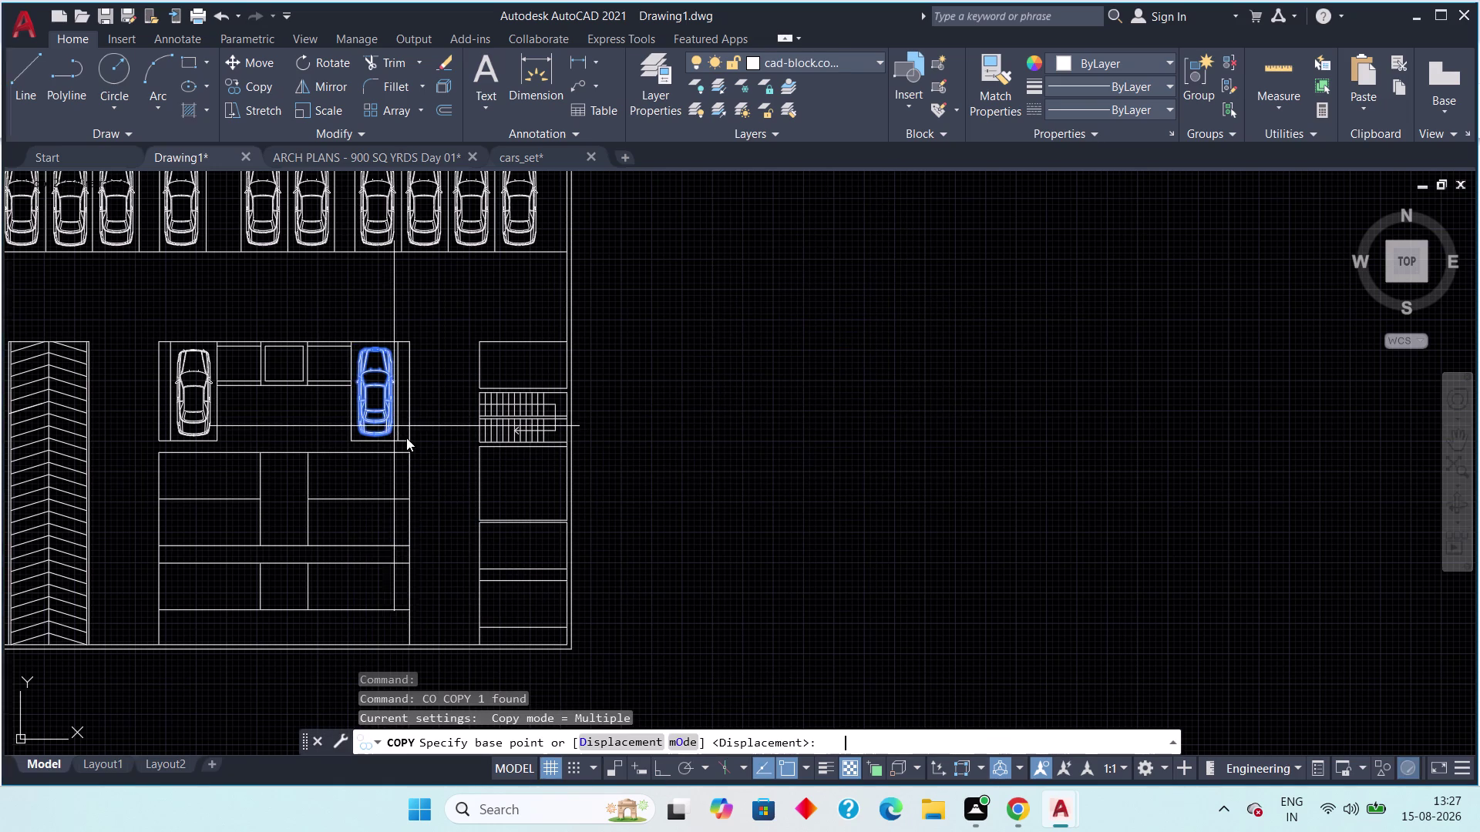
click(383, 408)
click(719, 382)
key(Escape)
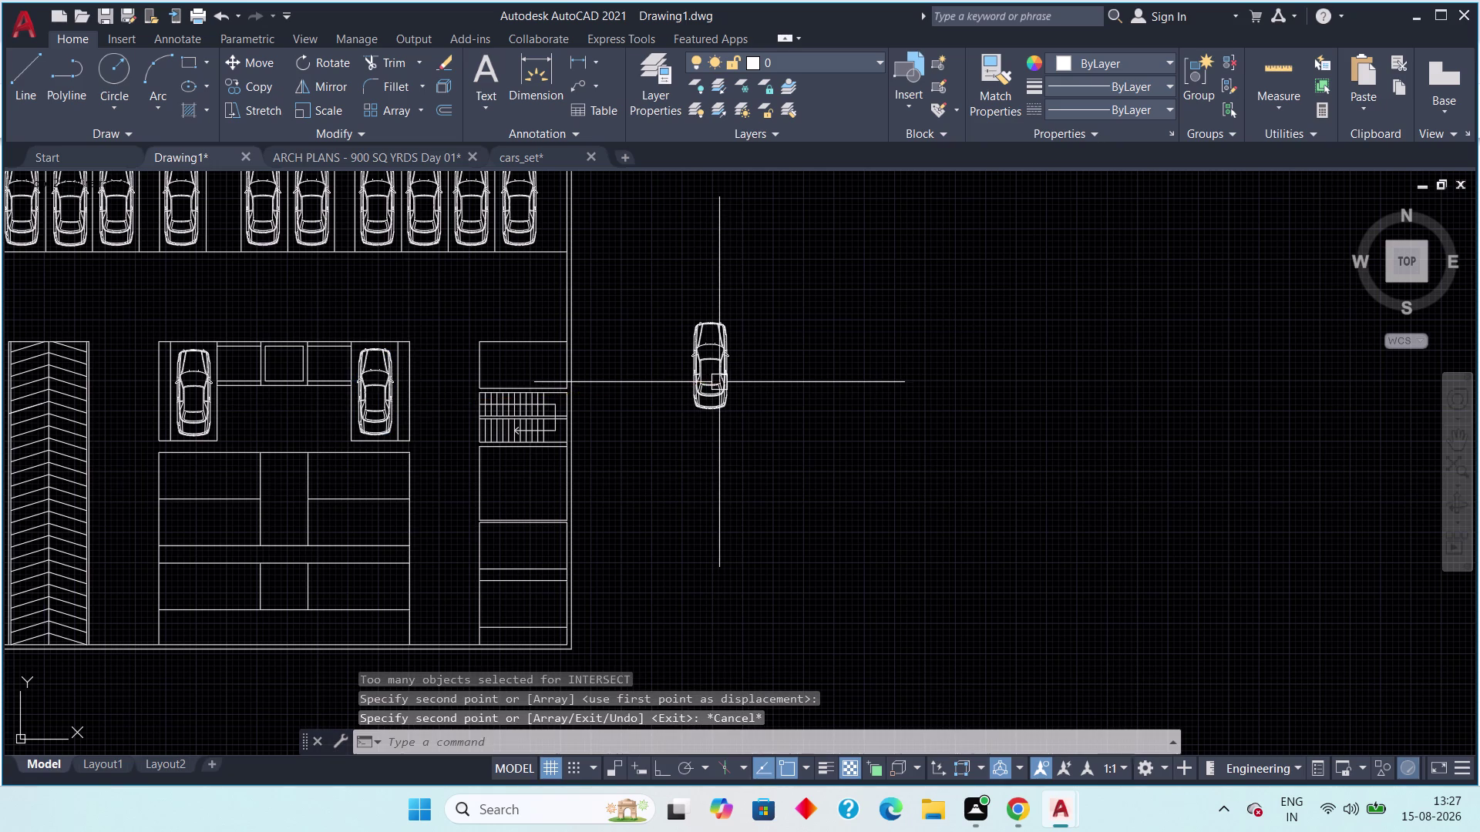
click(761, 289)
click(697, 463)
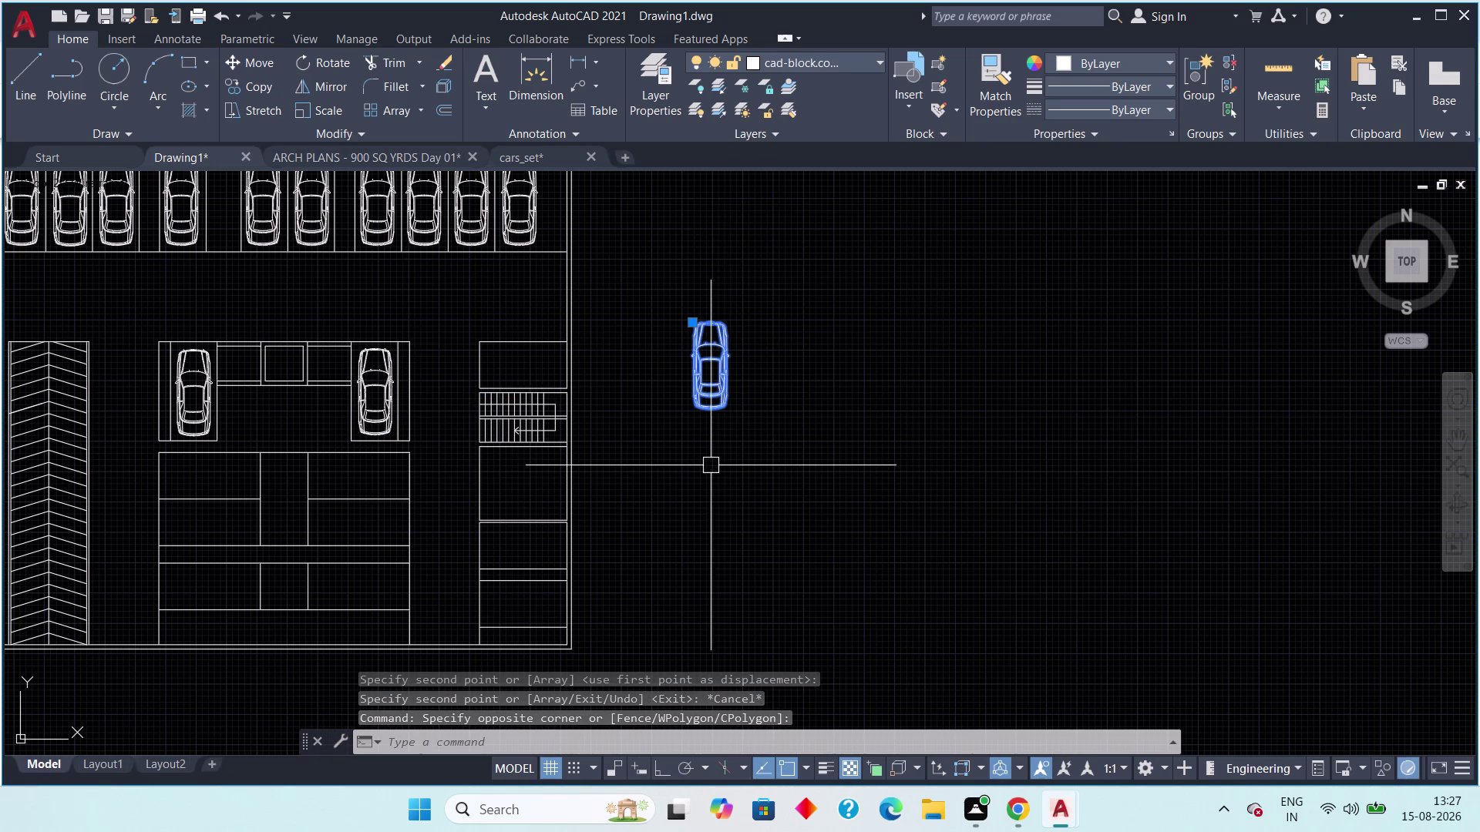
Rotate the spare car 90 degrees with Ortho on so it lies horizontally, then reselect it.
key(r)
key(o)
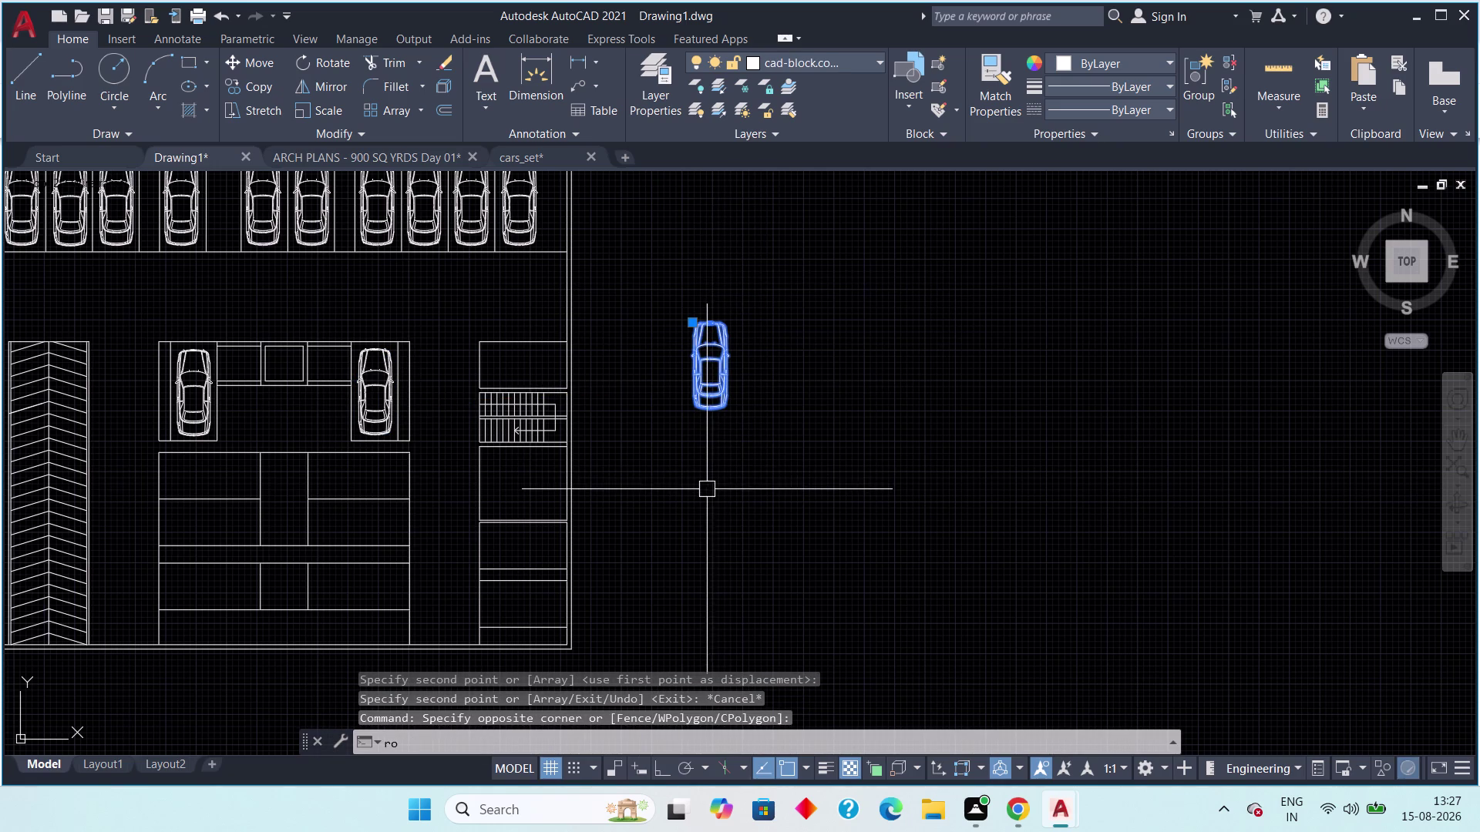
key(space)
click(703, 400)
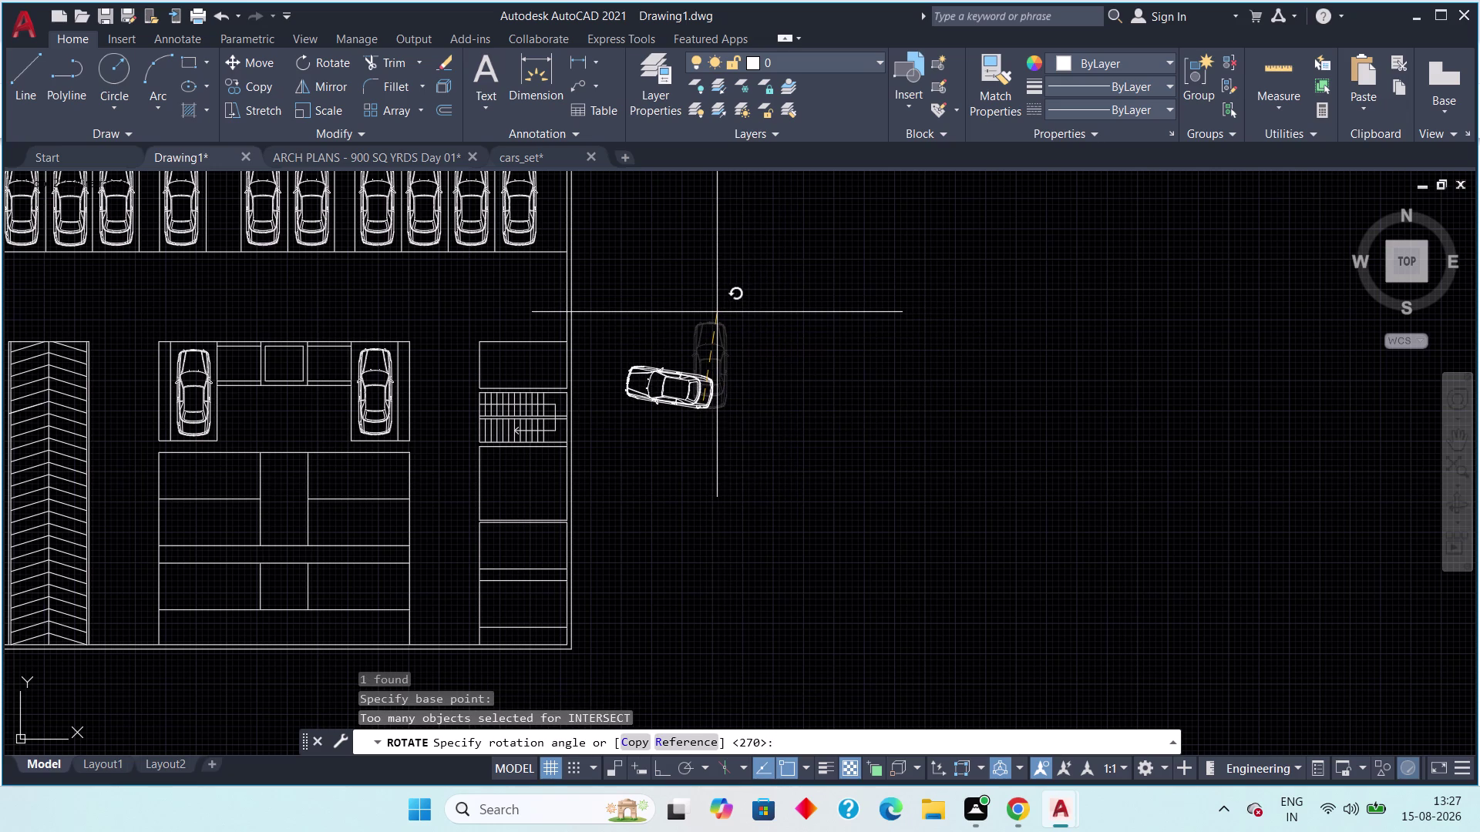
key(F8)
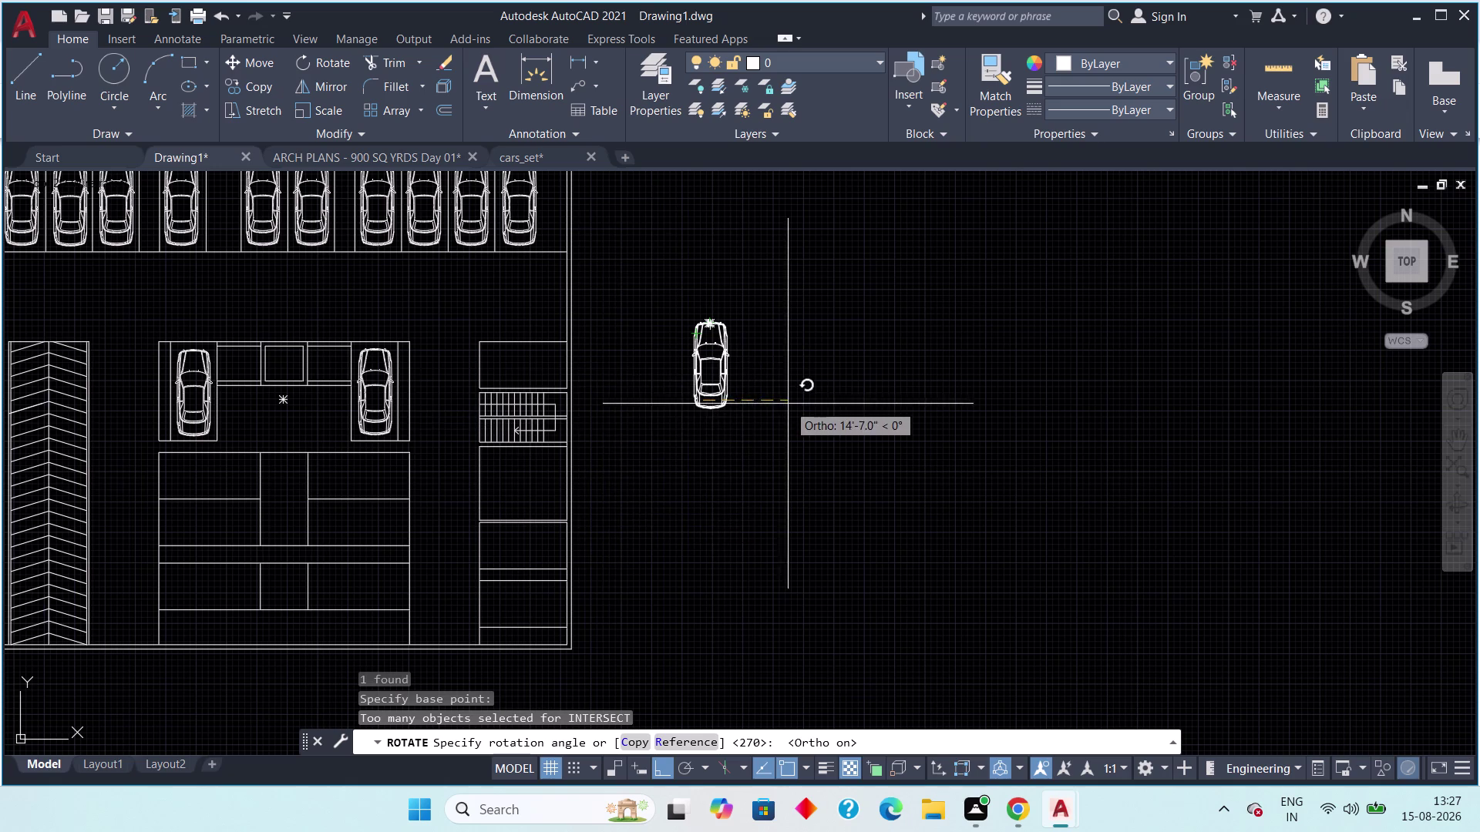
click(706, 371)
middle_drag(744, 392, 871, 370)
key(Escape)
drag(875, 311, 824, 391)
click(735, 419)
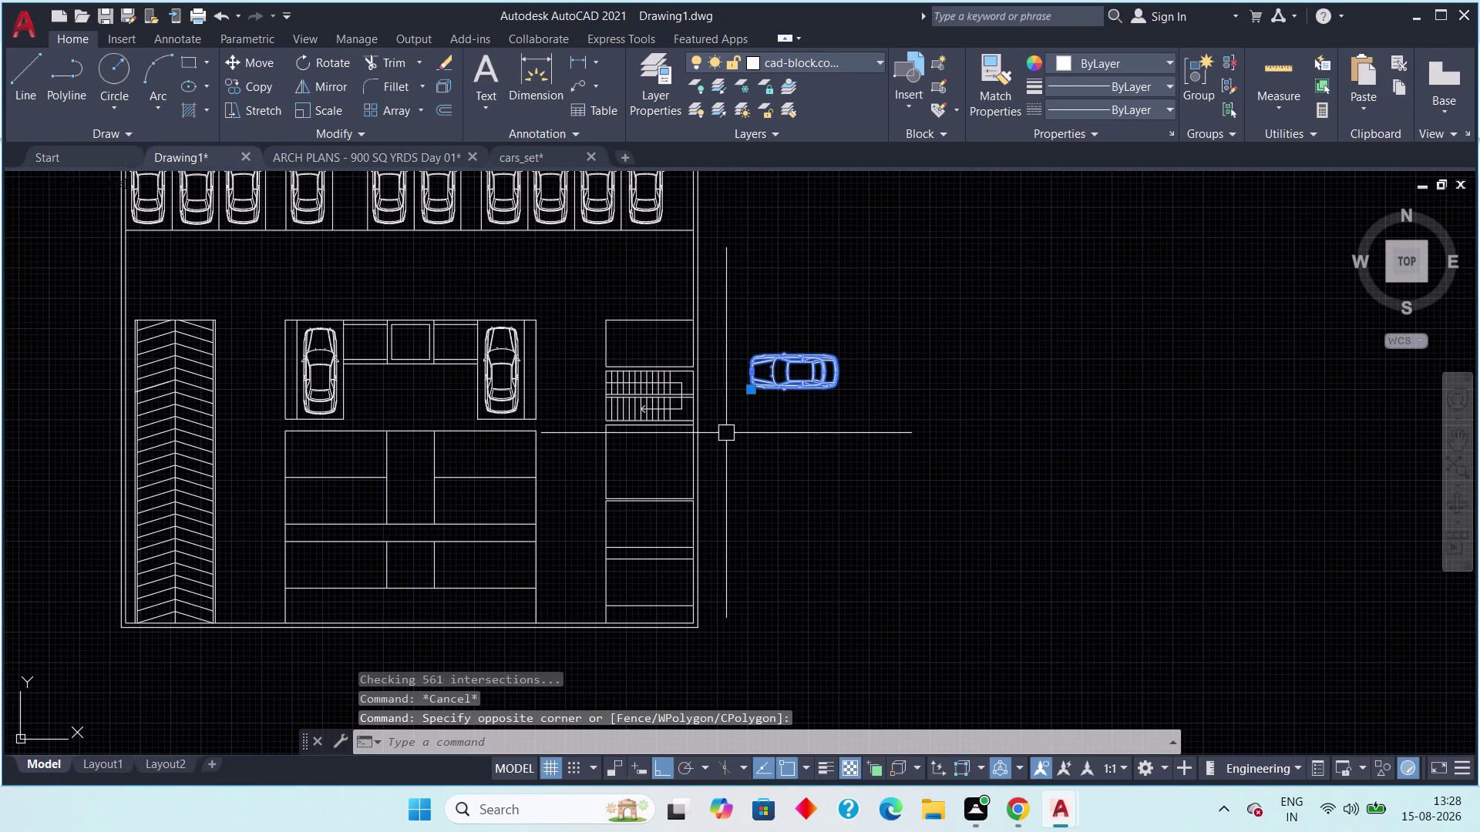
Copy the horizontal car to a position just below the first one.
key(c)
key(o)
key(space)
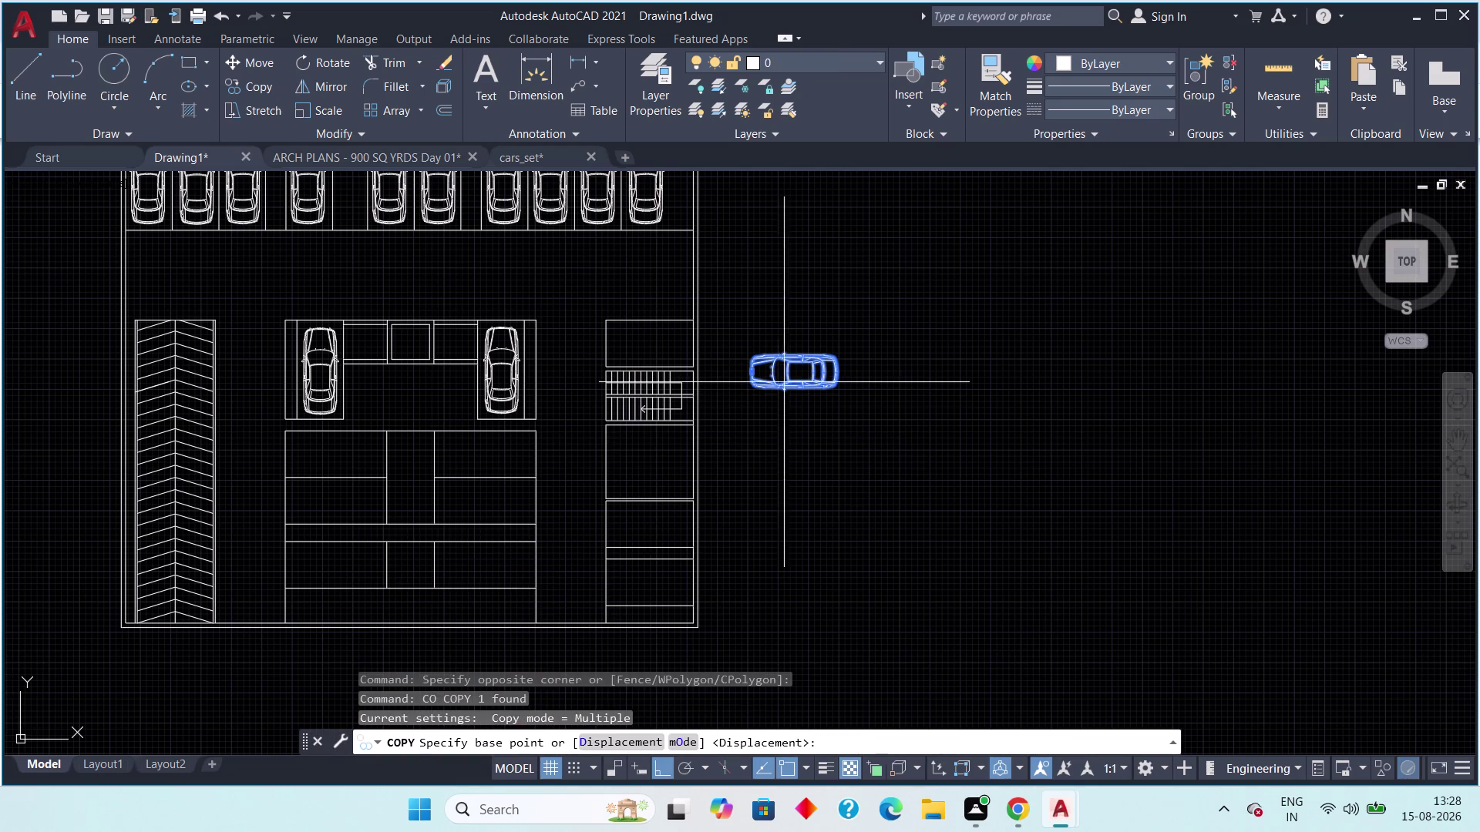
click(790, 368)
click(842, 481)
key(Escape)
Select the lower car copy, cancelling an initial rotate attempt with Escape.
drag(870, 442, 810, 483)
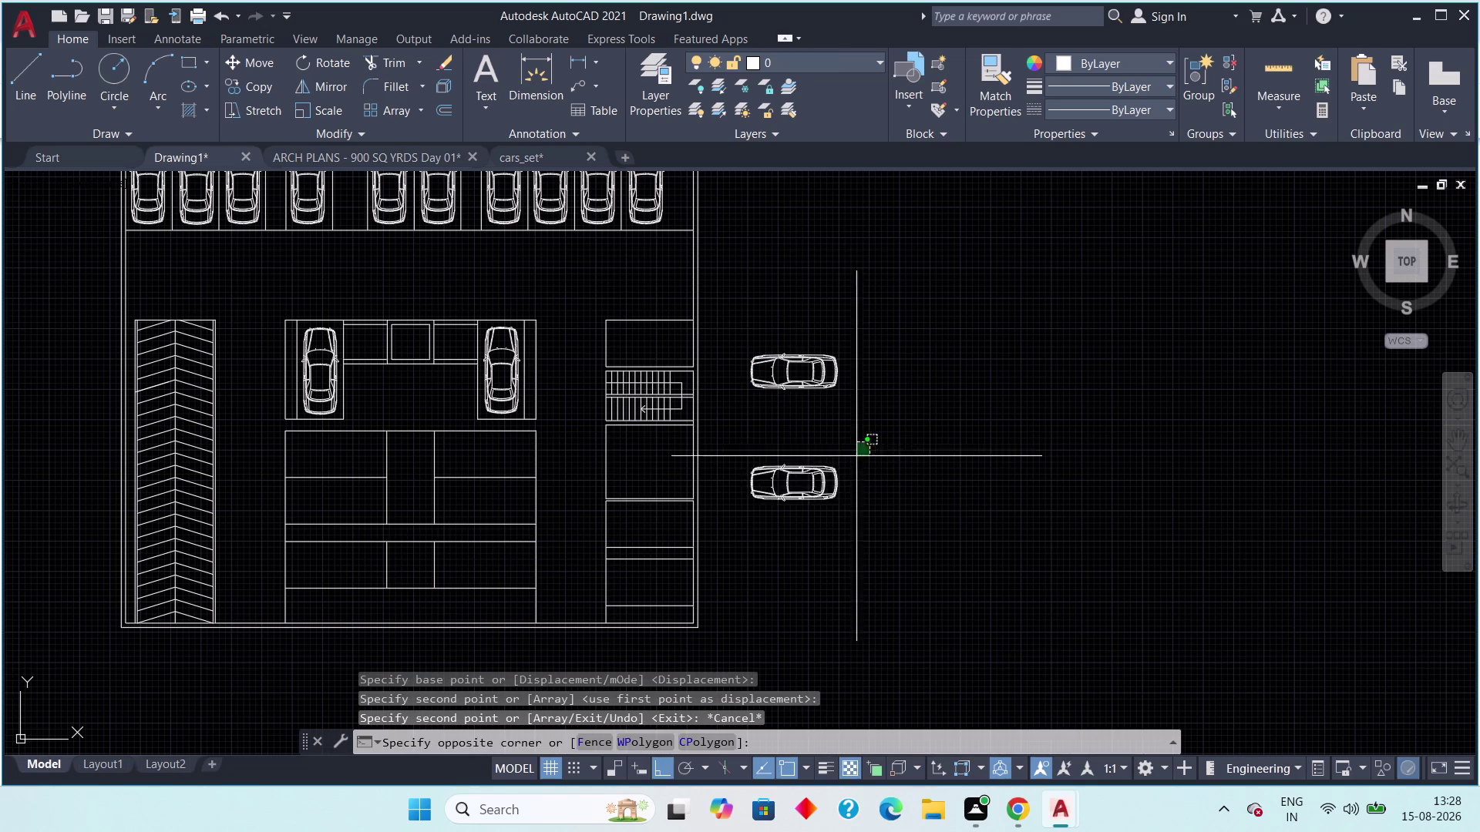
click(735, 521)
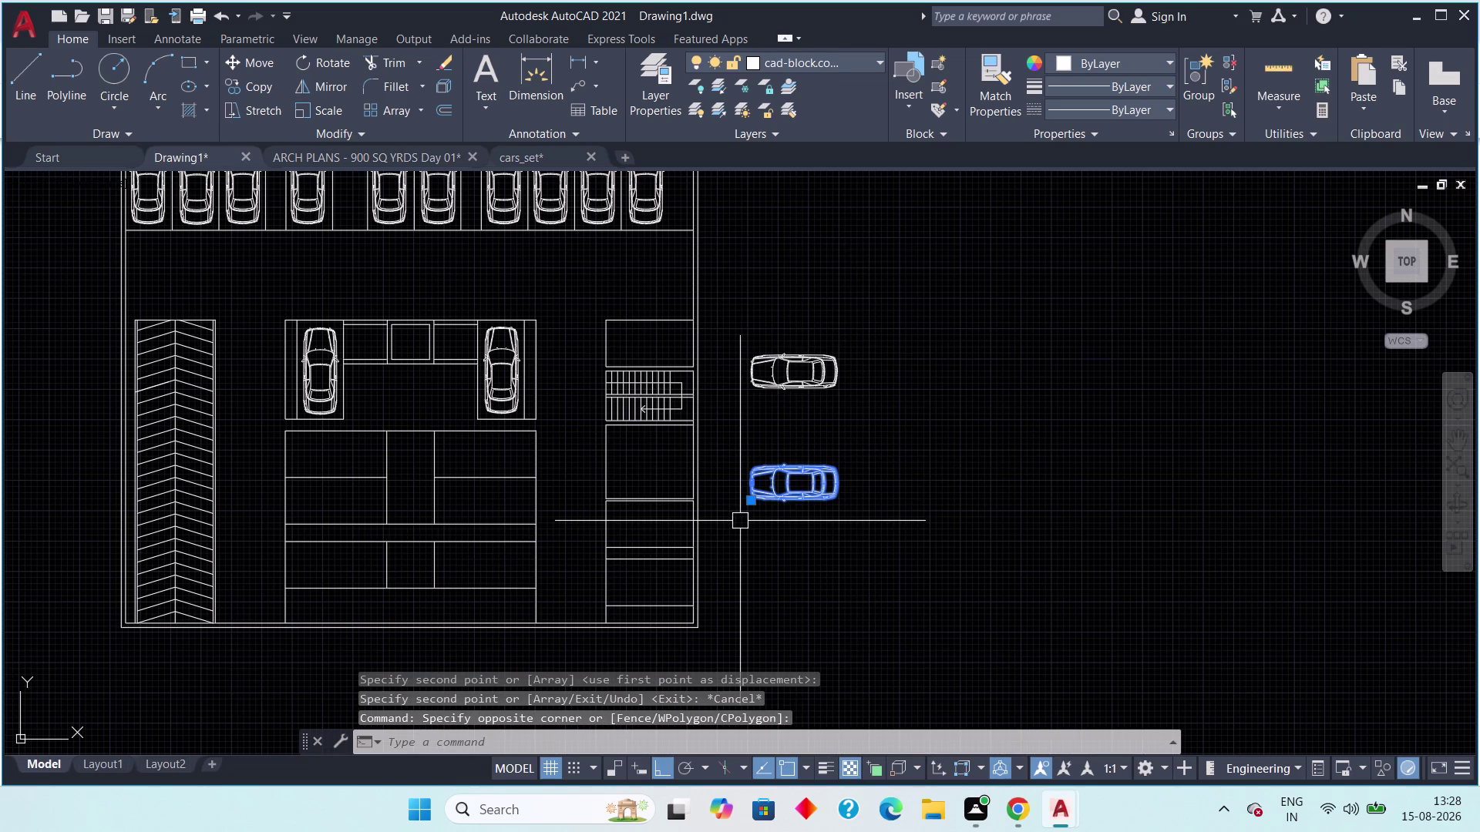
key(r)
key(o)
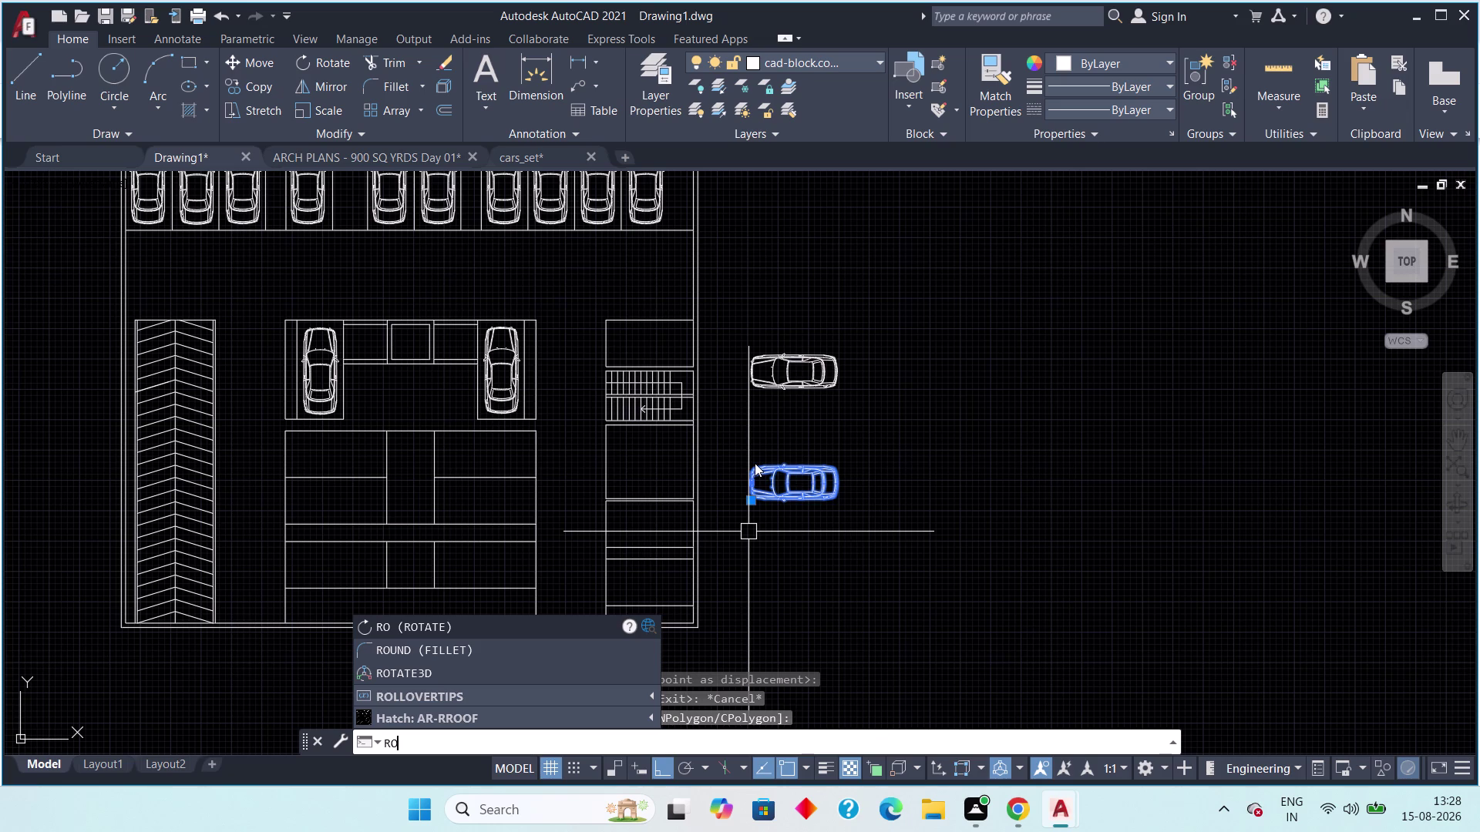
key(Escape)
key(Escape)
key(Escape)
key(Escape)
key(Escape)
key(Escape)
key(Escape)
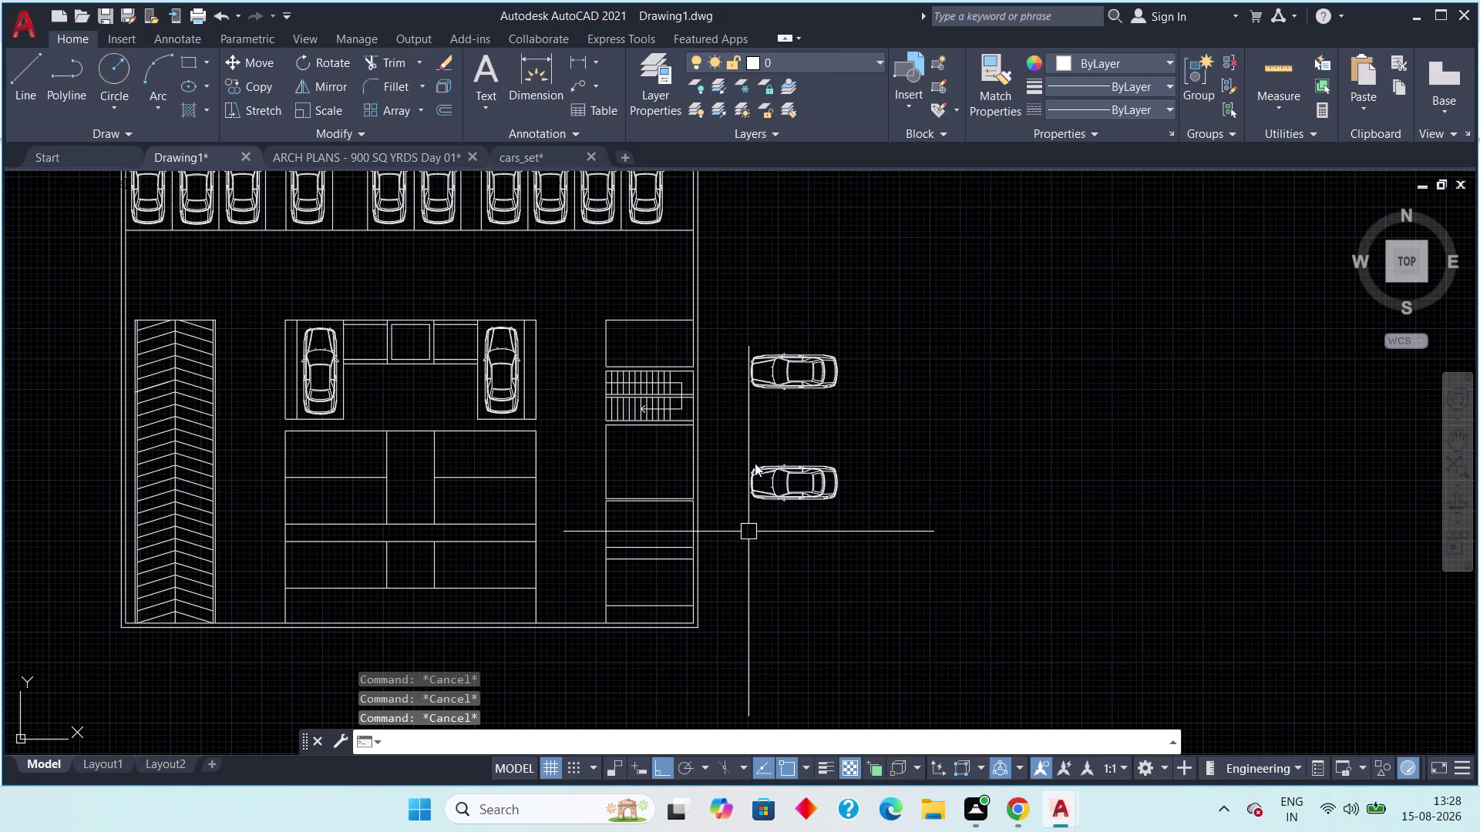
key(Escape)
key(Escape)
key(Escape)
click(859, 432)
click(735, 523)
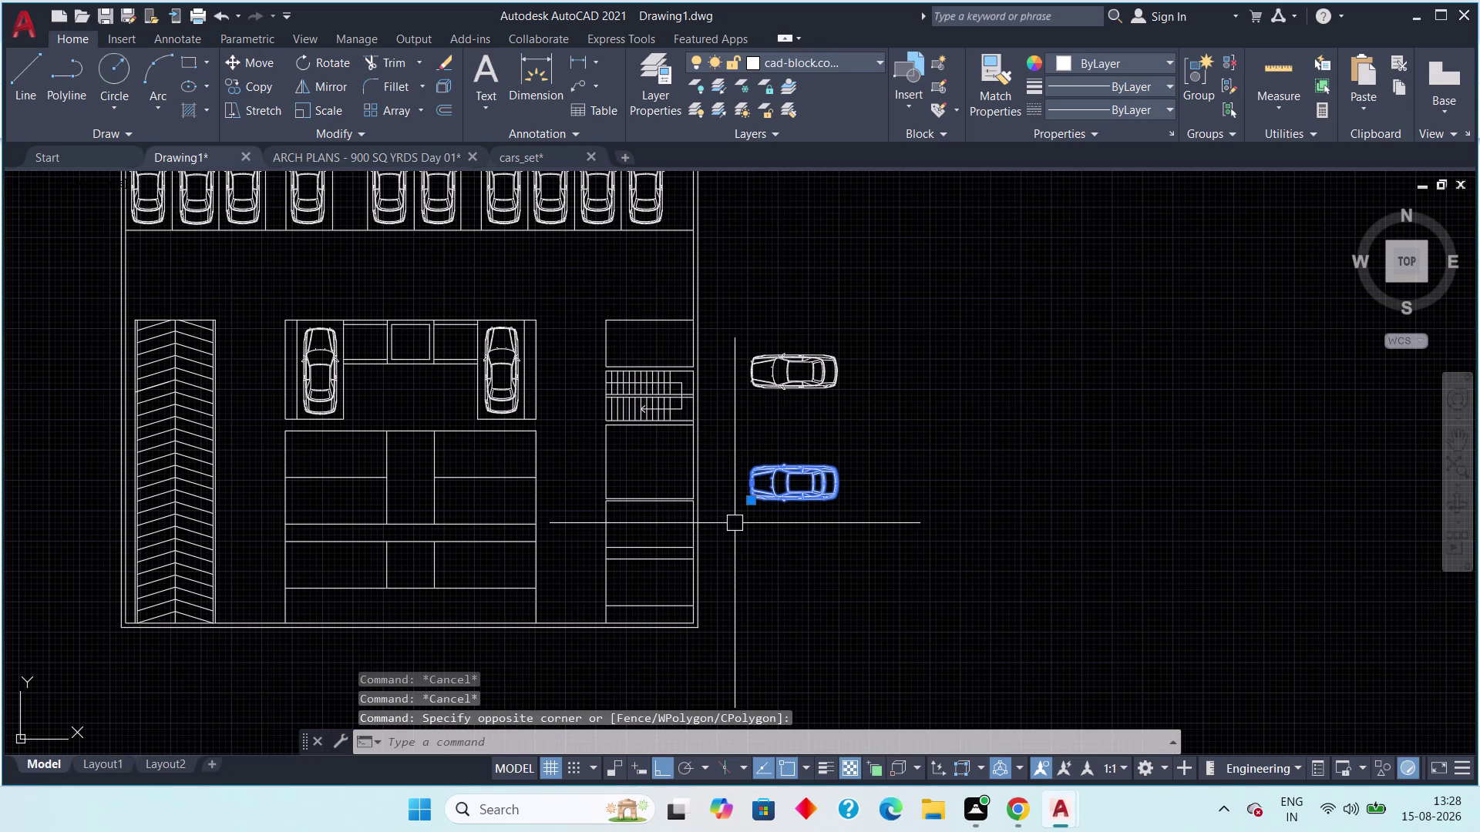
Rotate the lower car 180 degrees with Ortho on so it faces end to end.
text(ro)
key(space)
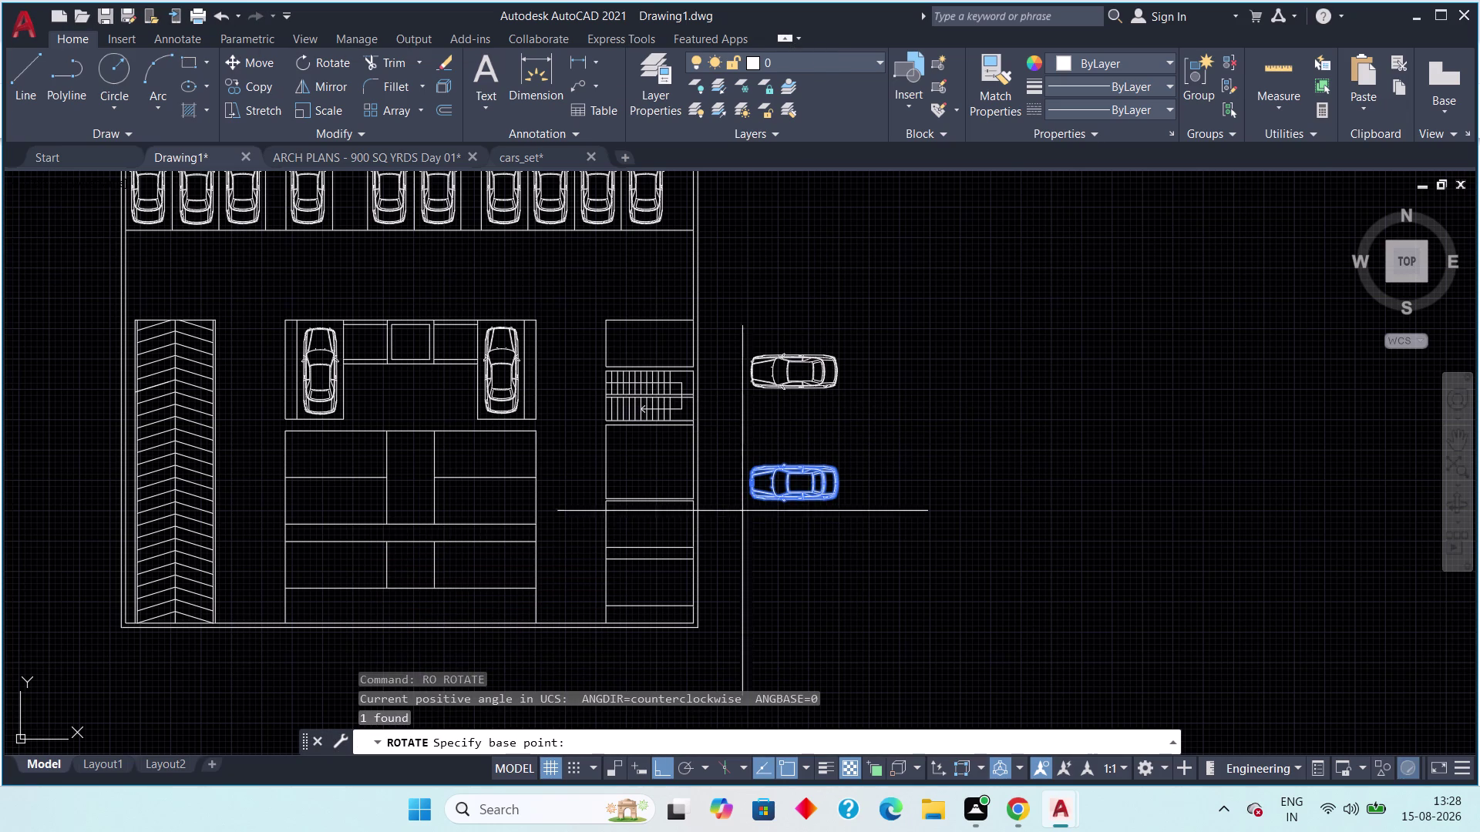
click(760, 497)
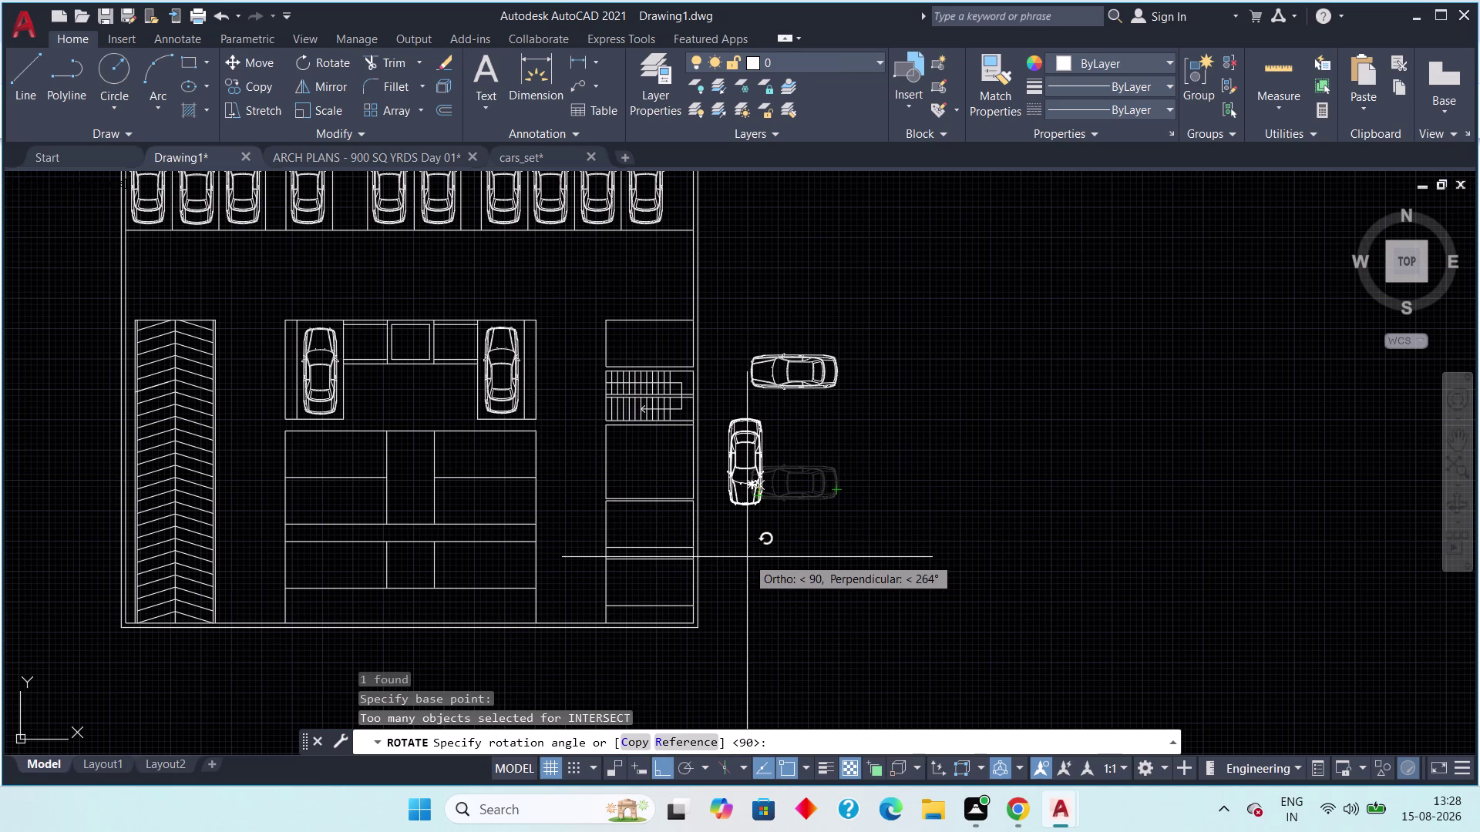
key(F8)
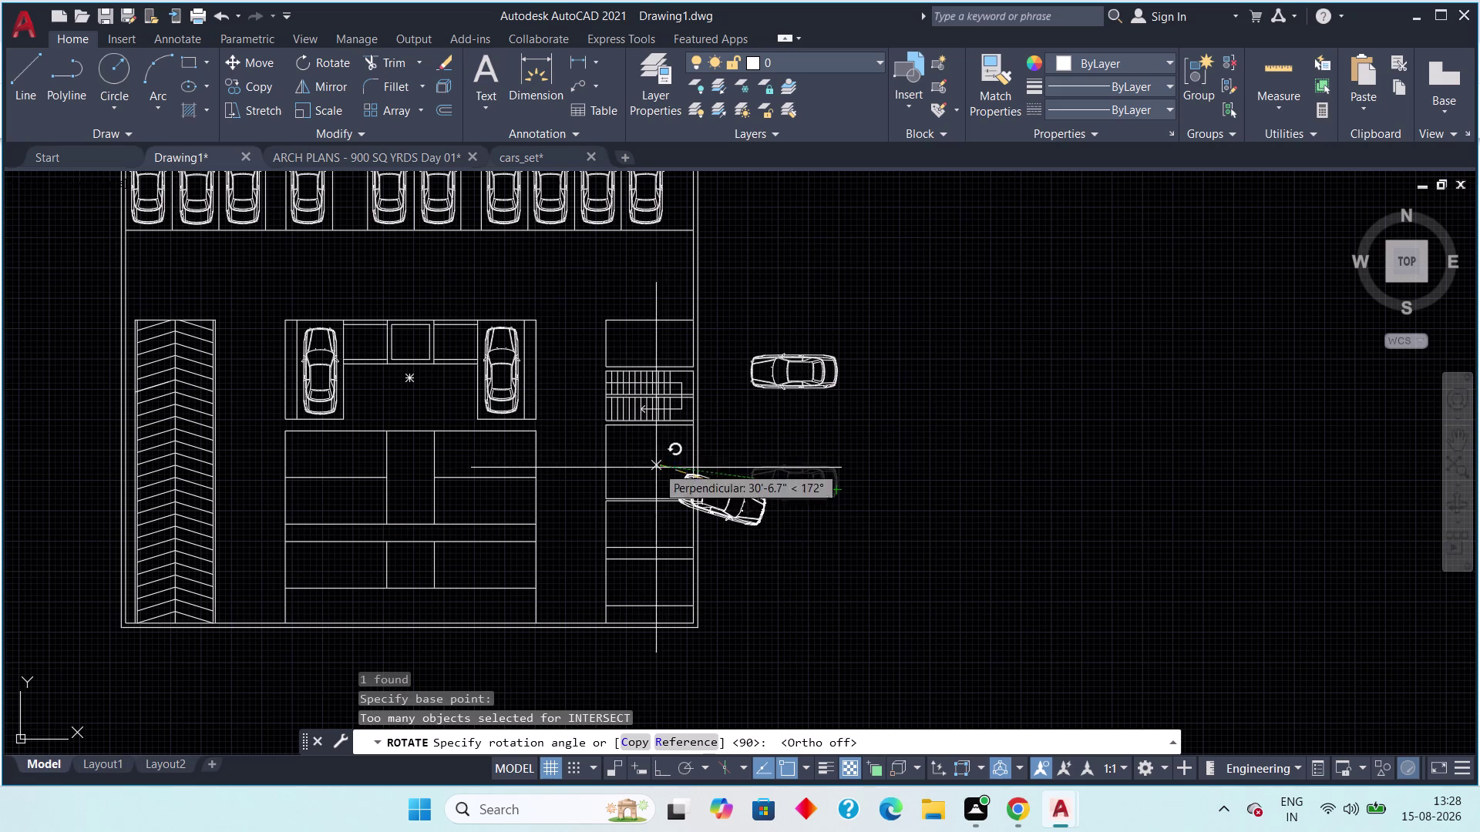
key(F8)
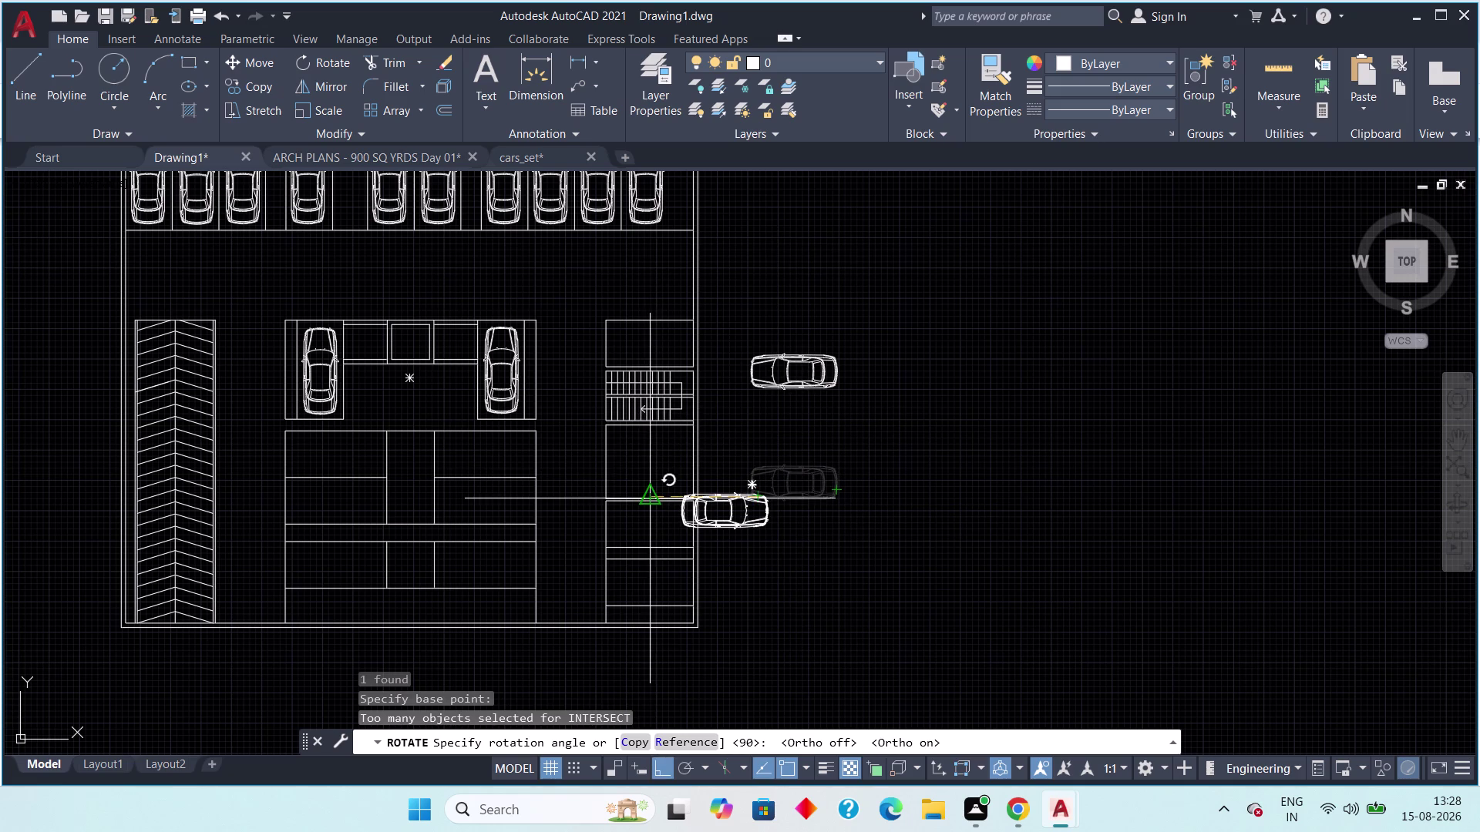
click(660, 501)
Pan over to the flipped car and reselect it.
scroll(up, 3)
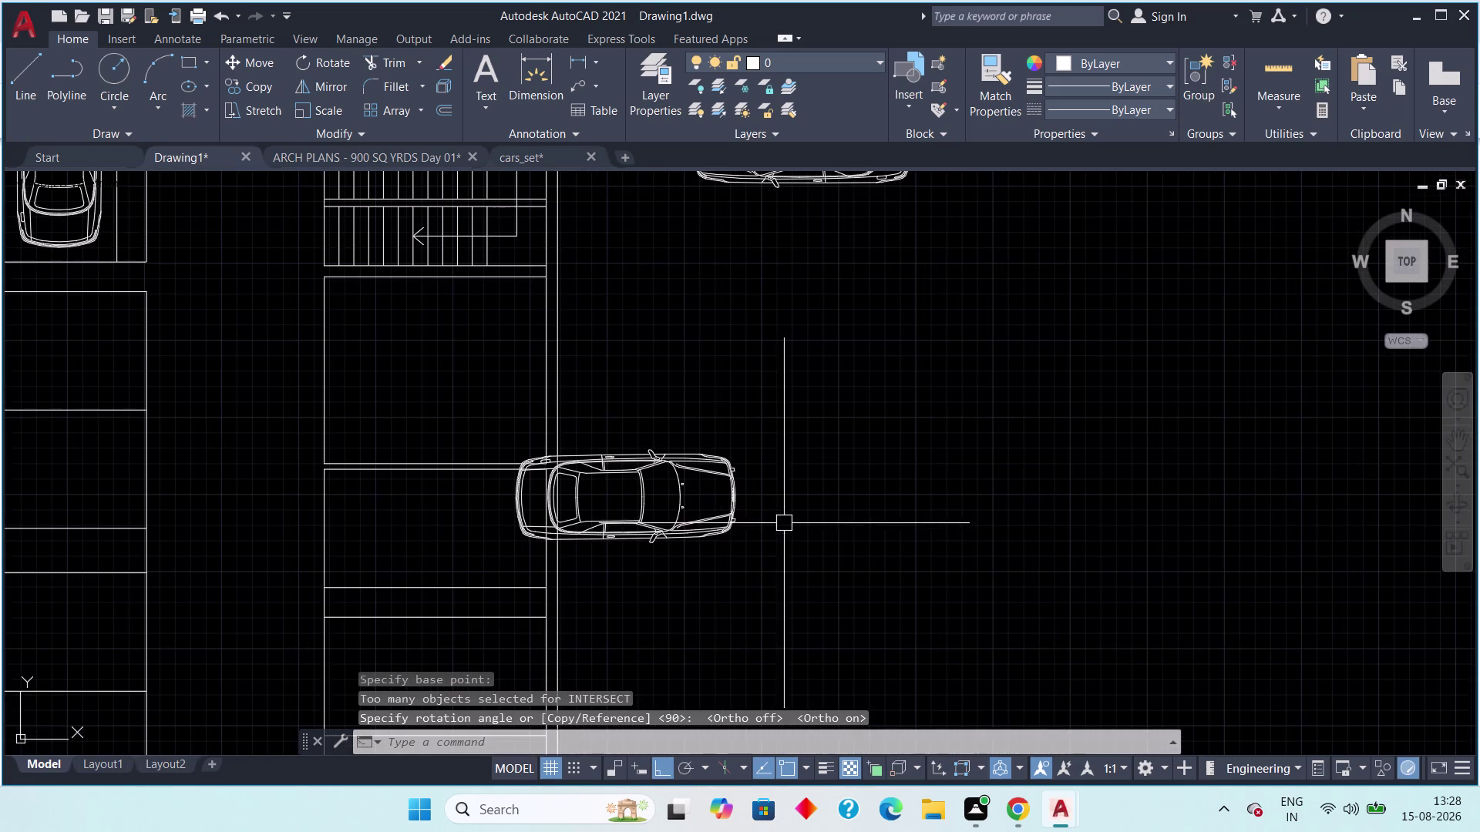
middle_drag(771, 519, 869, 492)
drag(872, 393, 808, 459)
drag(744, 523, 742, 534)
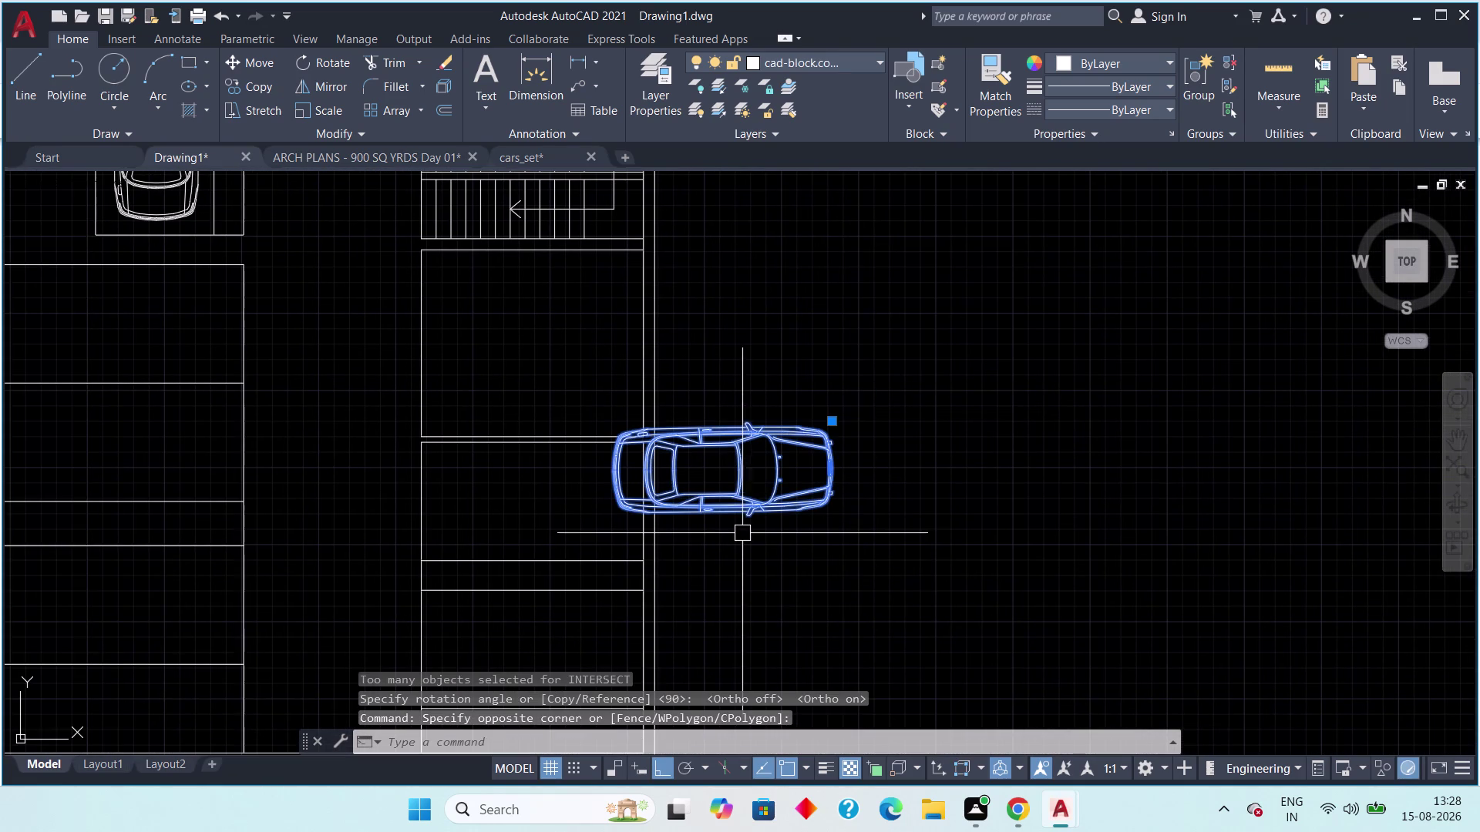
key(m)
key(space)
Move the car to the right of the stairs, closing an accidentally opened help window.
click(753, 503)
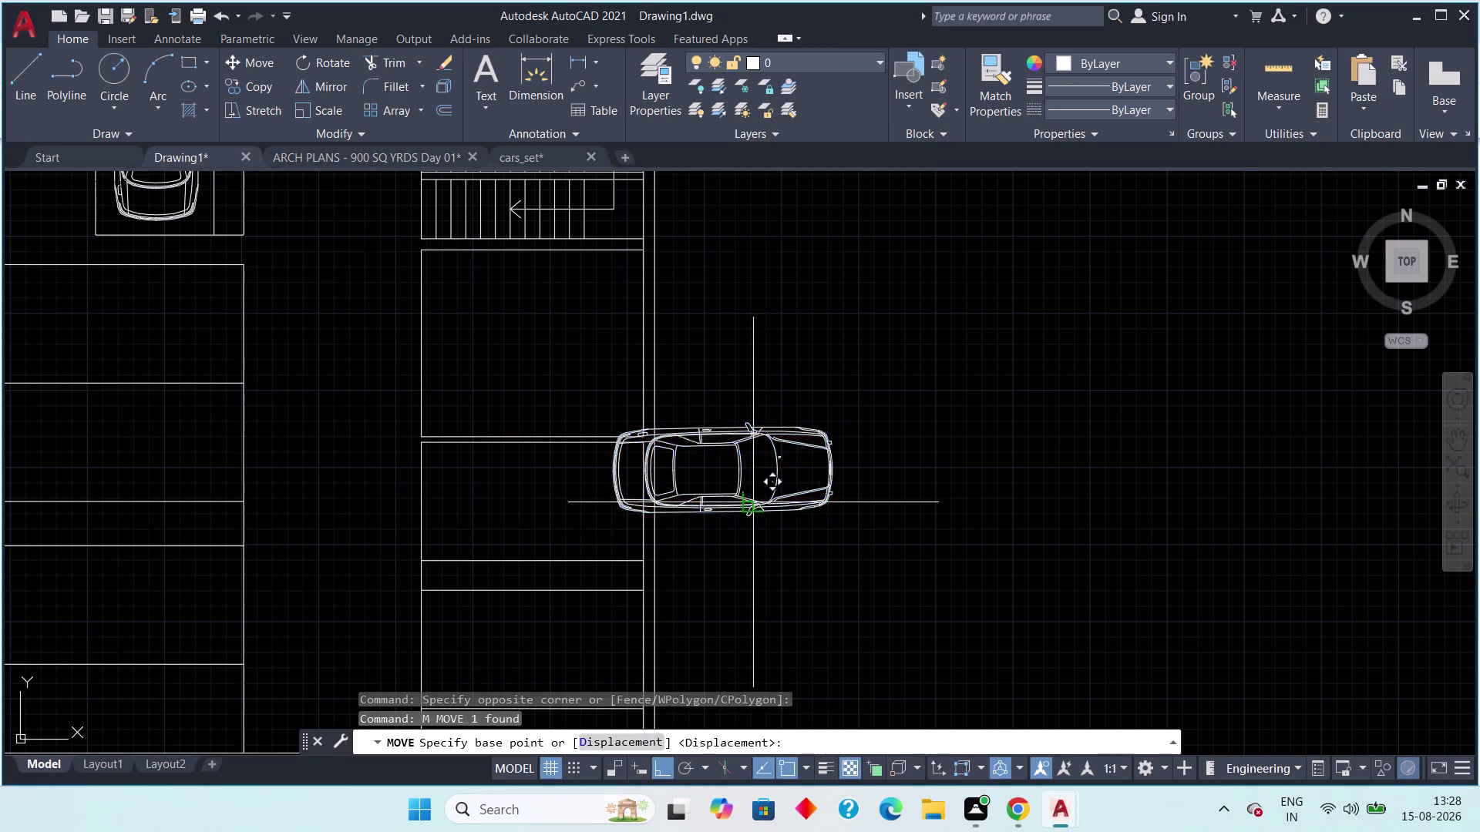
click(951, 475)
key(F1)
key(Escape)
key(Escape)
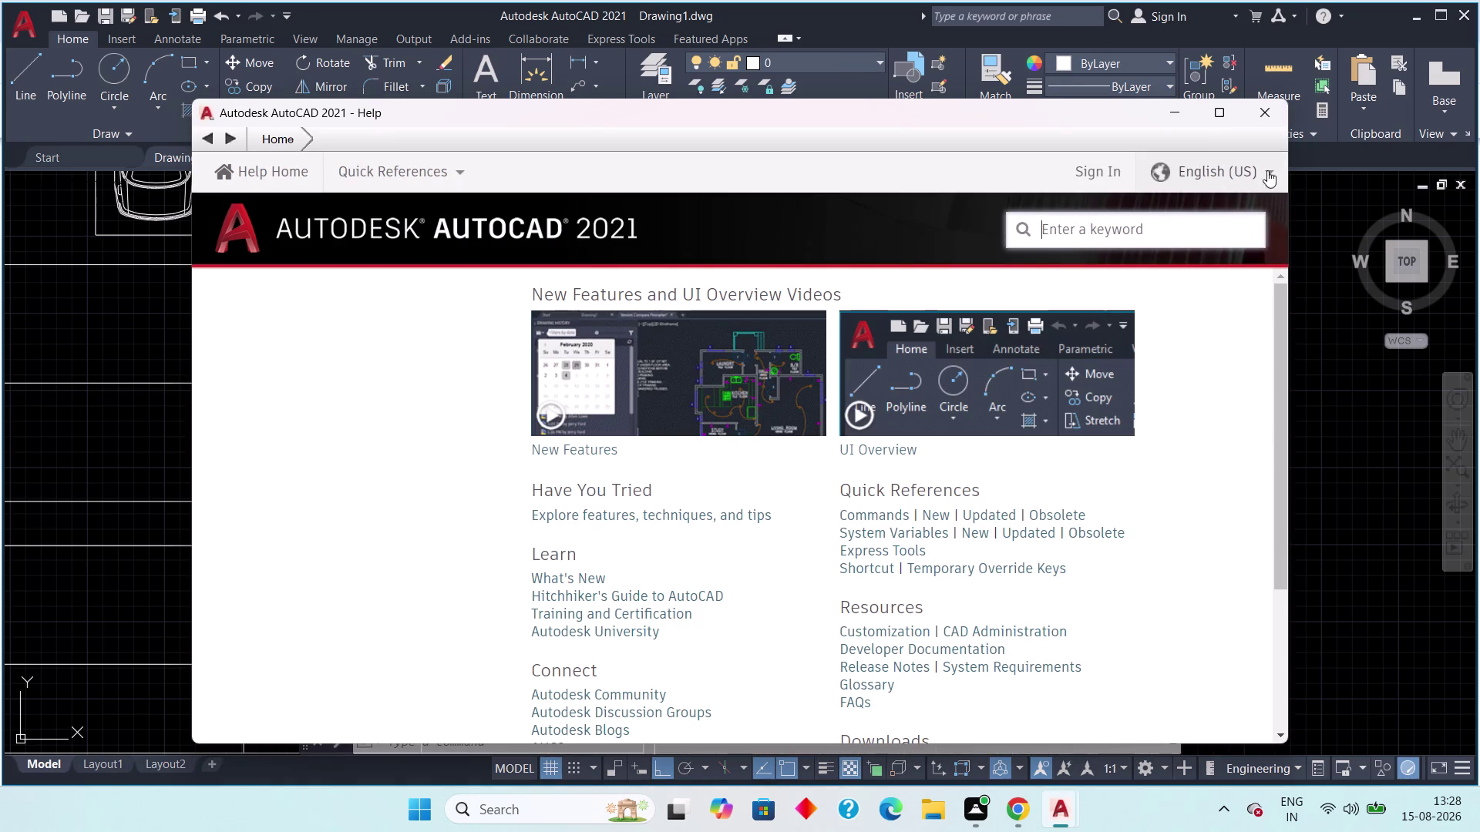
click(1272, 111)
drag(1076, 398, 1061, 409)
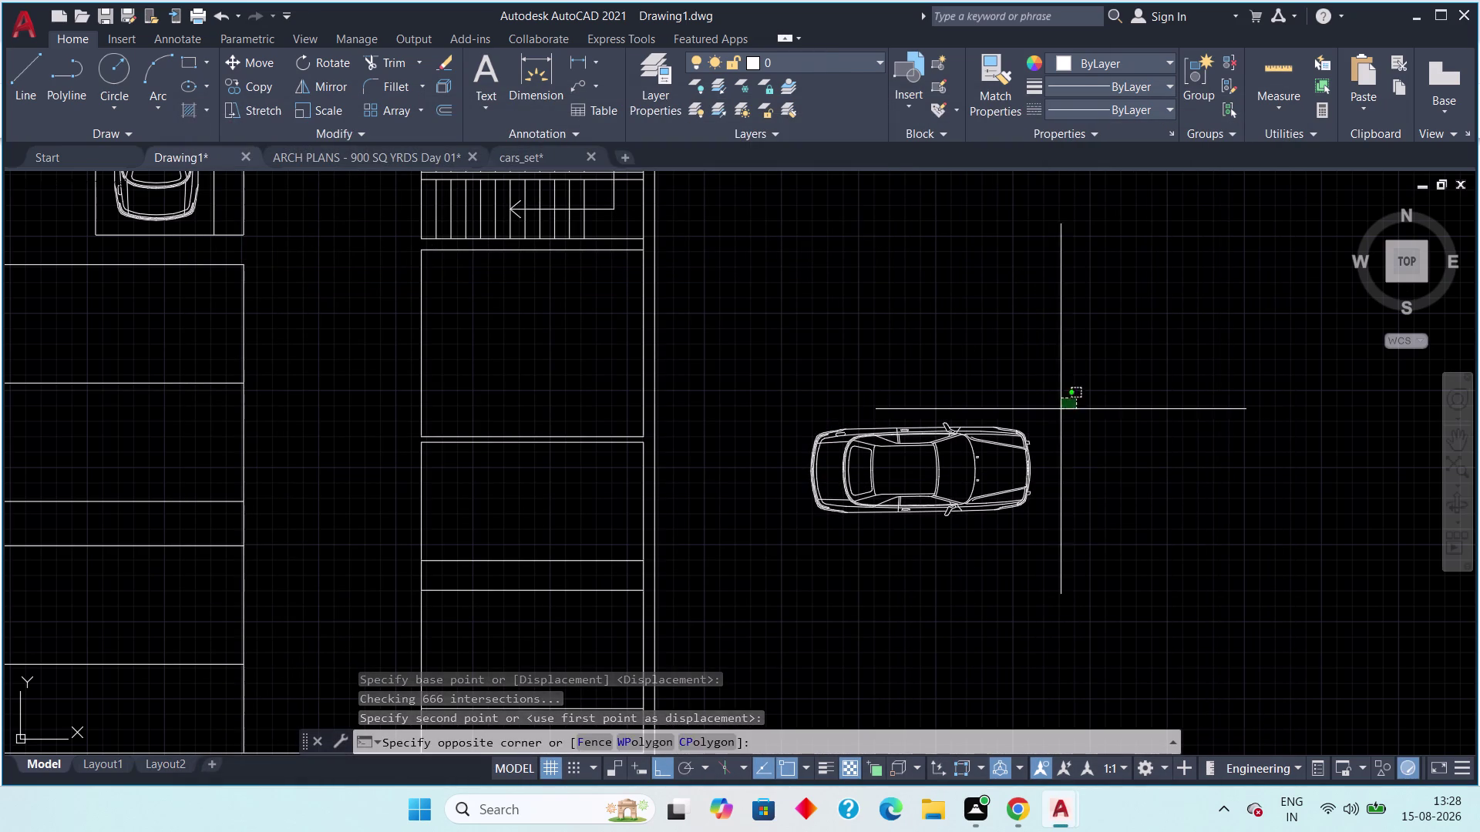
click(893, 543)
Begin rotating the car about its front, cancel with no change, and reselect the lower car.
key(r)
key(o)
key(space)
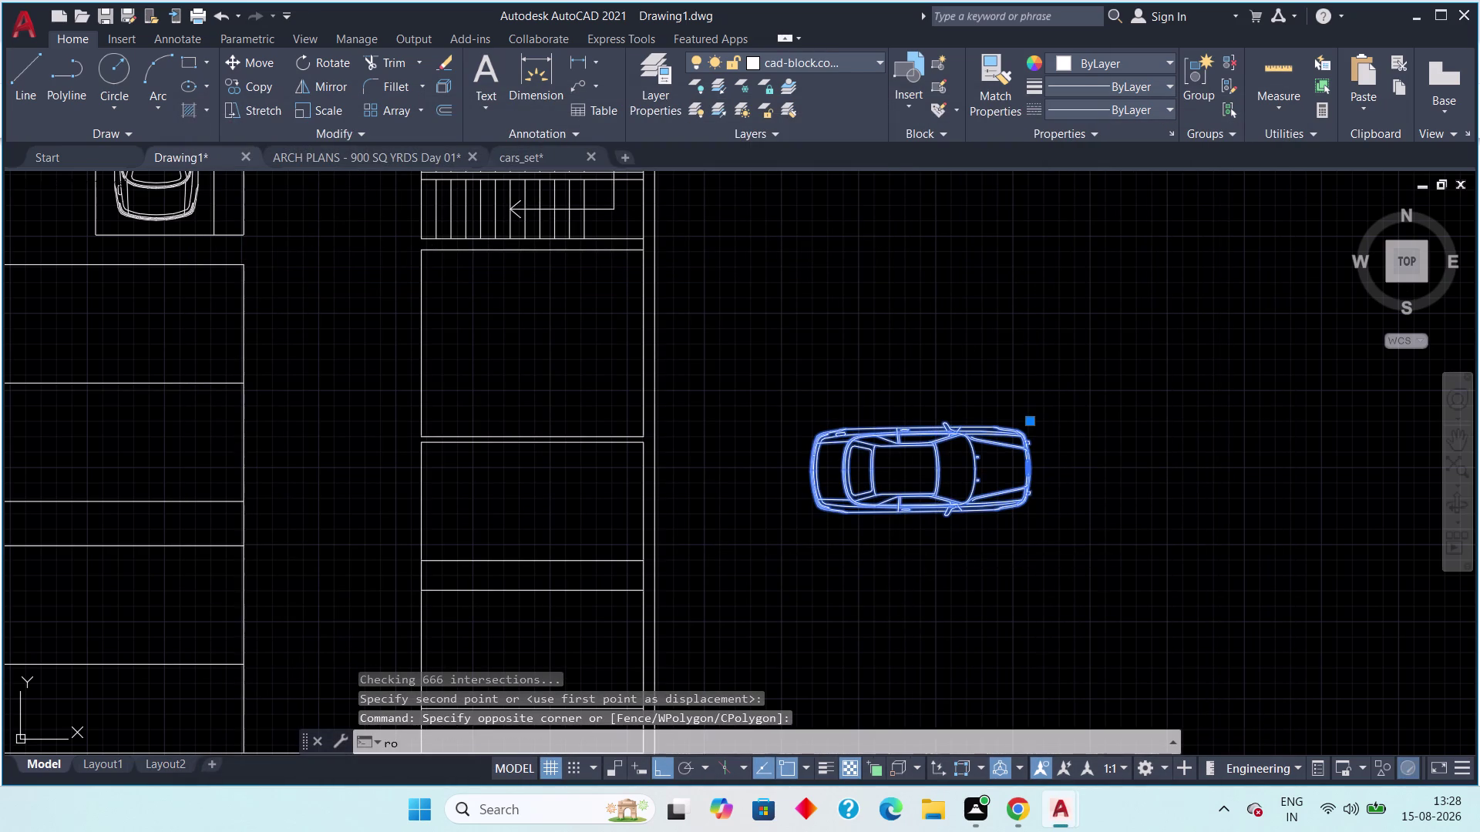
click(1029, 502)
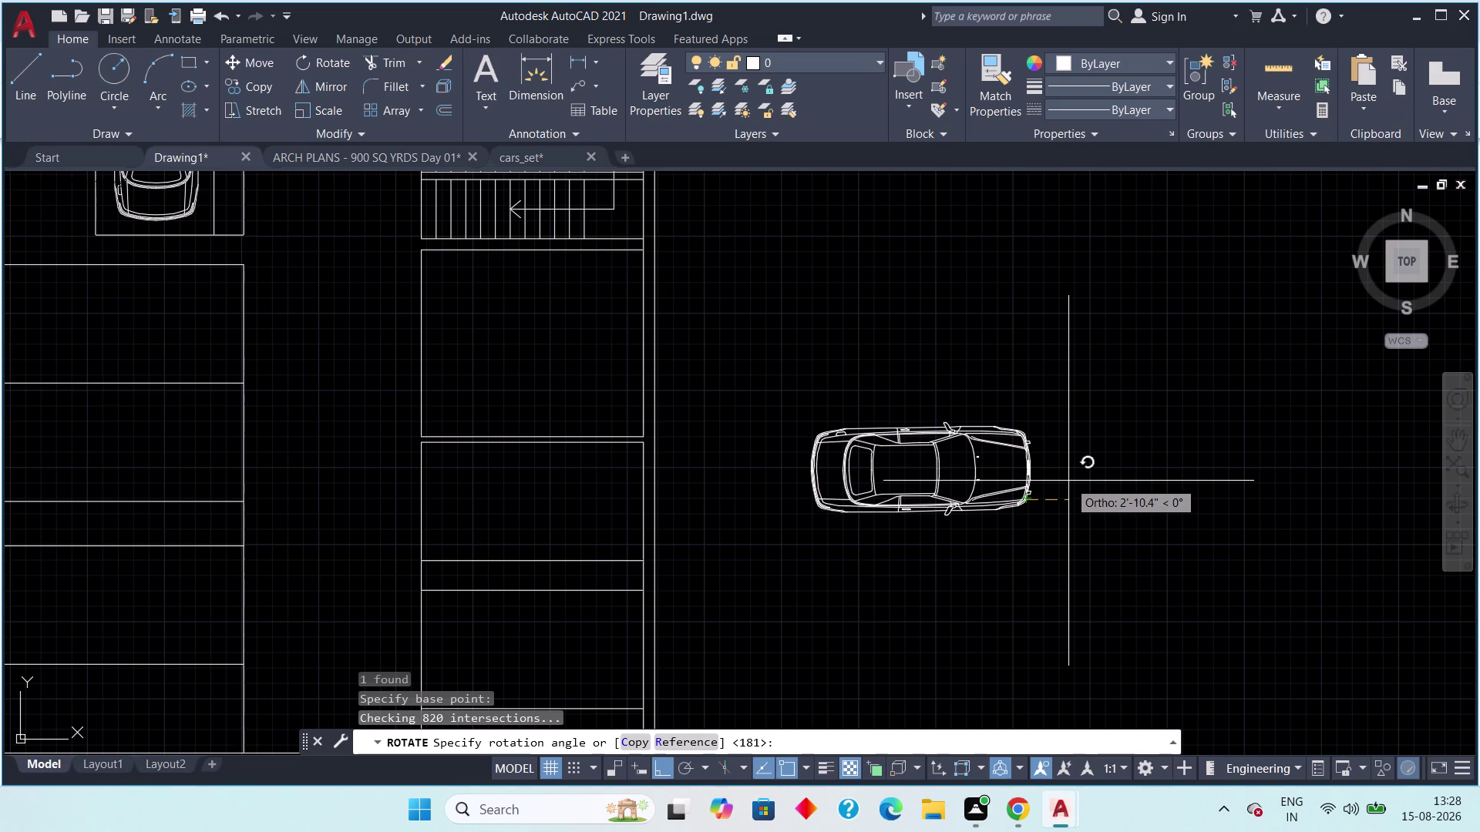
key(F8)
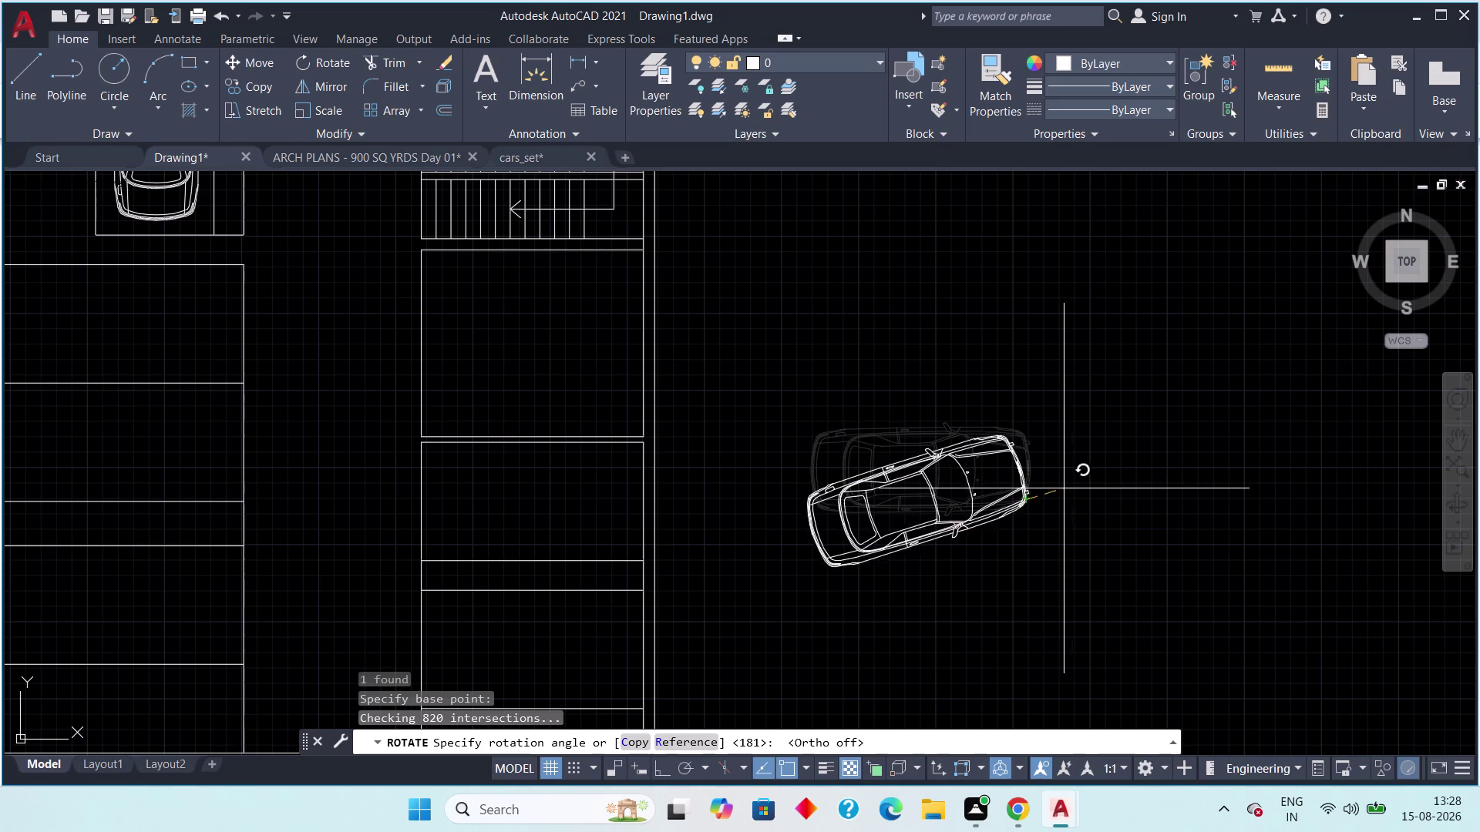
key(F8)
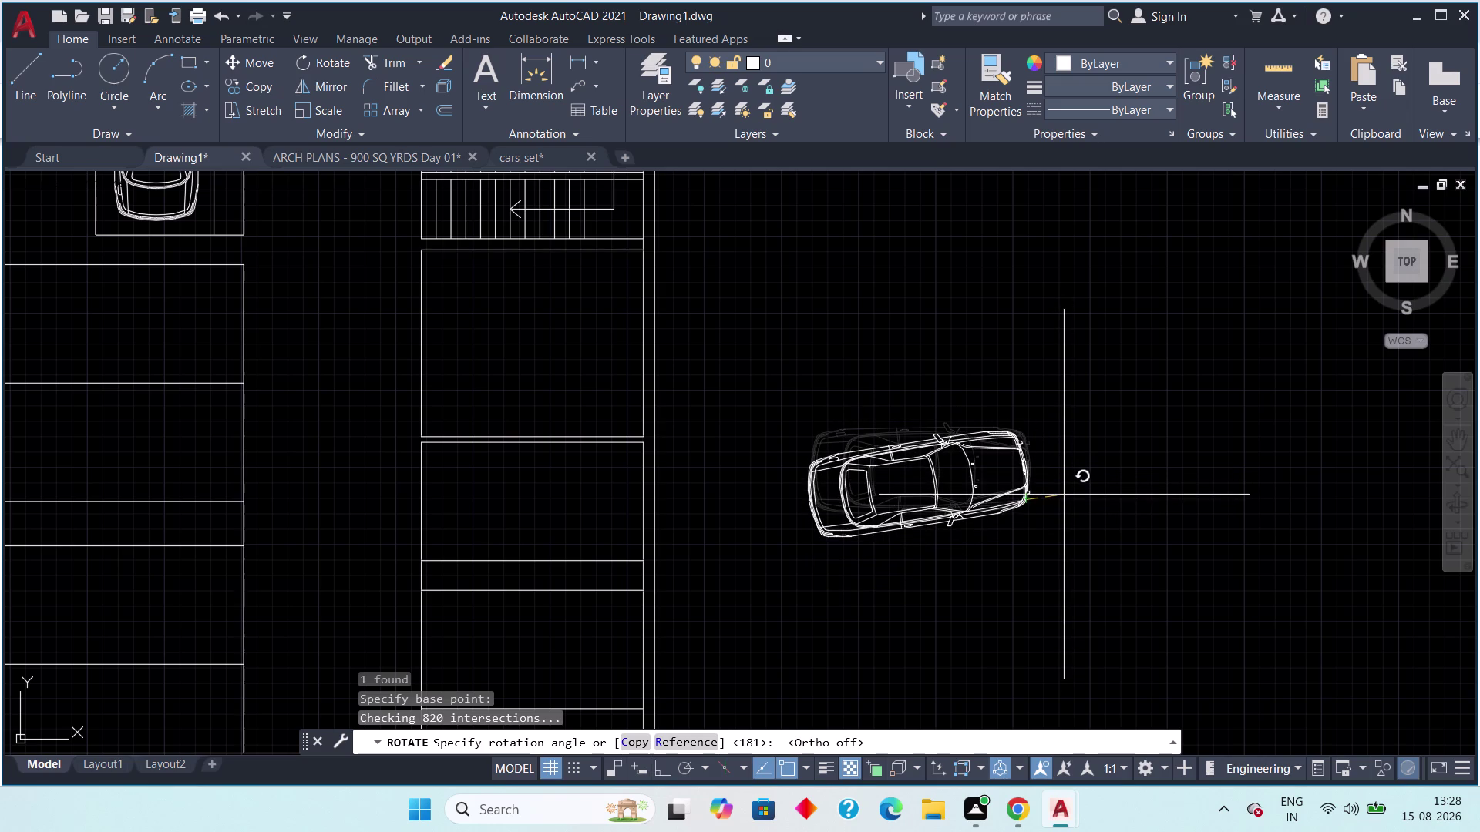
click(1065, 496)
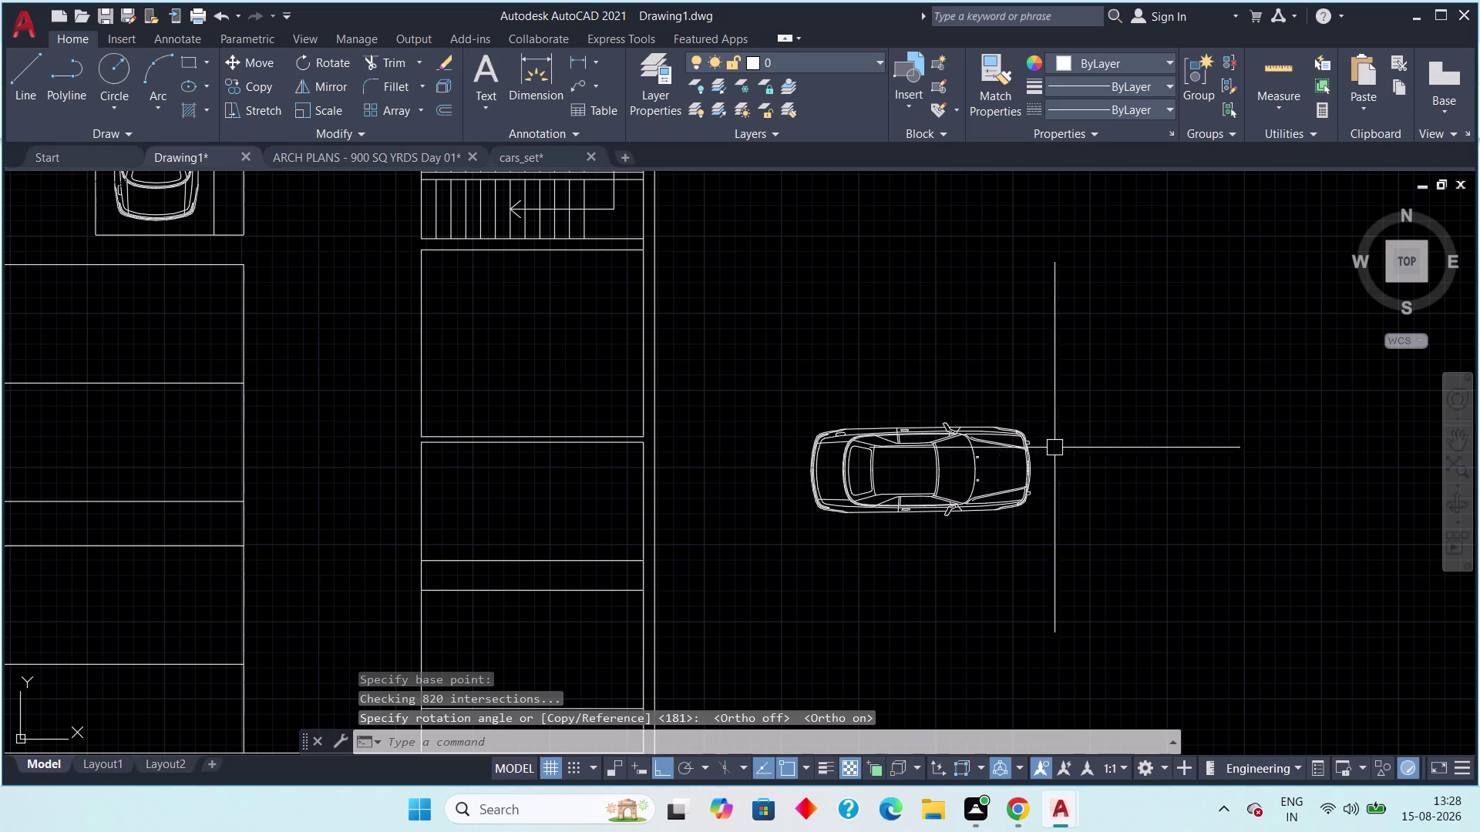
scroll(down, 3)
key(Escape)
click(1098, 396)
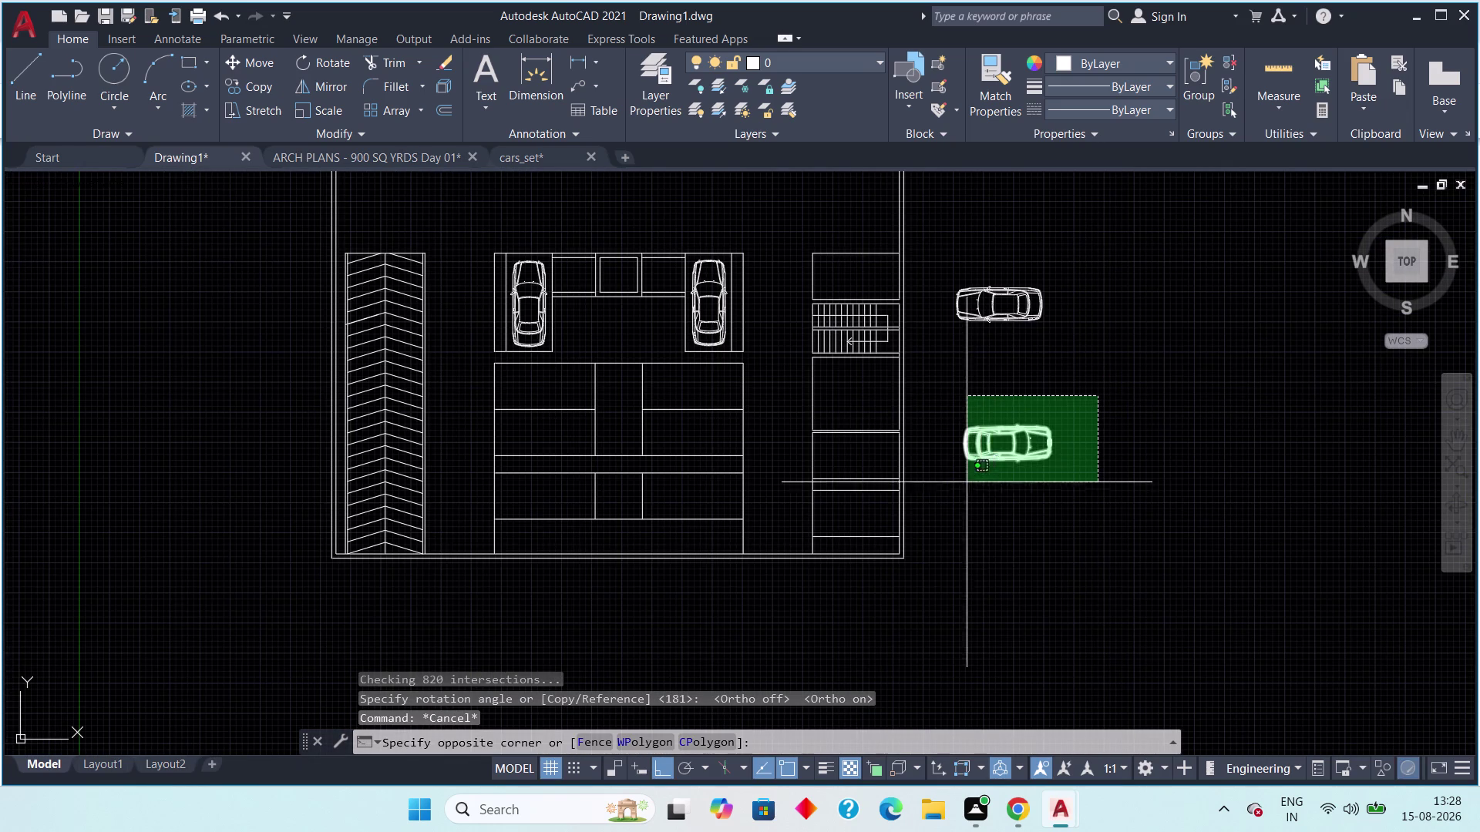
click(940, 494)
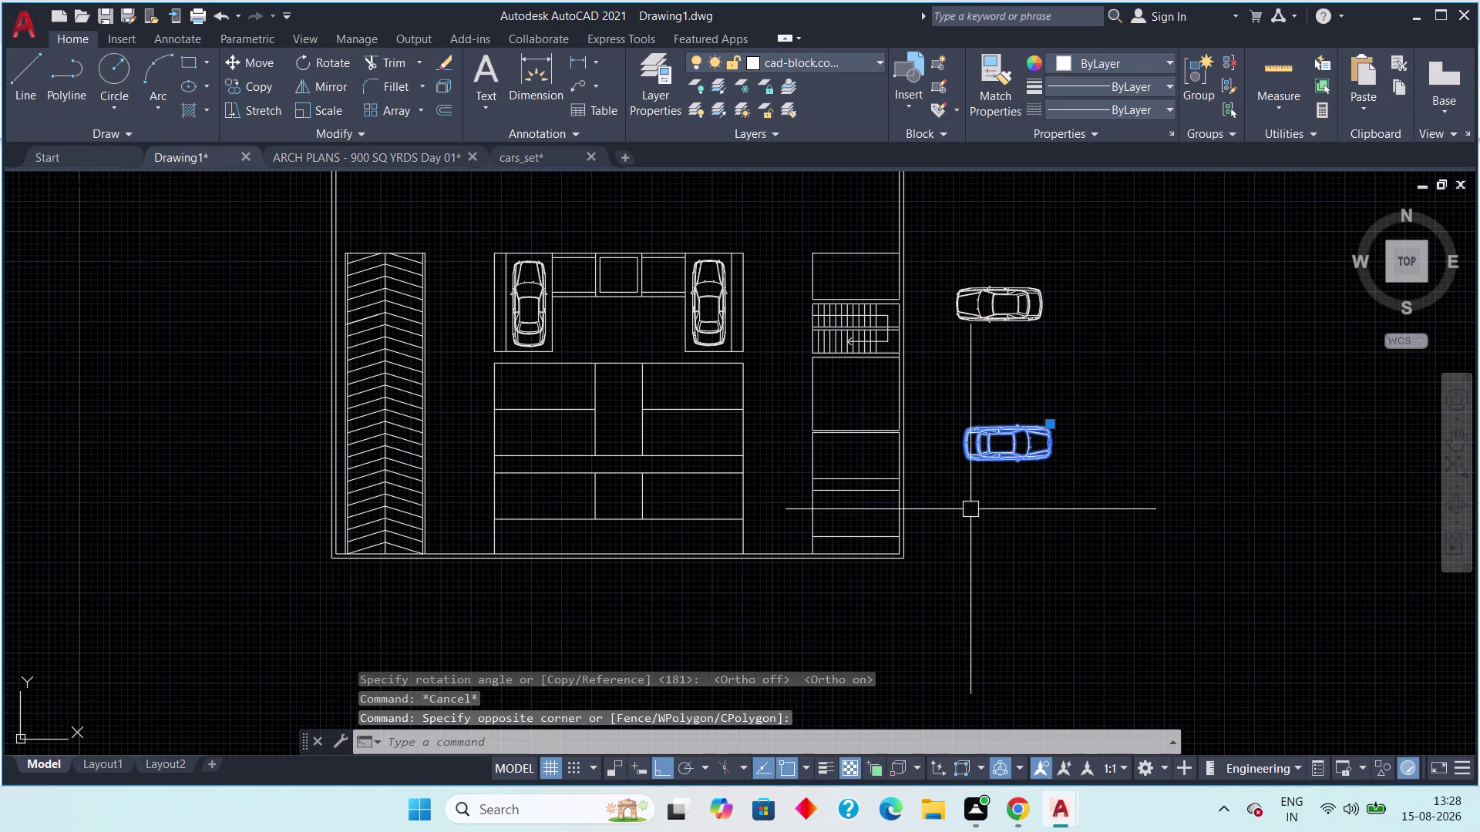
Copy the selected car into the three left central parking bays with Ortho off.
text(co)
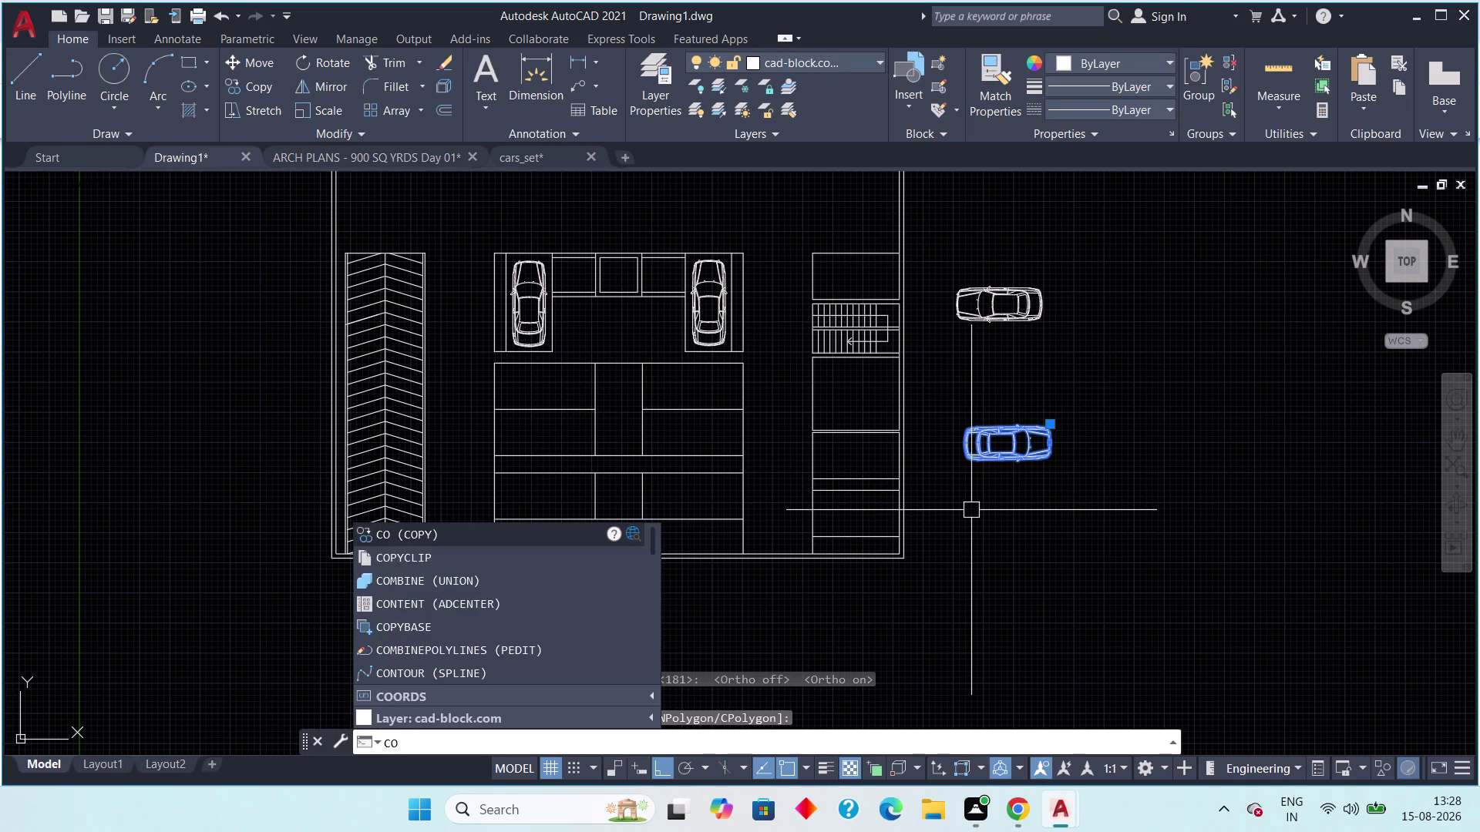
key(space)
click(993, 438)
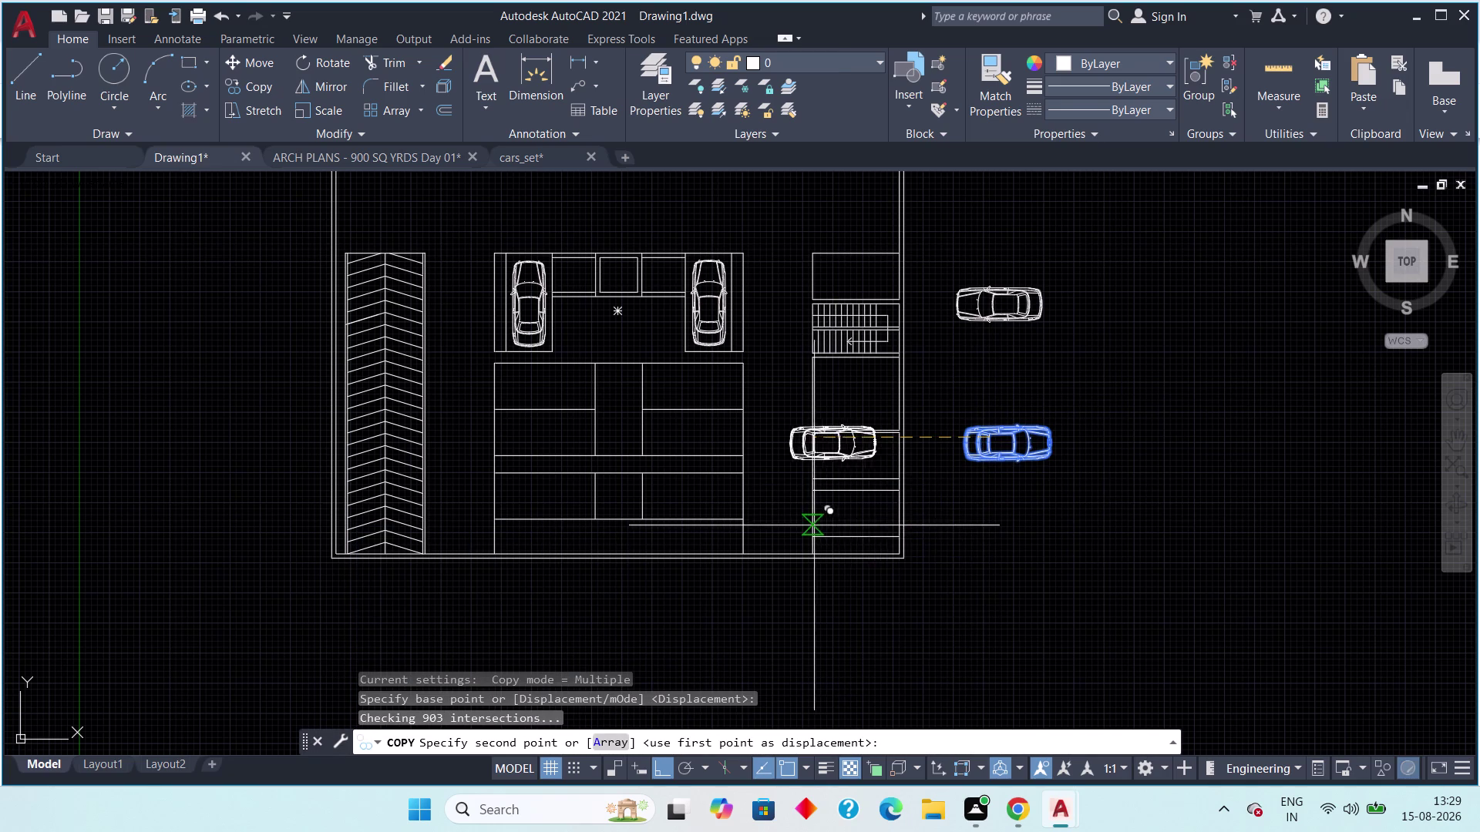
key(F8)
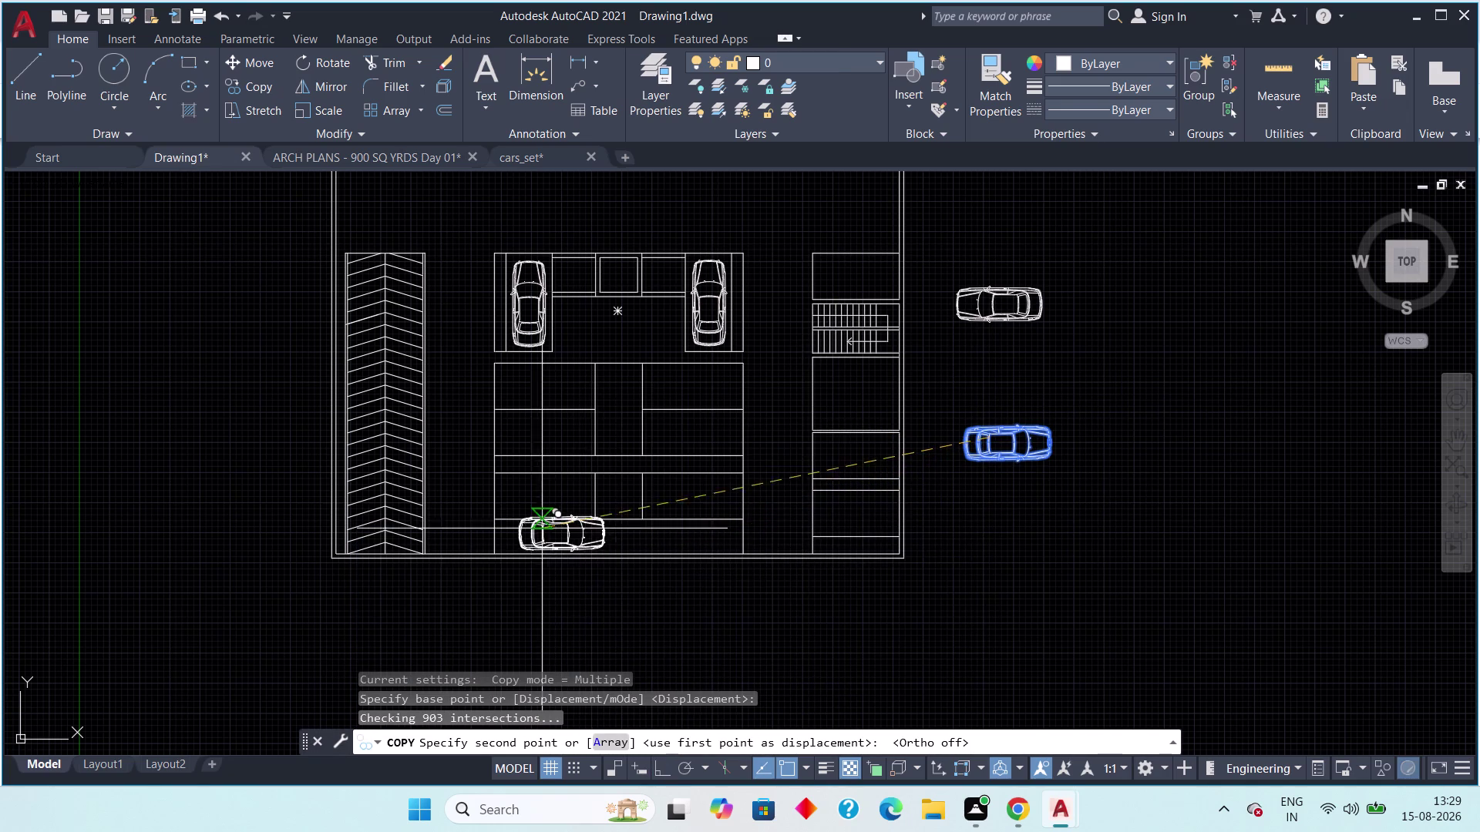
scroll(up, 3)
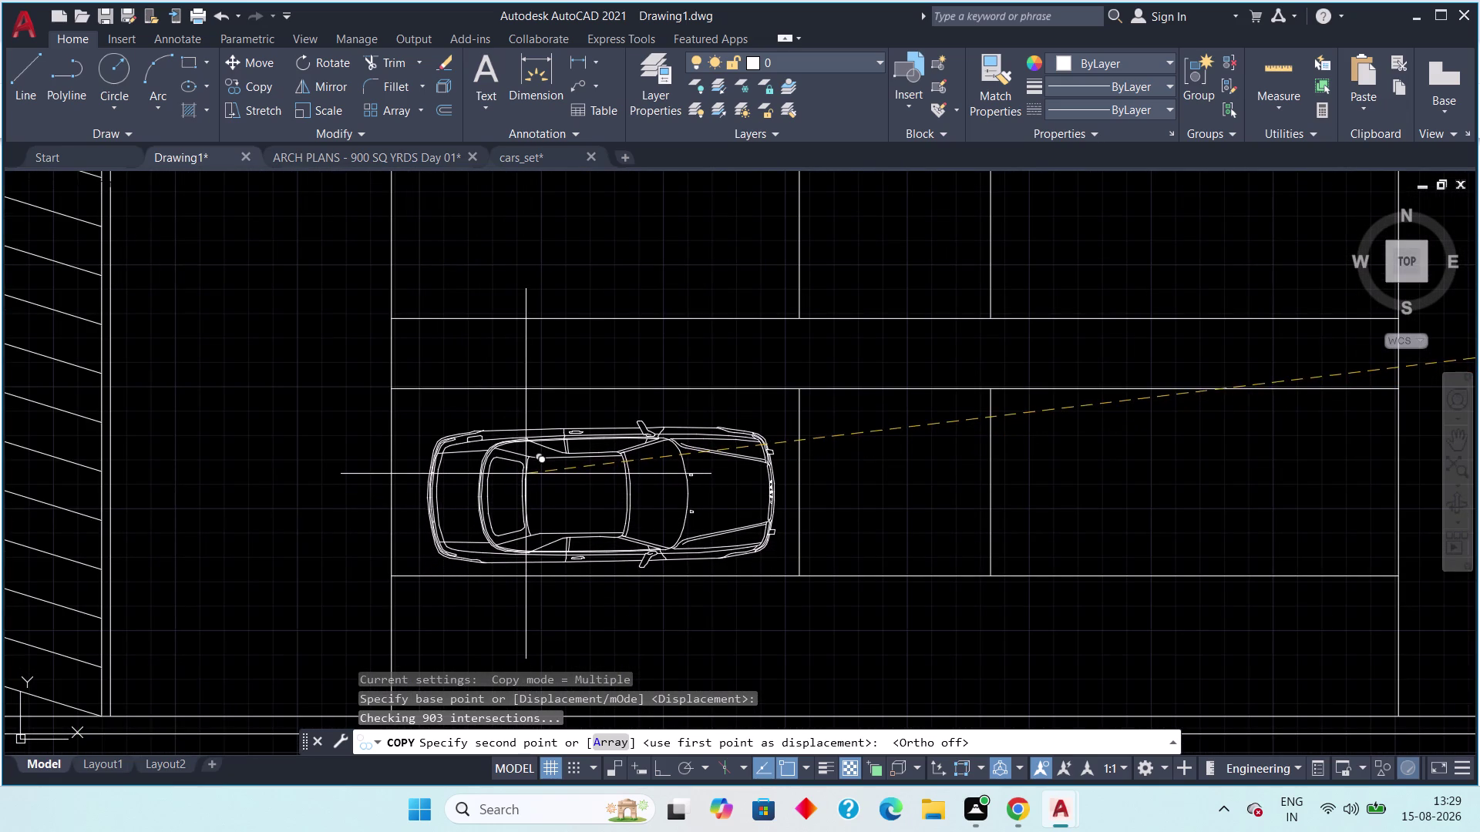
click(523, 464)
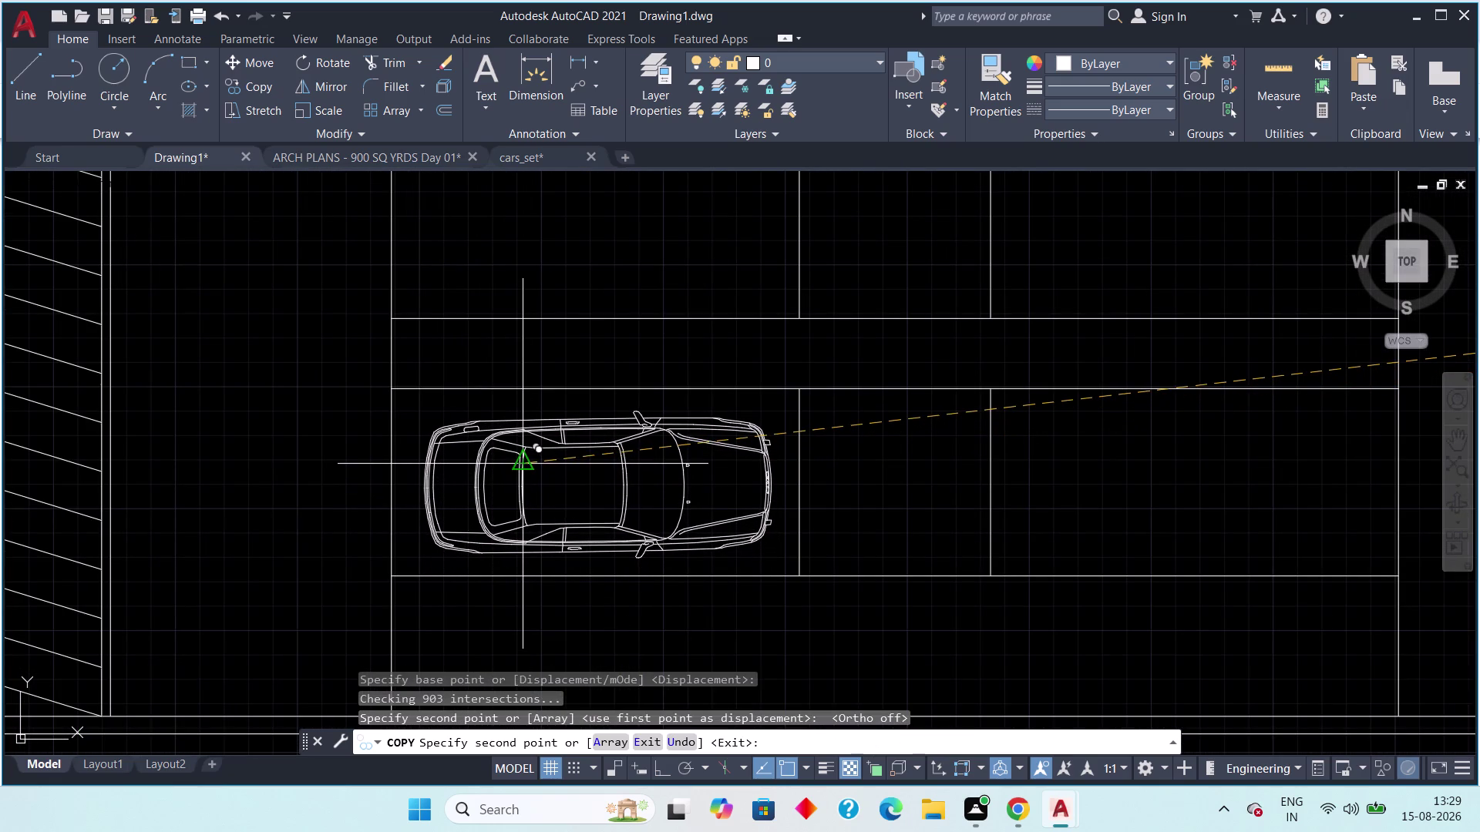
middle_drag(527, 463, 564, 607)
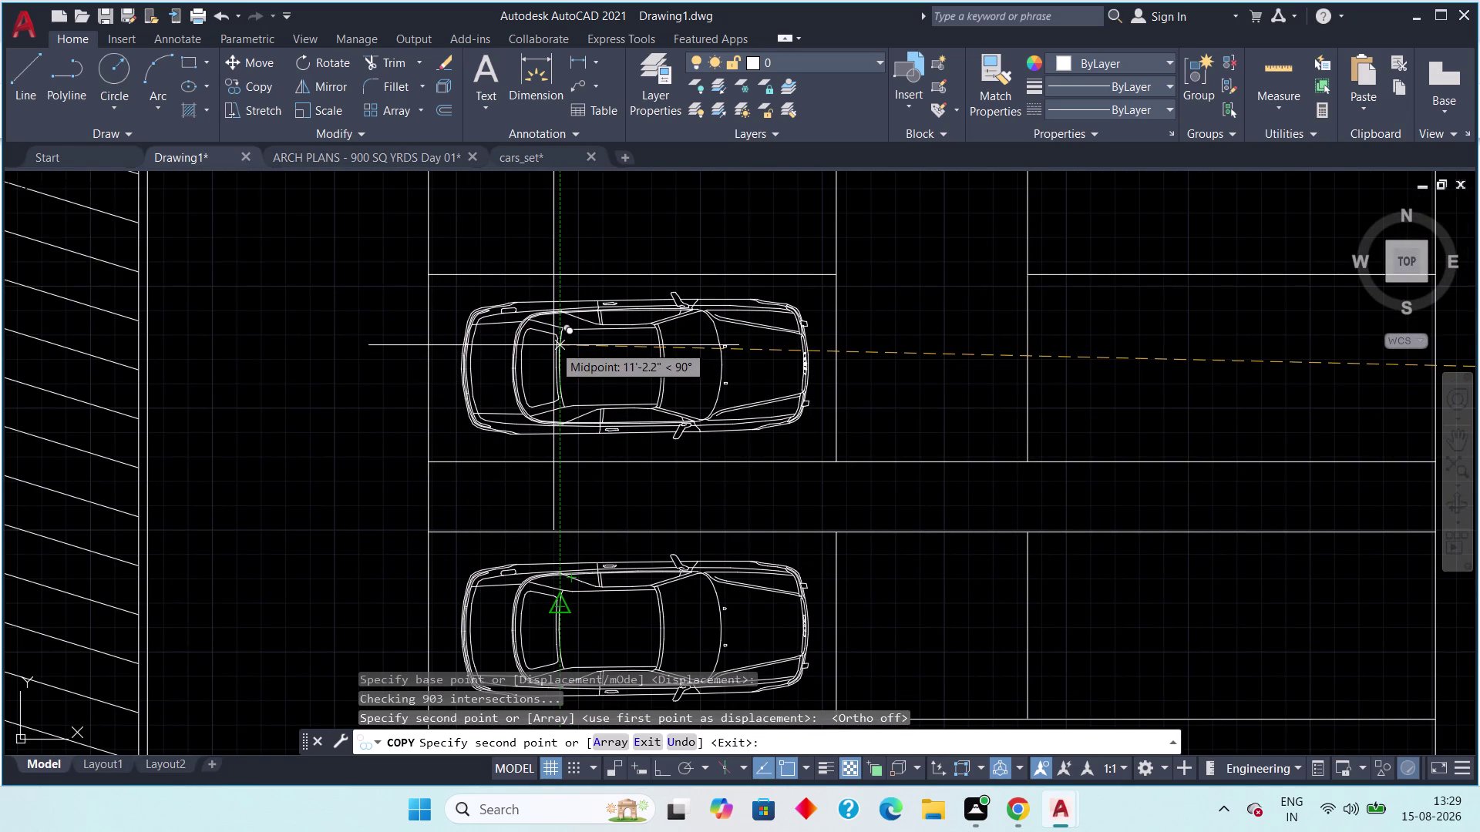
click(553, 346)
middle_drag(558, 387, 558, 421)
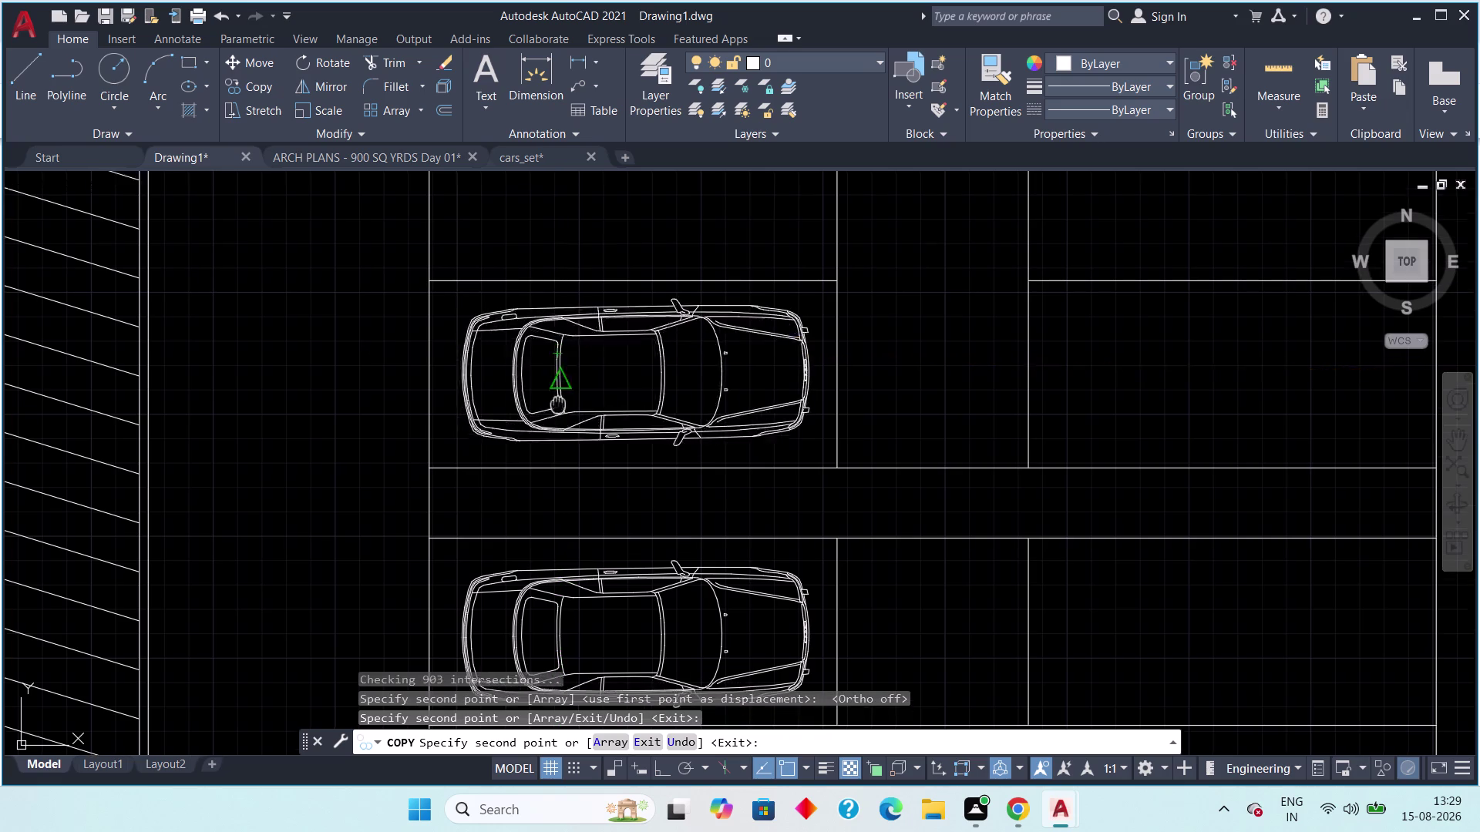
middle_drag(558, 420, 556, 505)
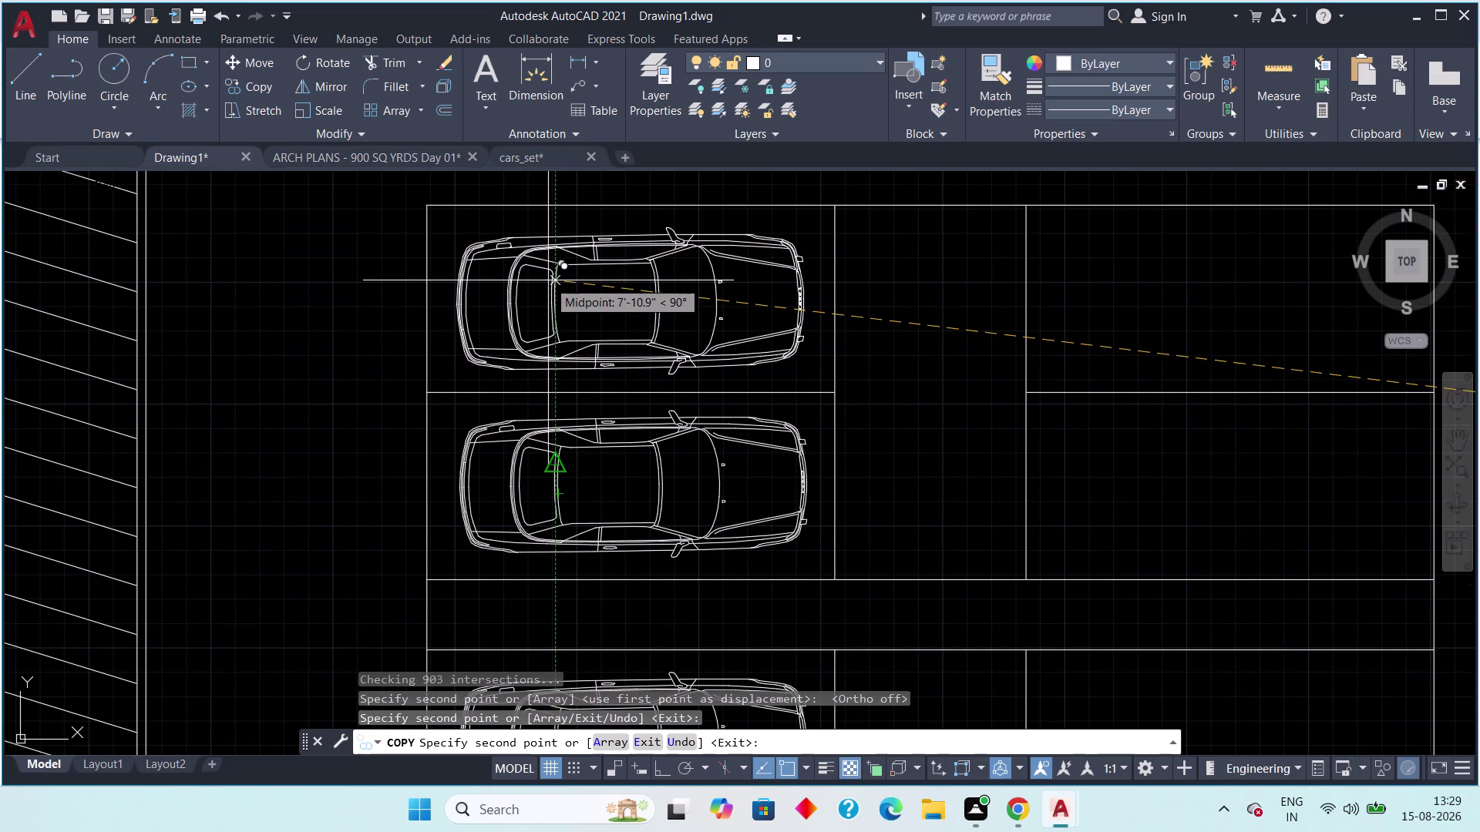
click(548, 278)
End the copy command and box-select the upper spare car right of the stairs.
scroll(down, 3)
middle_drag(806, 362, 511, 412)
scroll(down, 3)
middle_drag(941, 453, 676, 453)
key(Escape)
key(Escape)
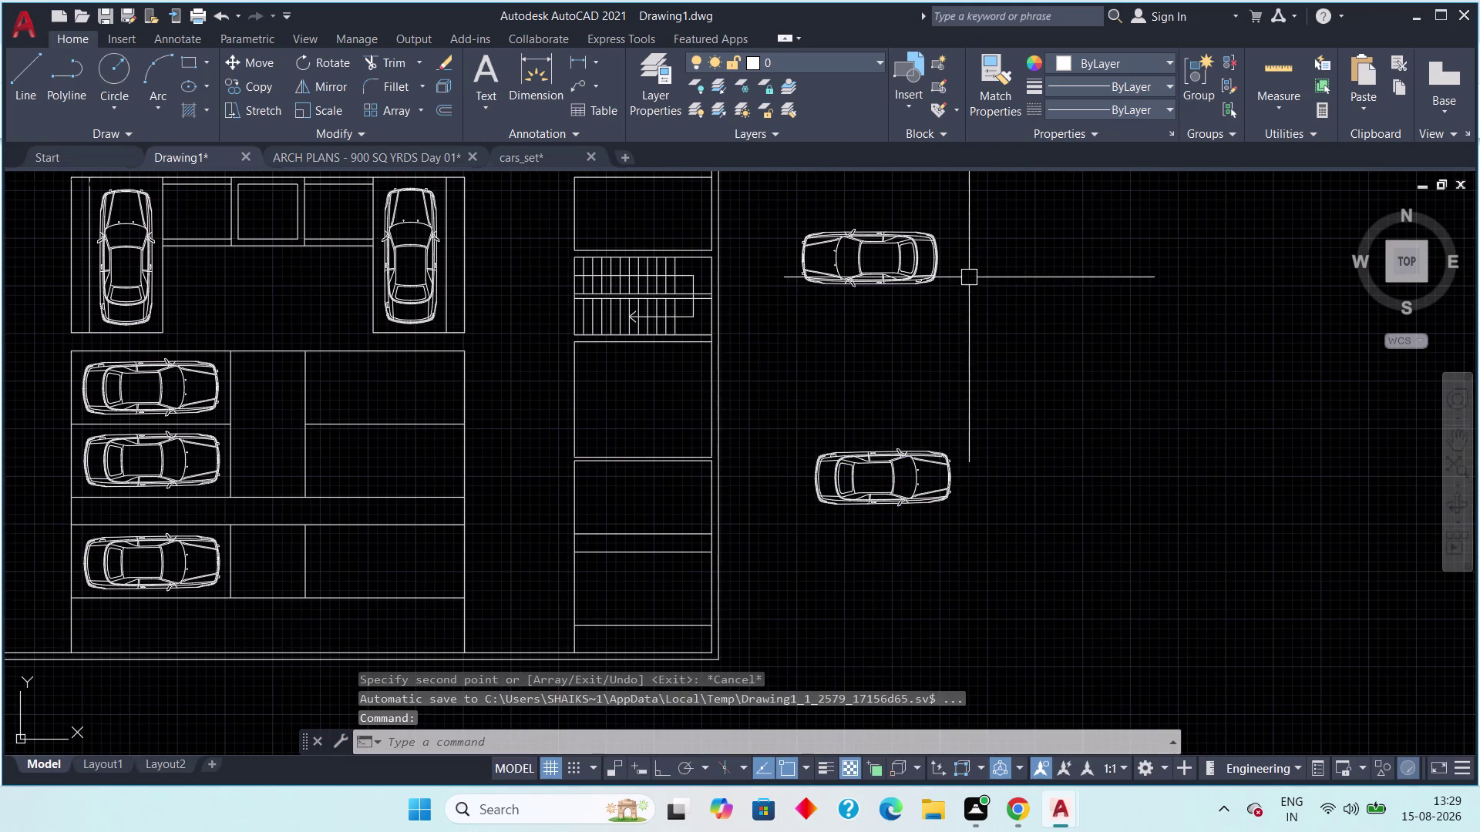
middle_drag(972, 298, 966, 389)
drag(964, 295, 926, 320)
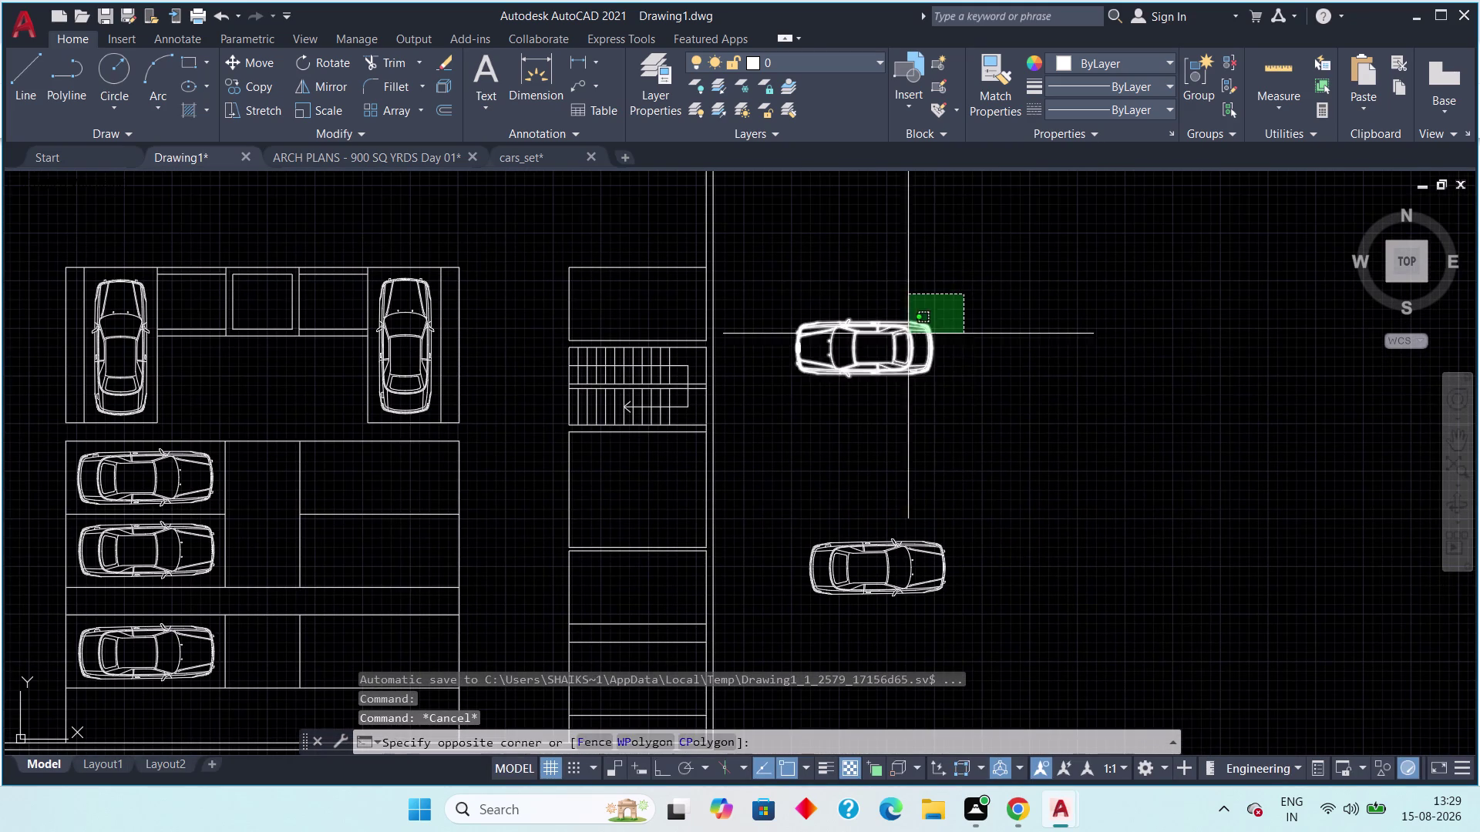
Copy the upper spare car into three right central parking bays.
click(785, 389)
key(c)
key(o)
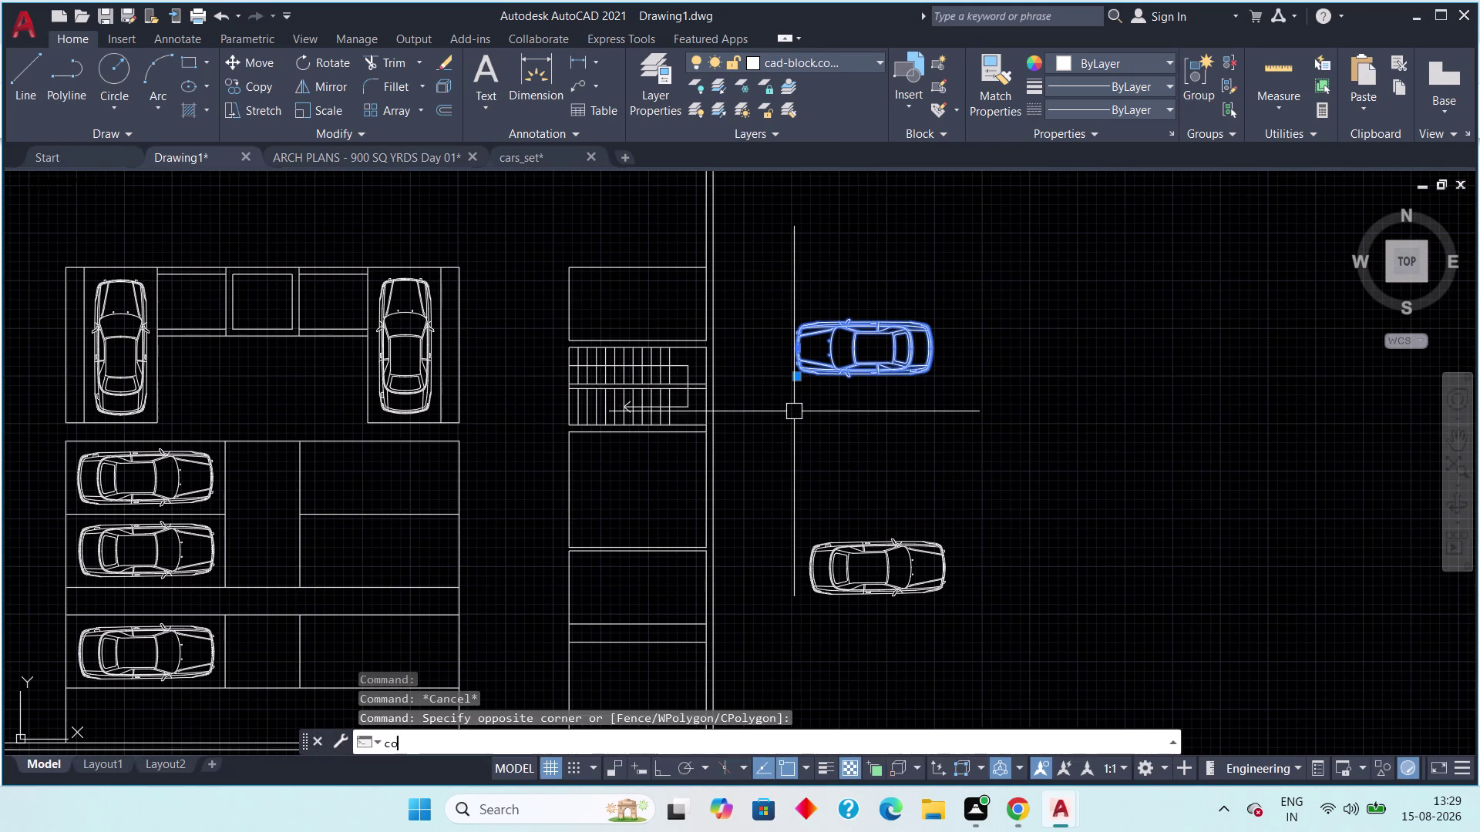
key(space)
click(873, 347)
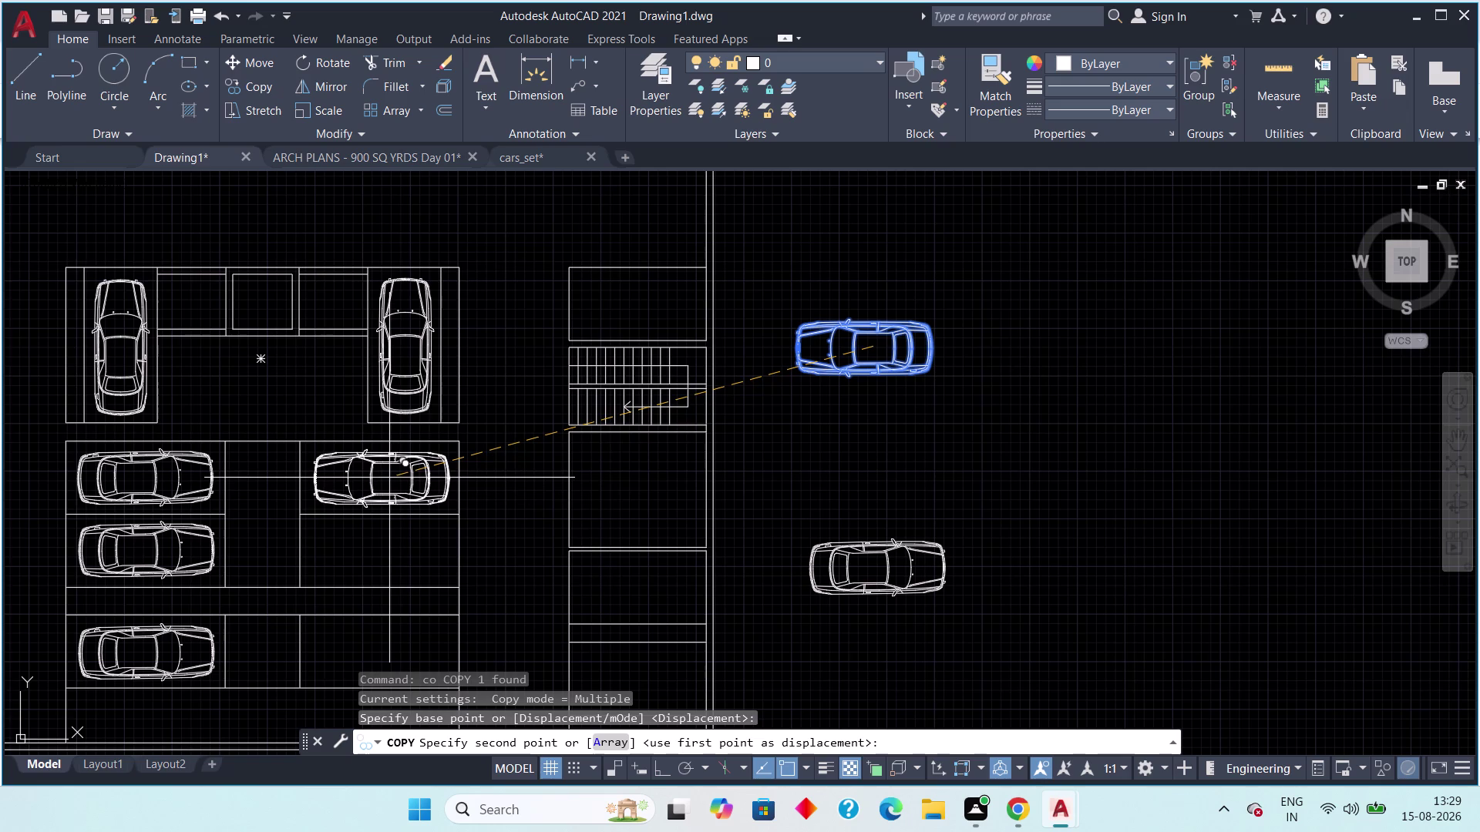
click(389, 478)
middle_drag(397, 528, 416, 465)
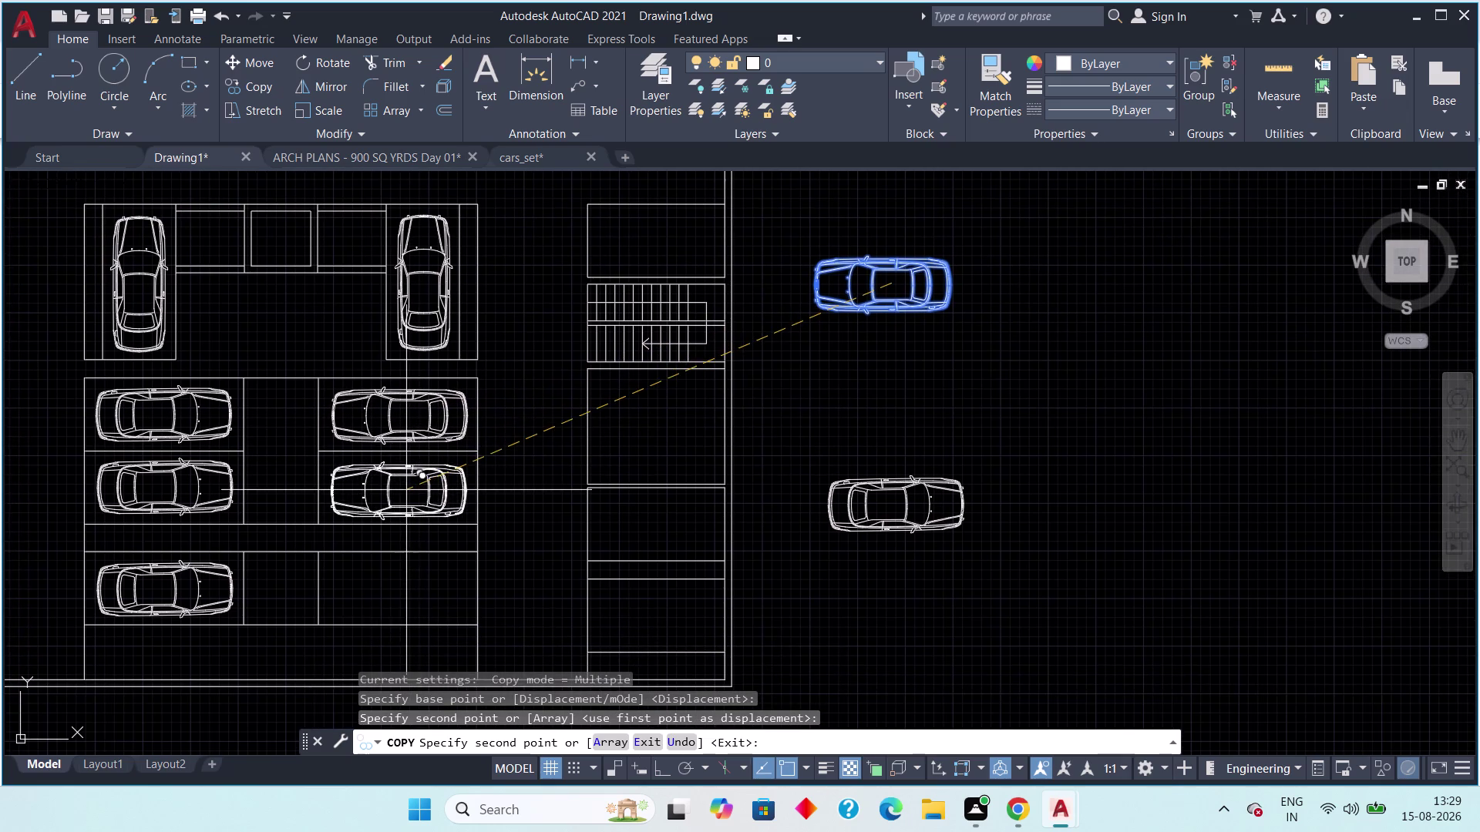
scroll(up, 3)
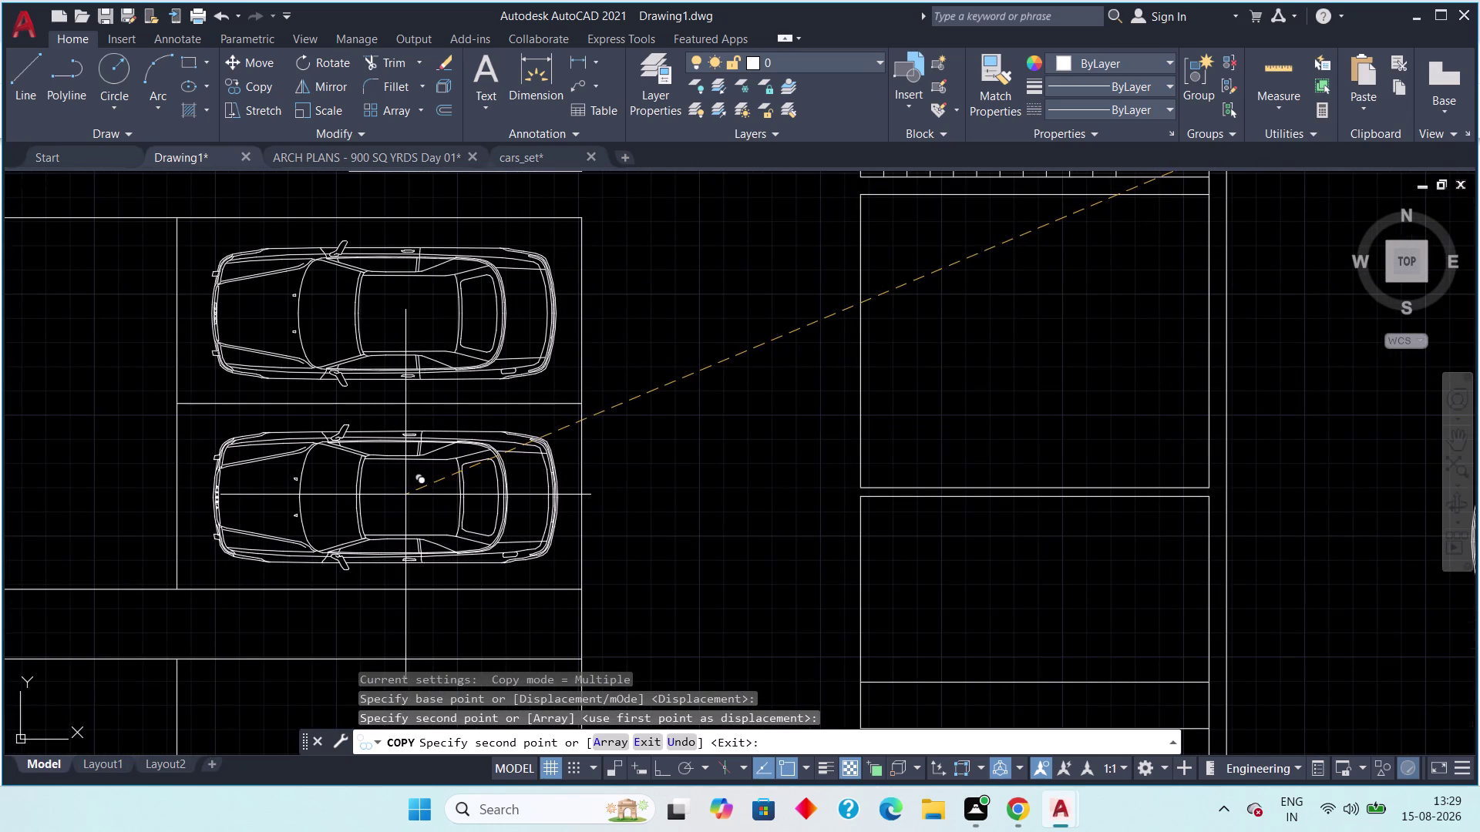
click(401, 495)
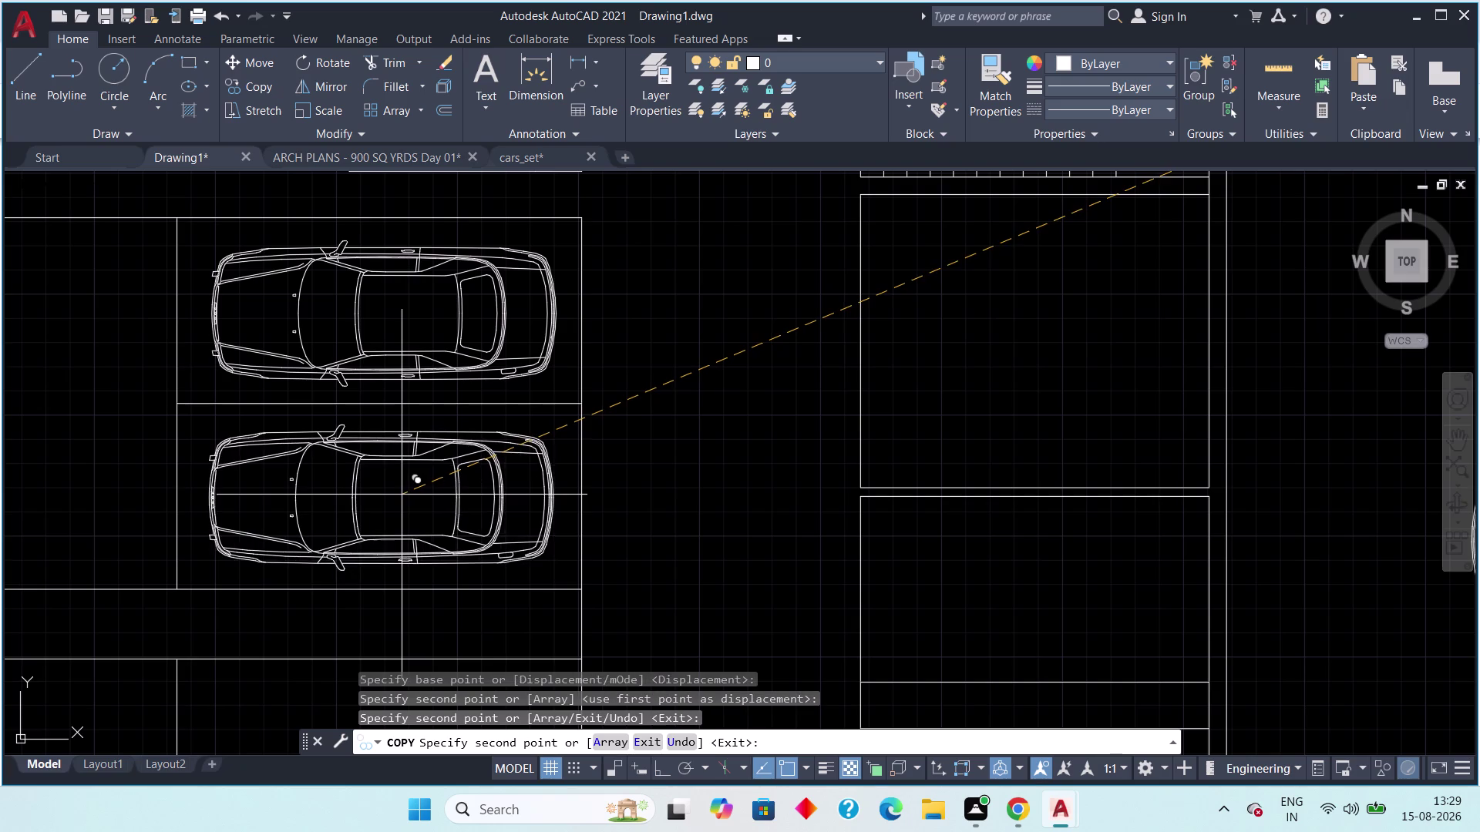
middle_drag(408, 541, 453, 373)
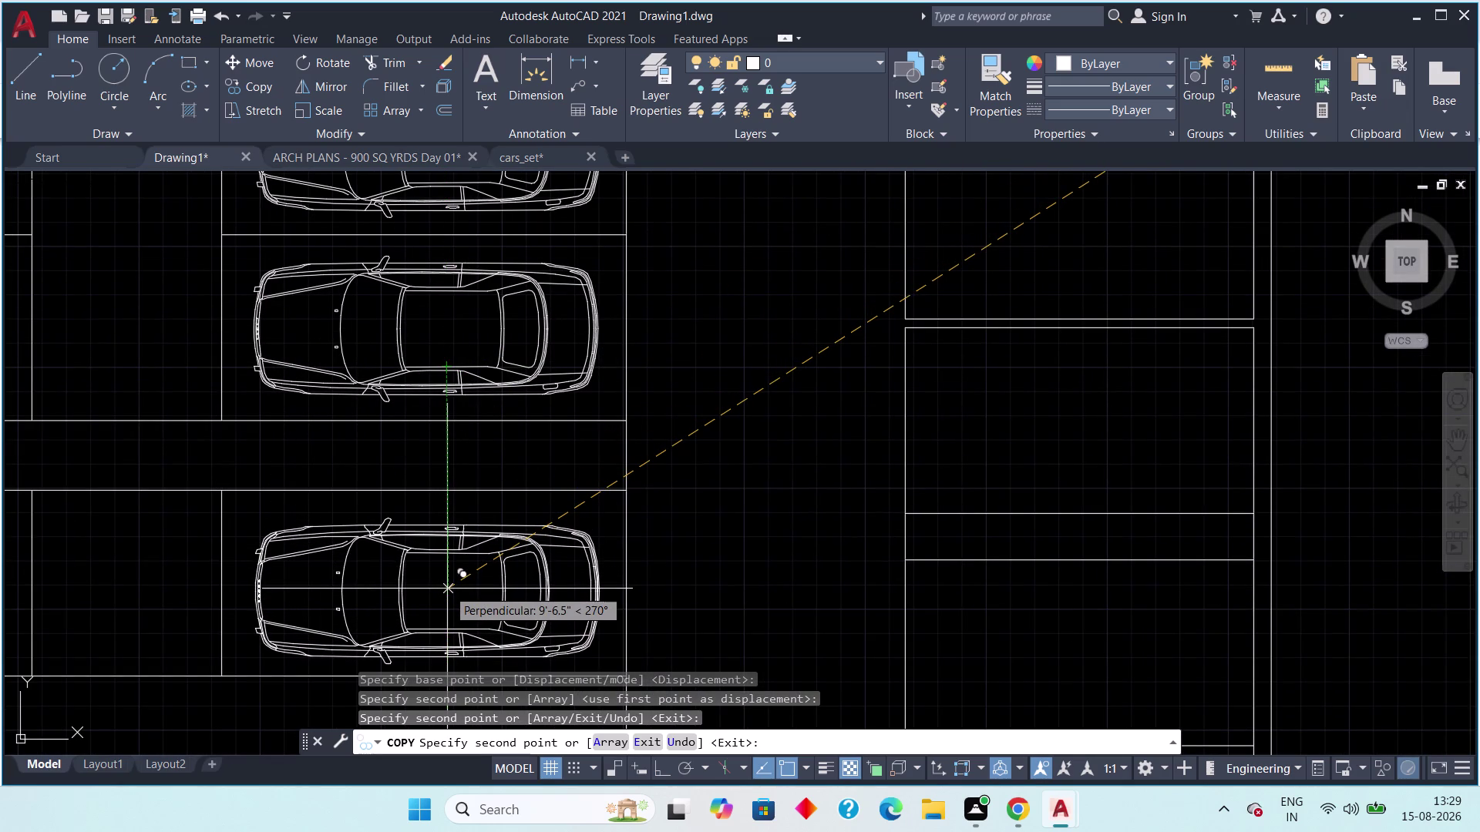
click(447, 589)
Cancel copying and window-select the lower spare car block.
scroll(down, 3)
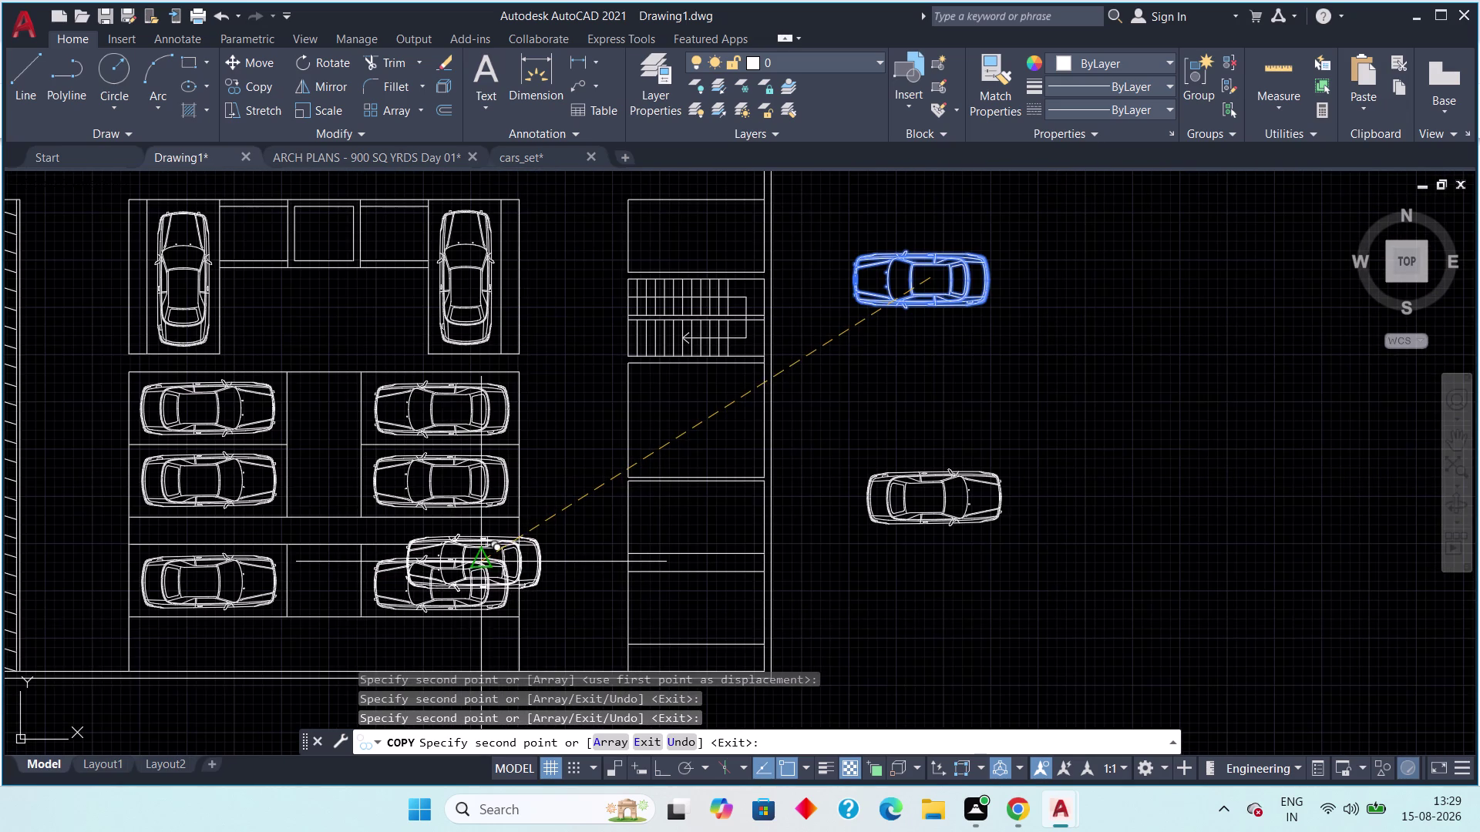
middle_drag(484, 555, 503, 460)
scroll(down, 3)
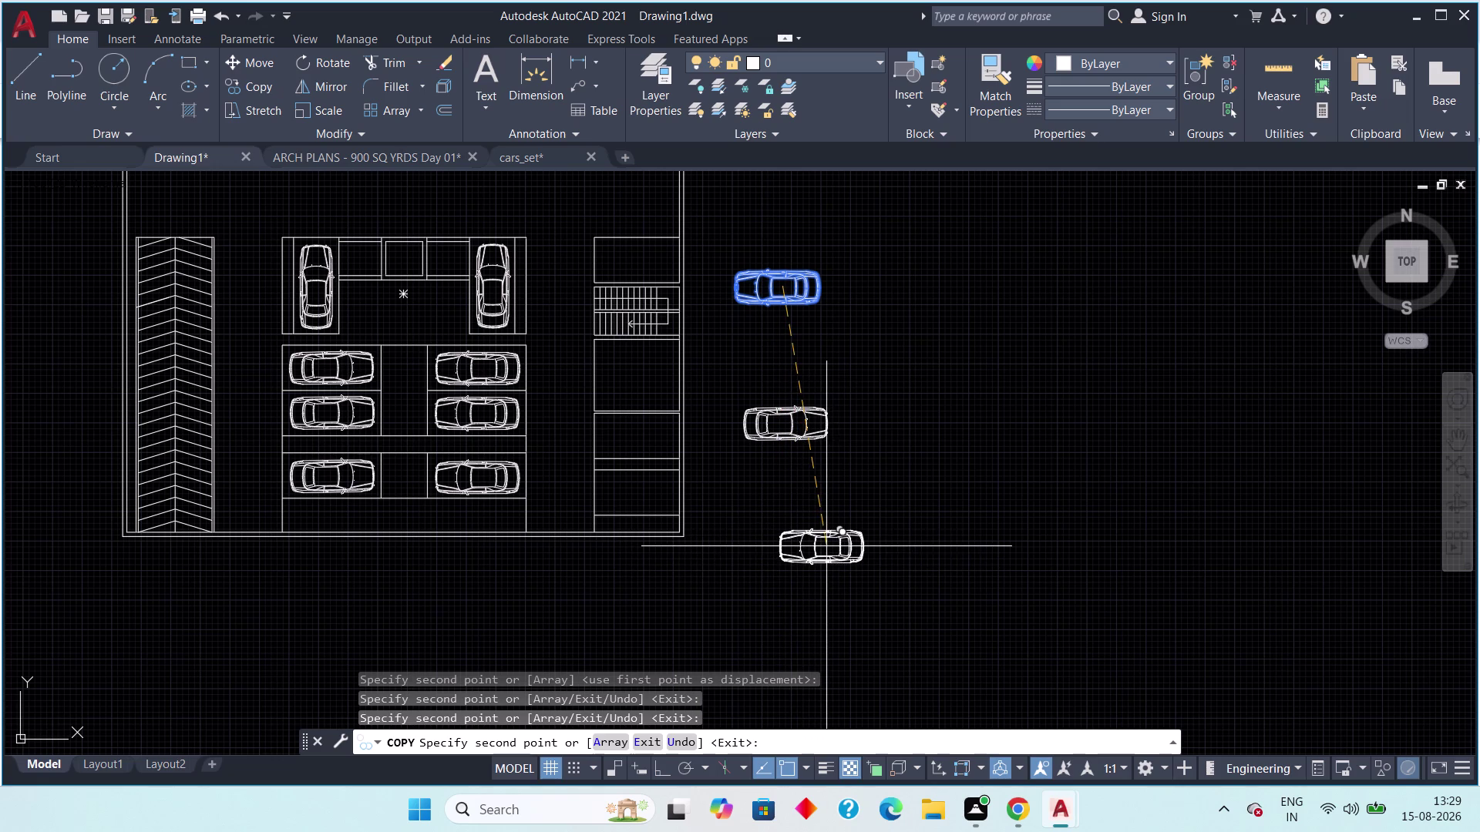
middle_drag(823, 545, 818, 503)
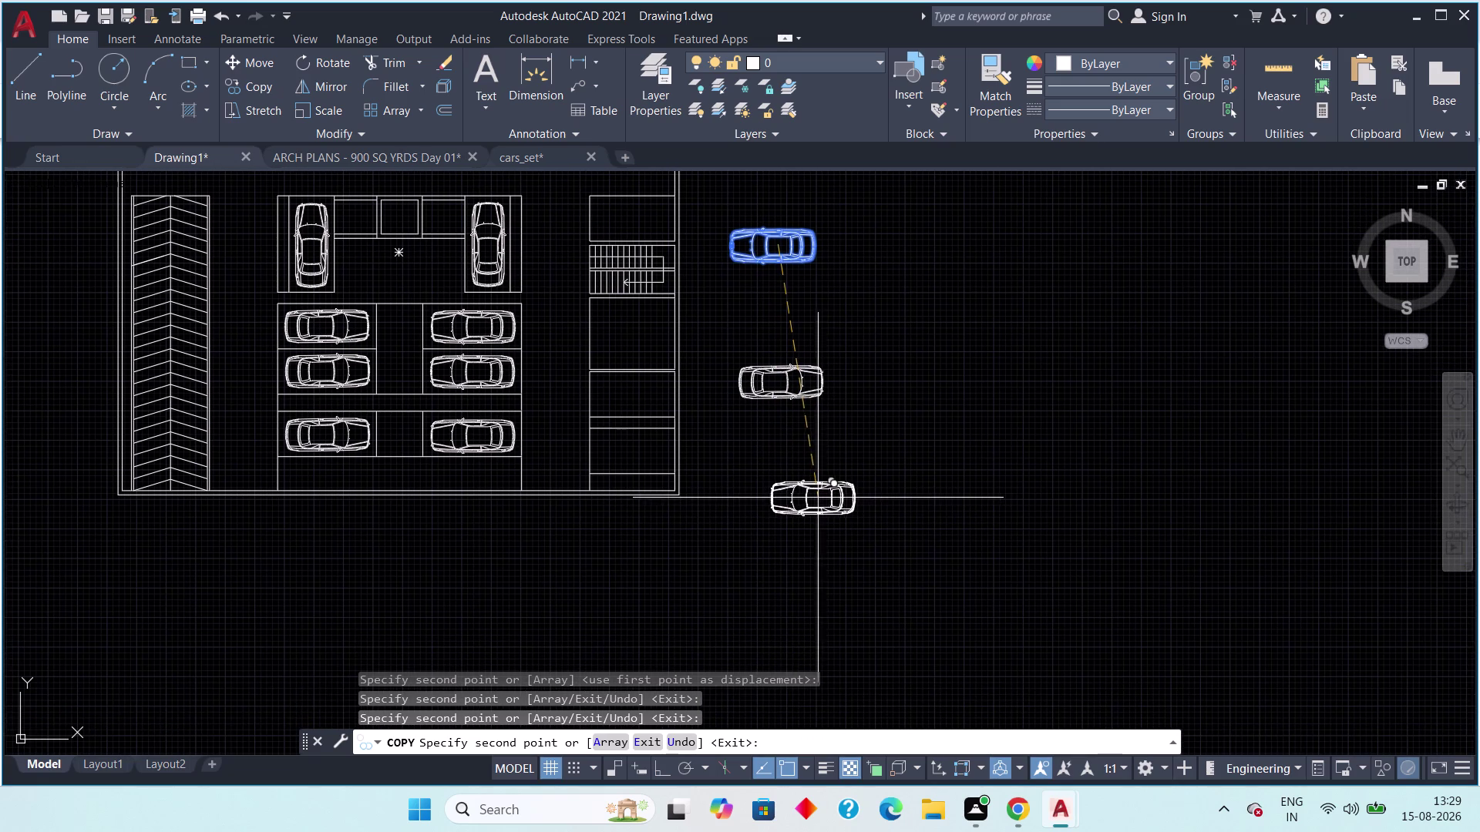
key(Escape)
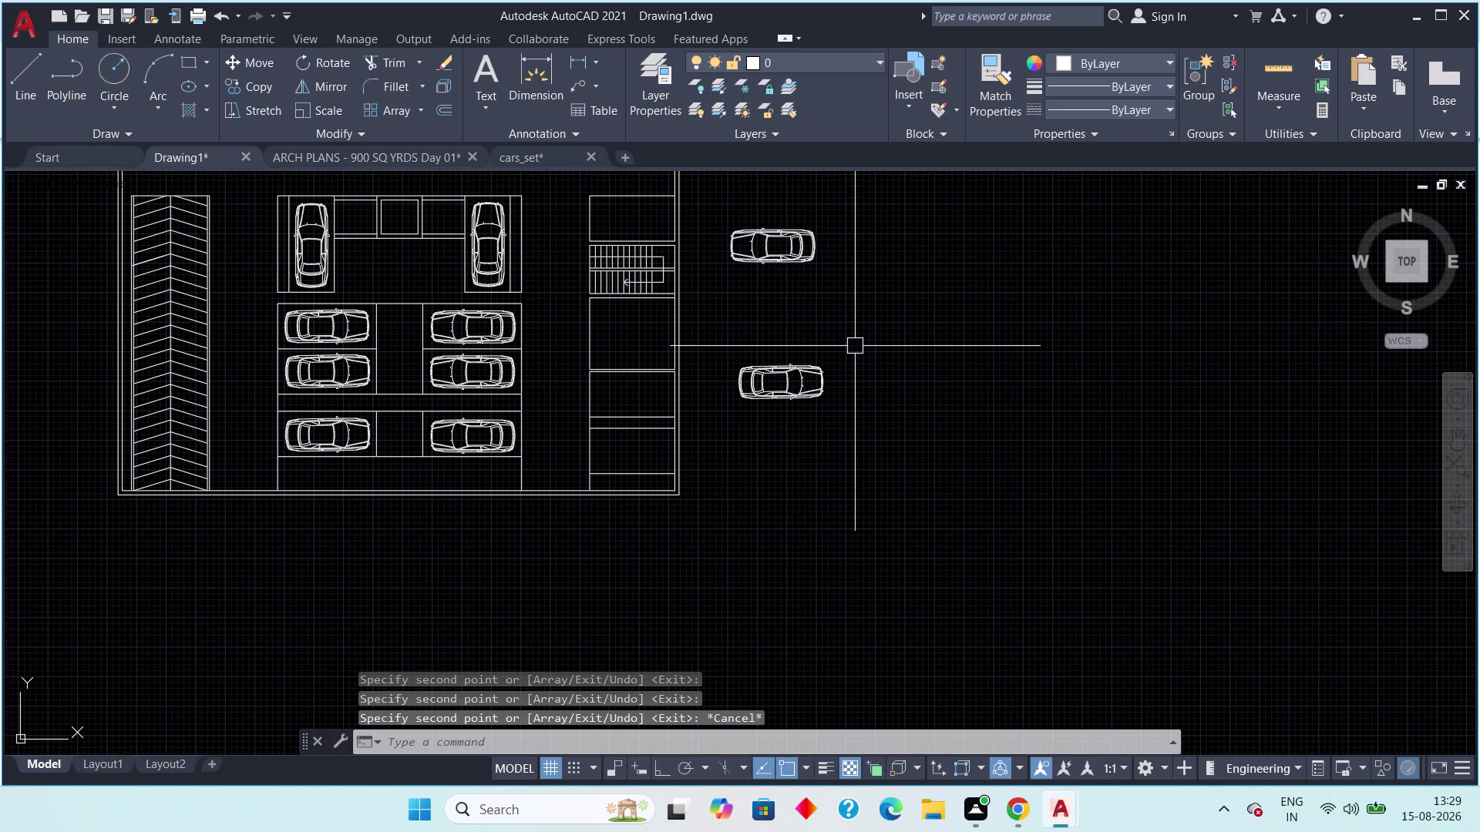
middle_drag(859, 442, 843, 536)
drag(845, 432, 739, 509)
click(681, 525)
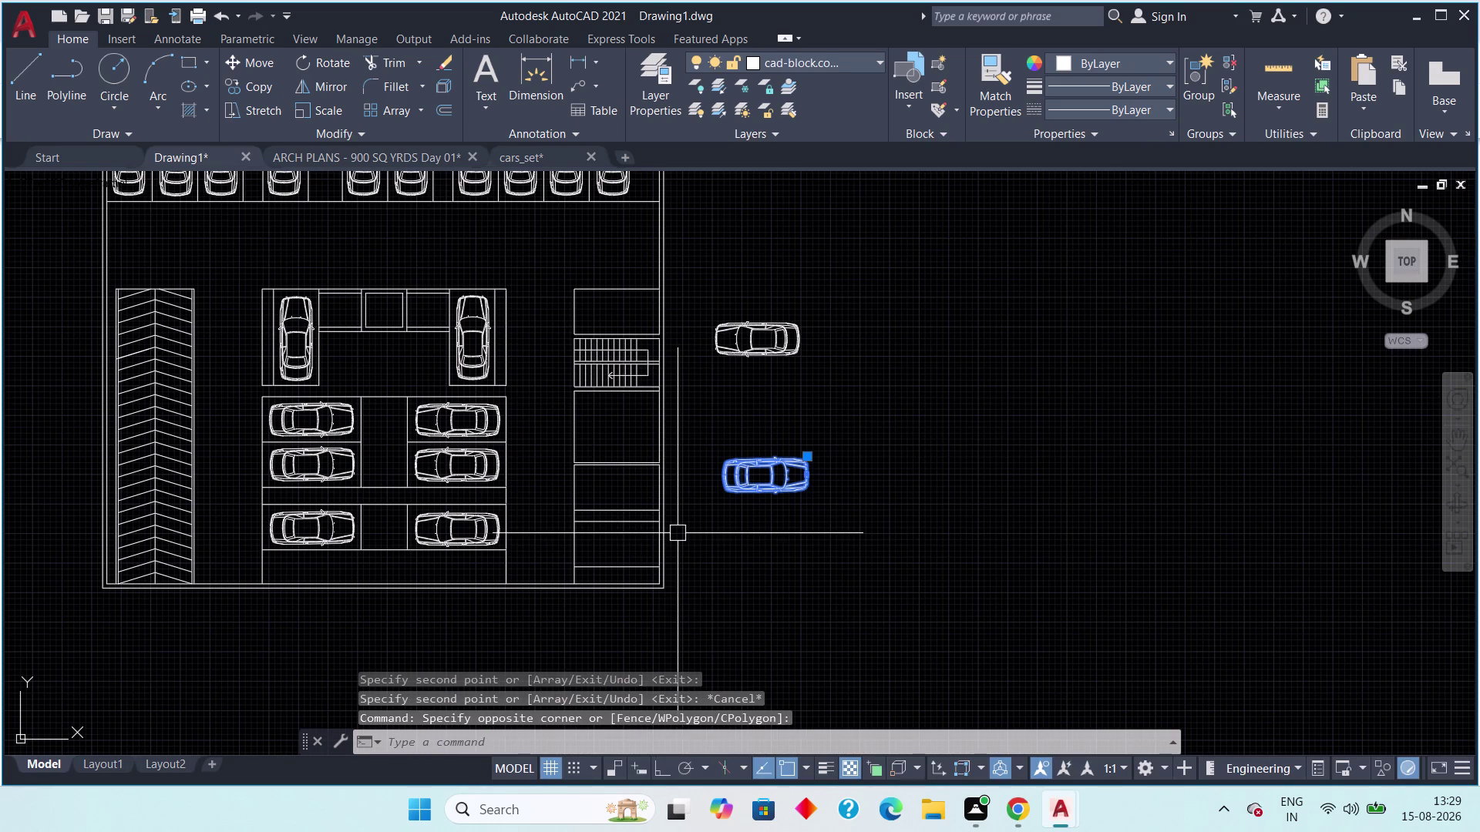
key(c)
key(o)
key(space)
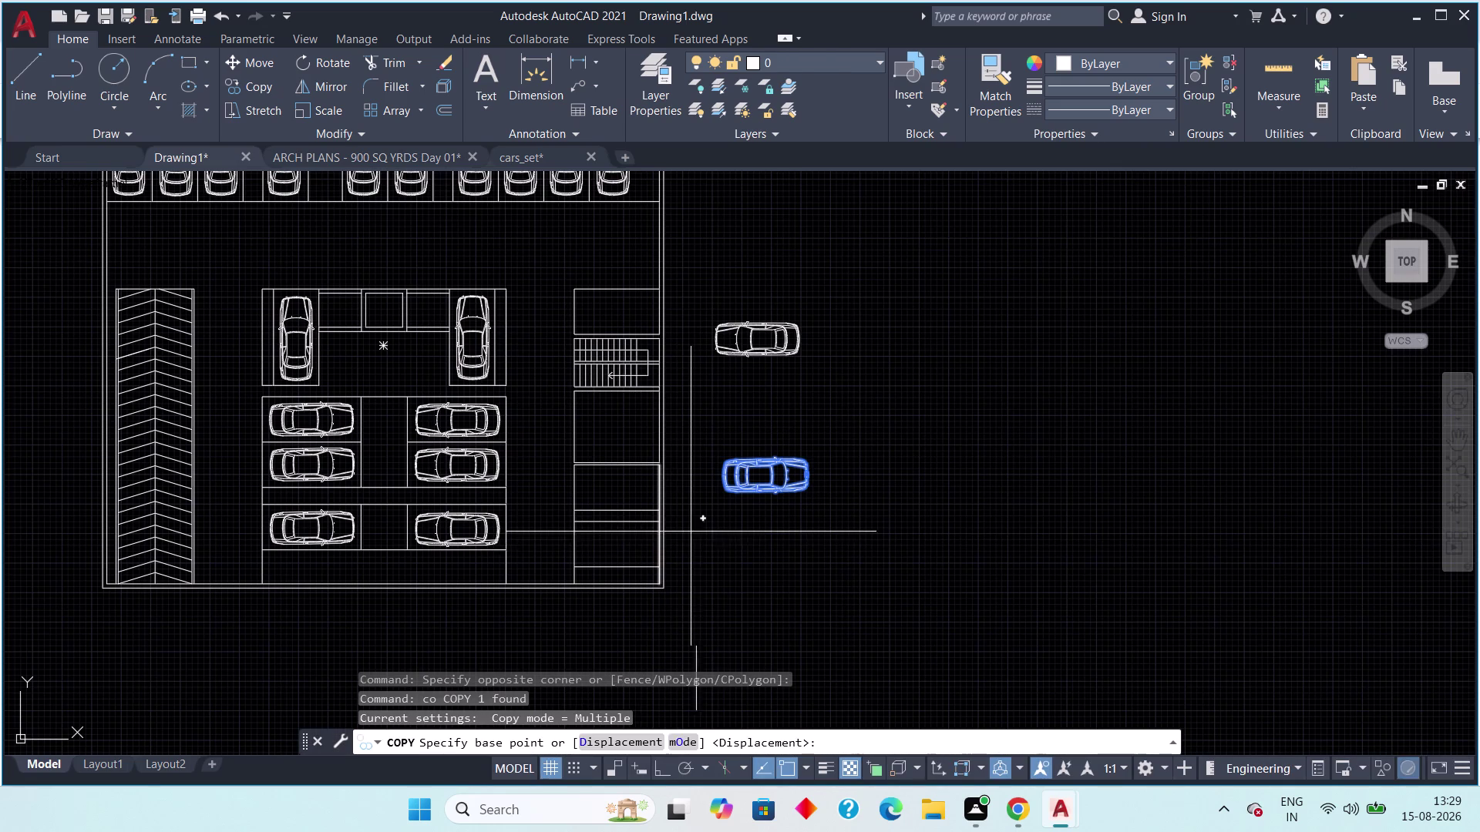
drag(762, 478, 688, 505)
scroll(up, 3)
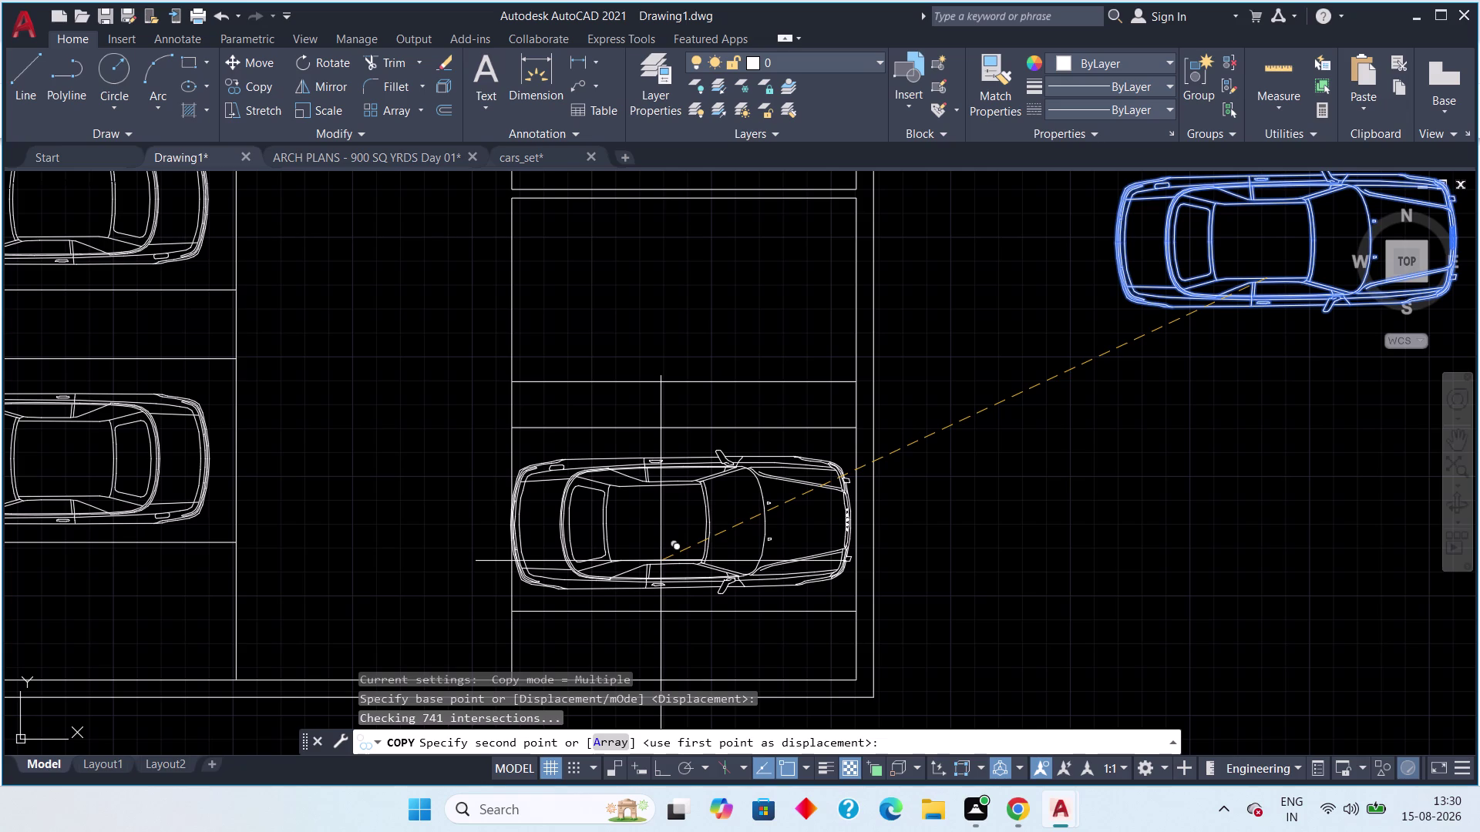
key(Escape)
scroll(down, 3)
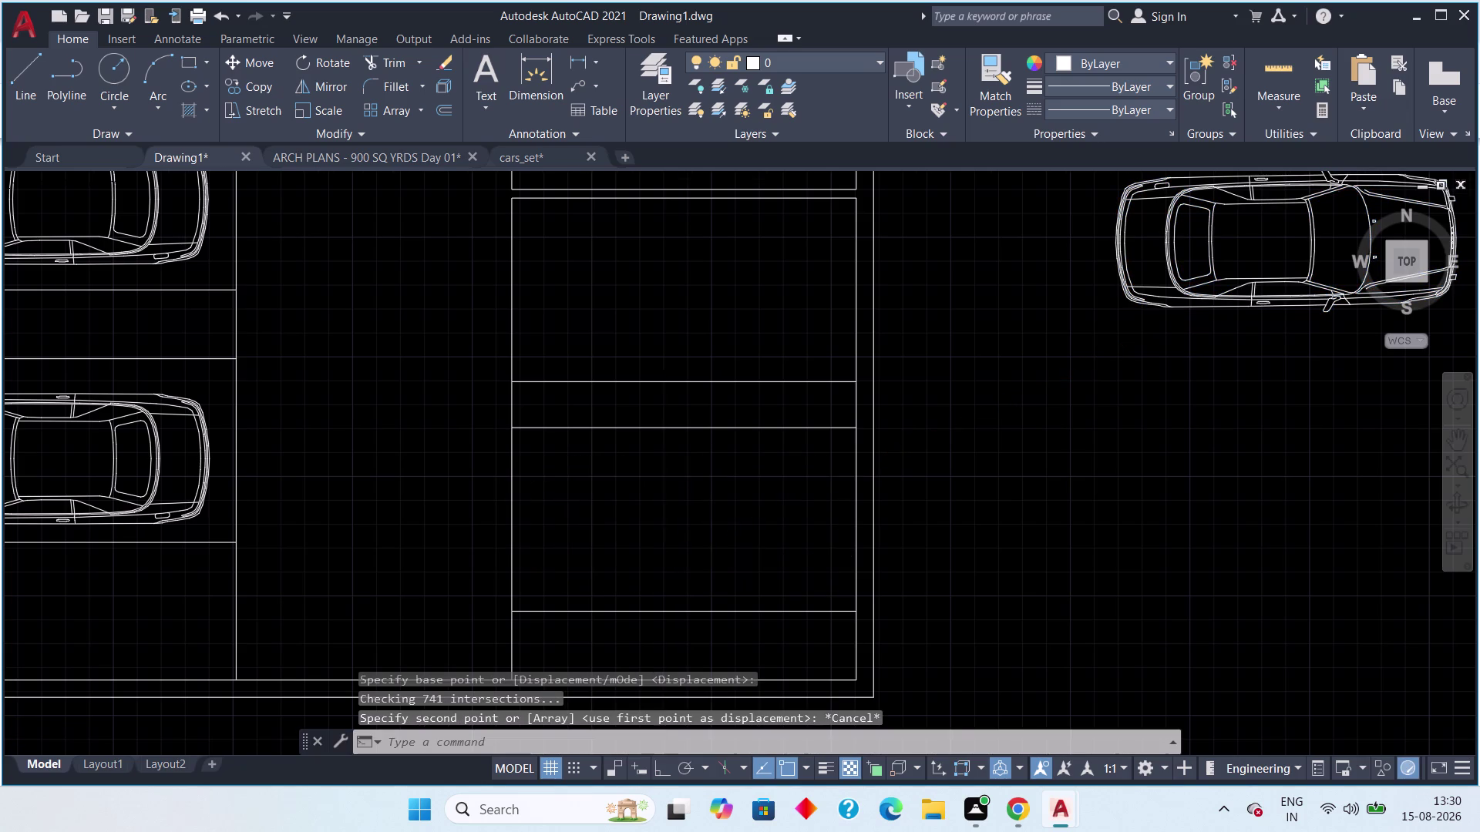
scroll(down, 3)
key(Escape)
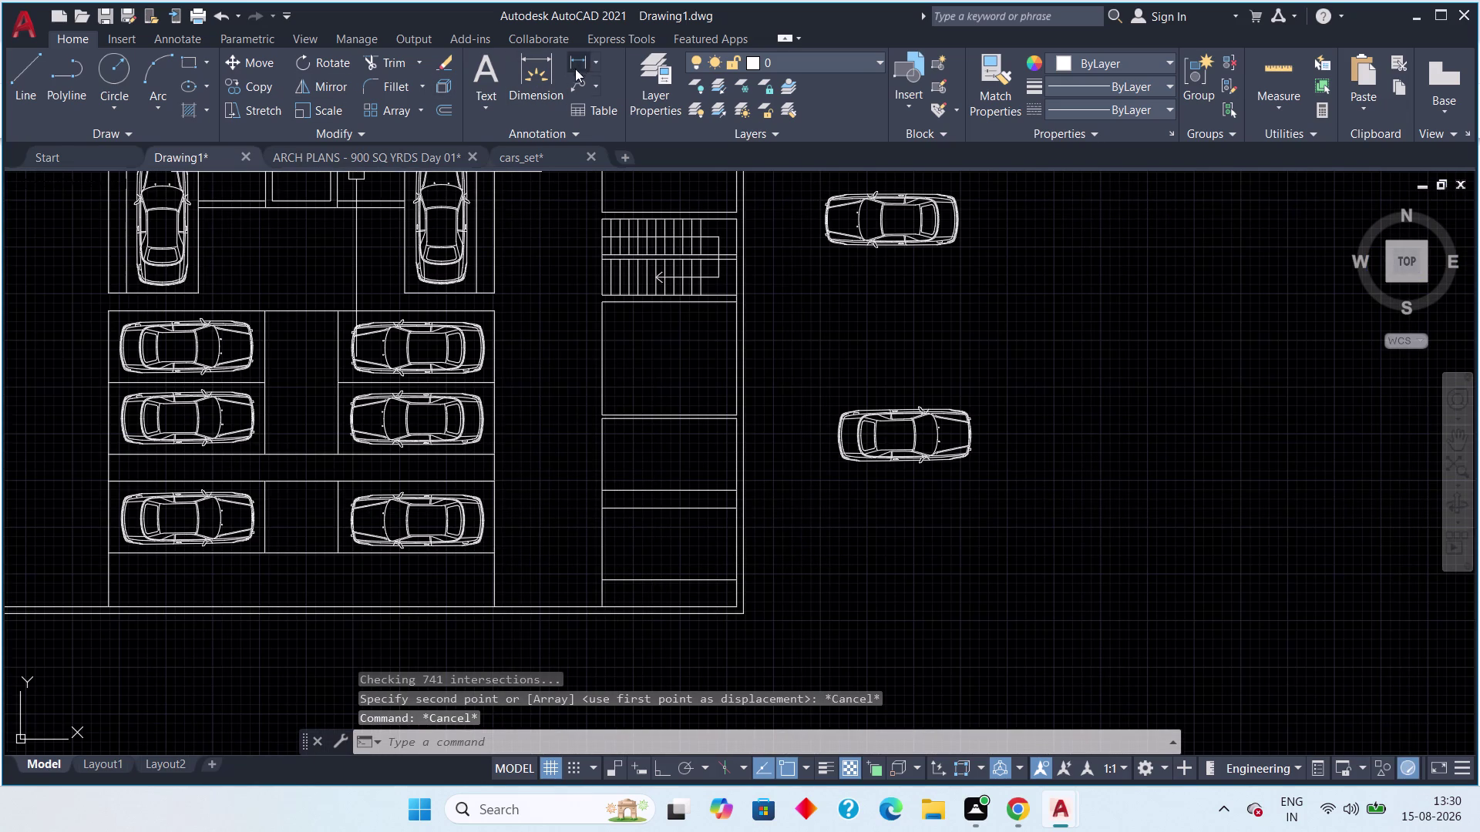
click(578, 61)
scroll(up, 3)
click(514, 580)
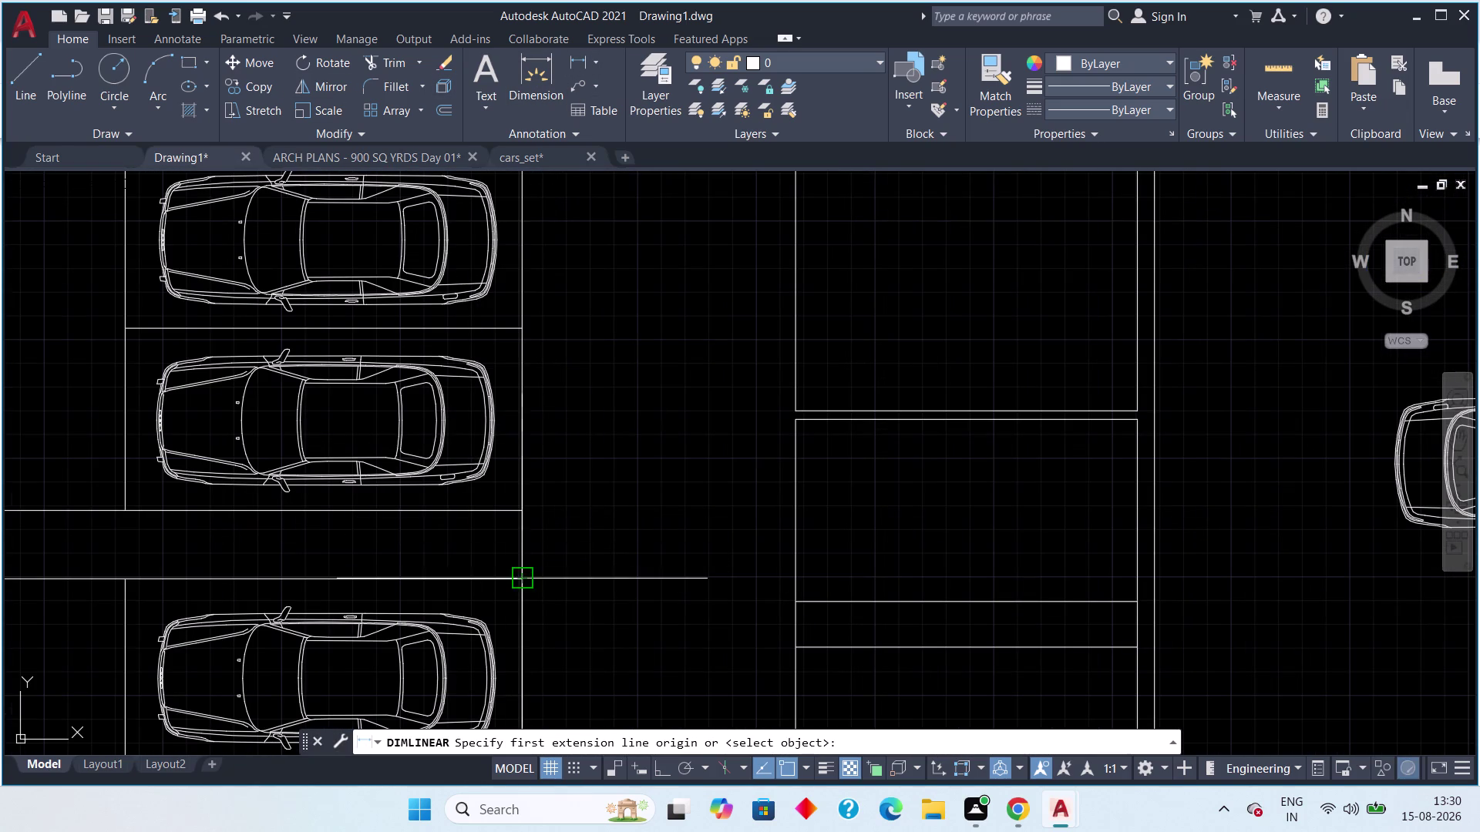
click(124, 585)
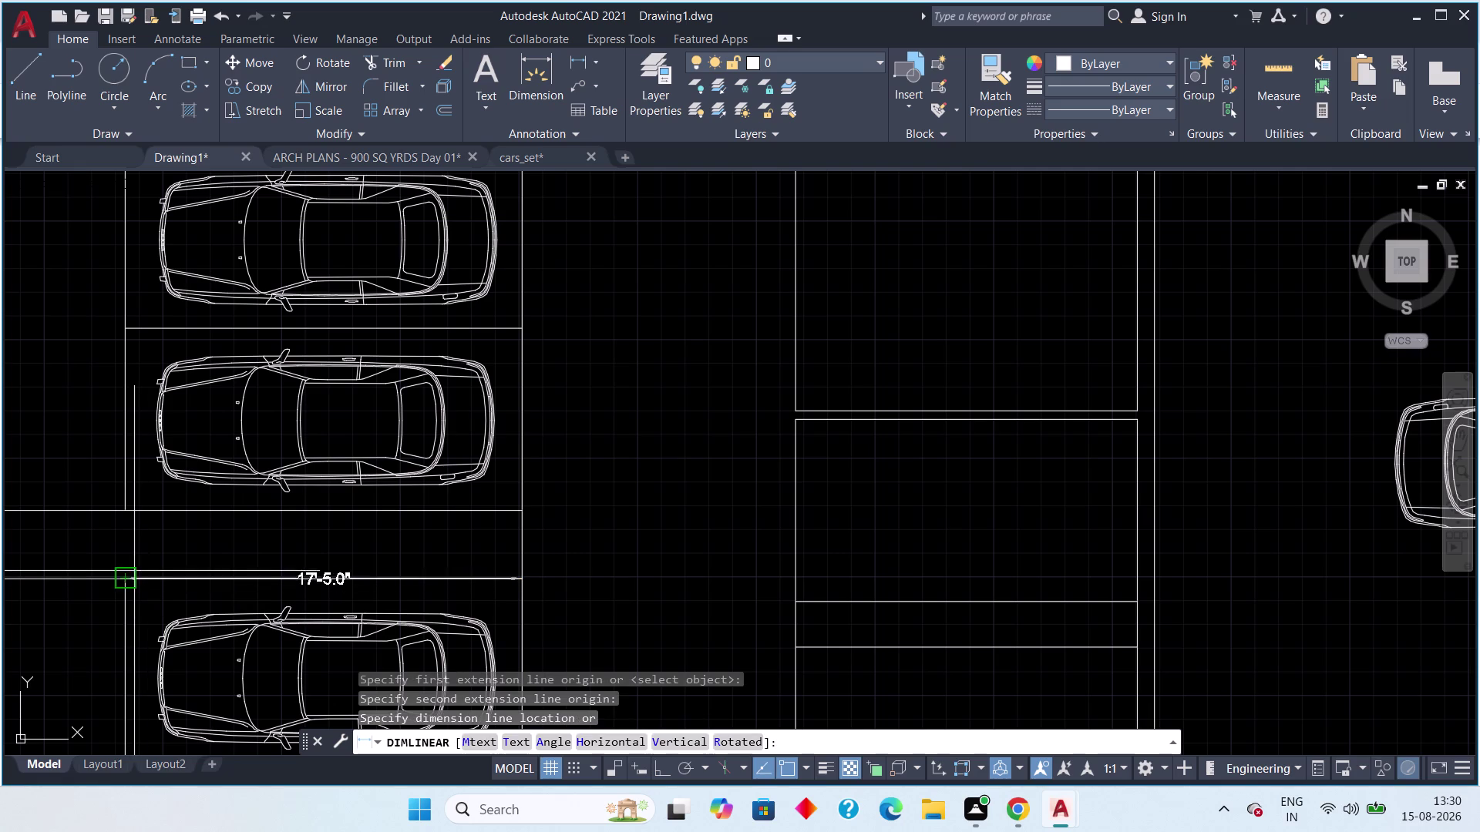
key(Escape)
scroll(down, 3)
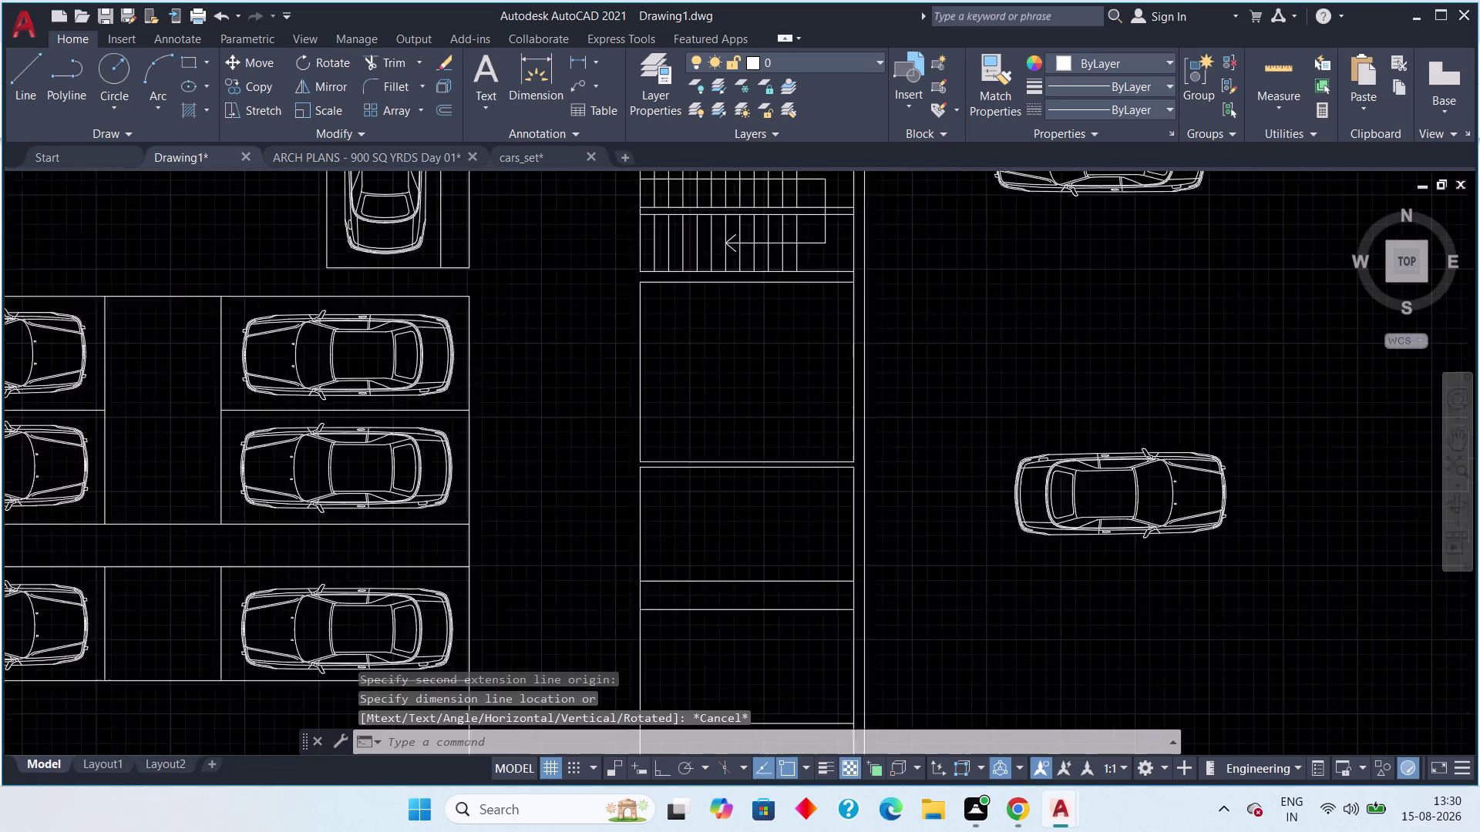
middle_drag(605, 532, 539, 509)
scroll(up, 3)
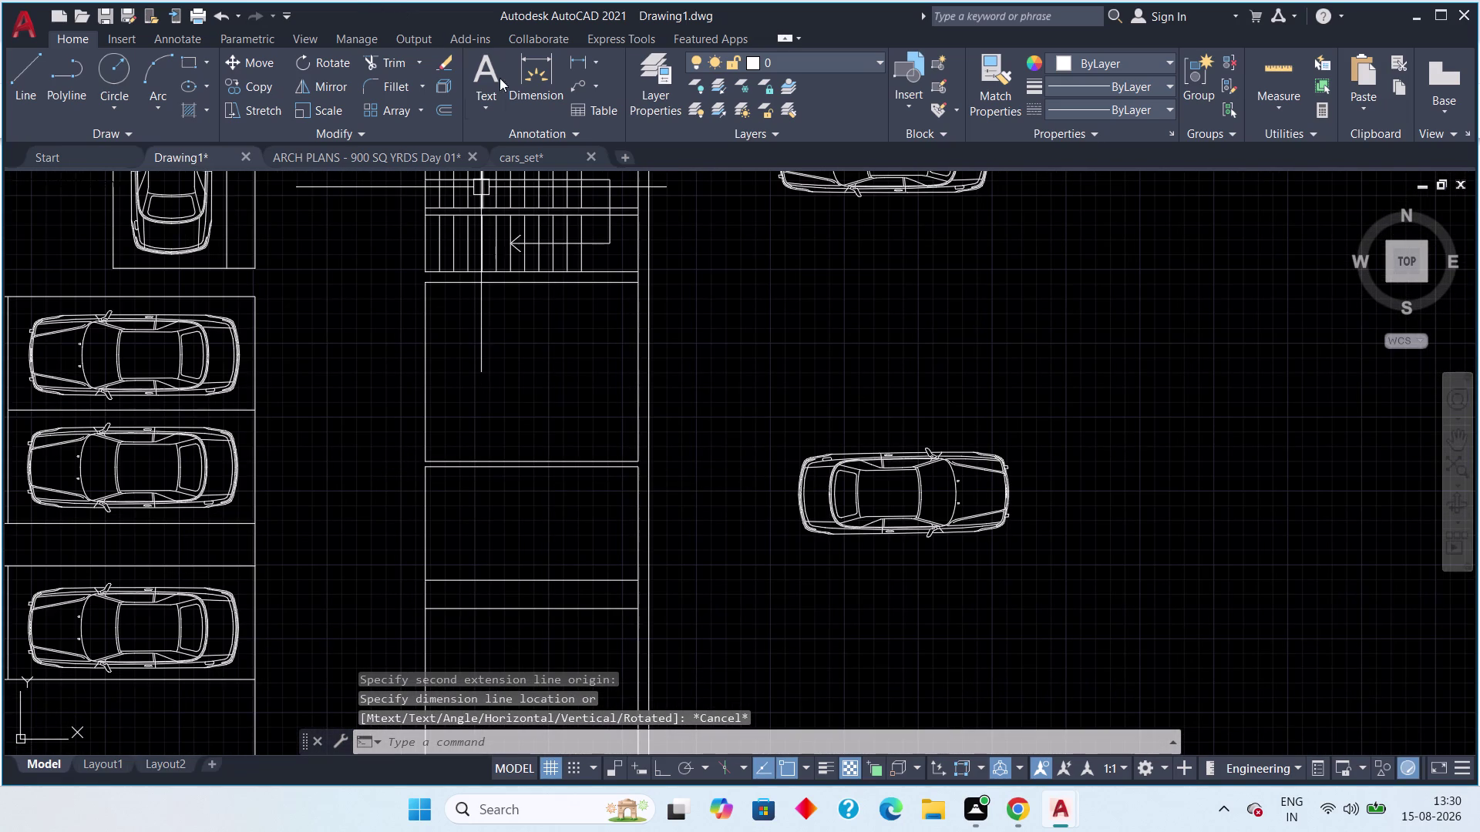
click(583, 60)
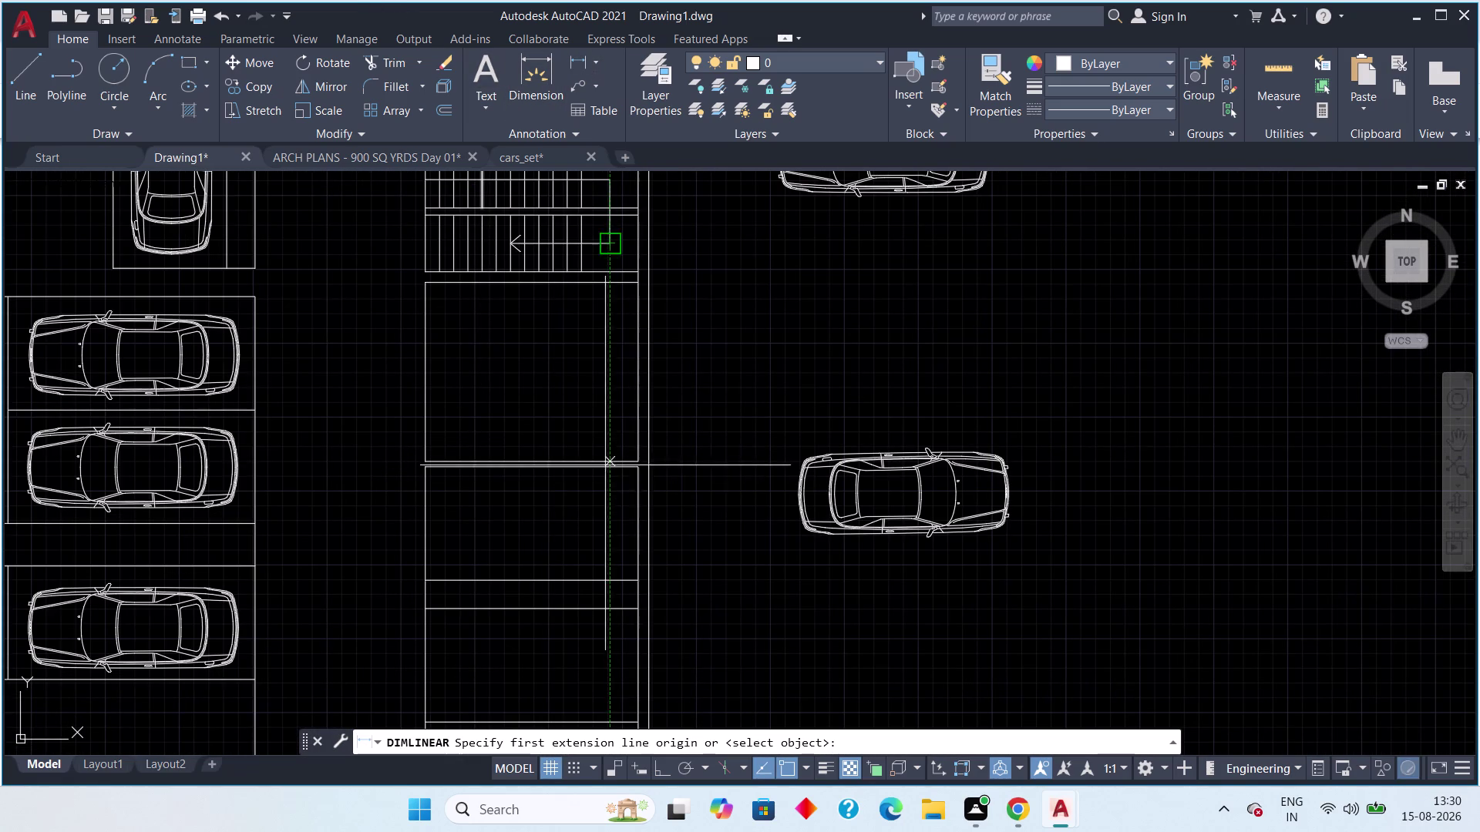
click(639, 466)
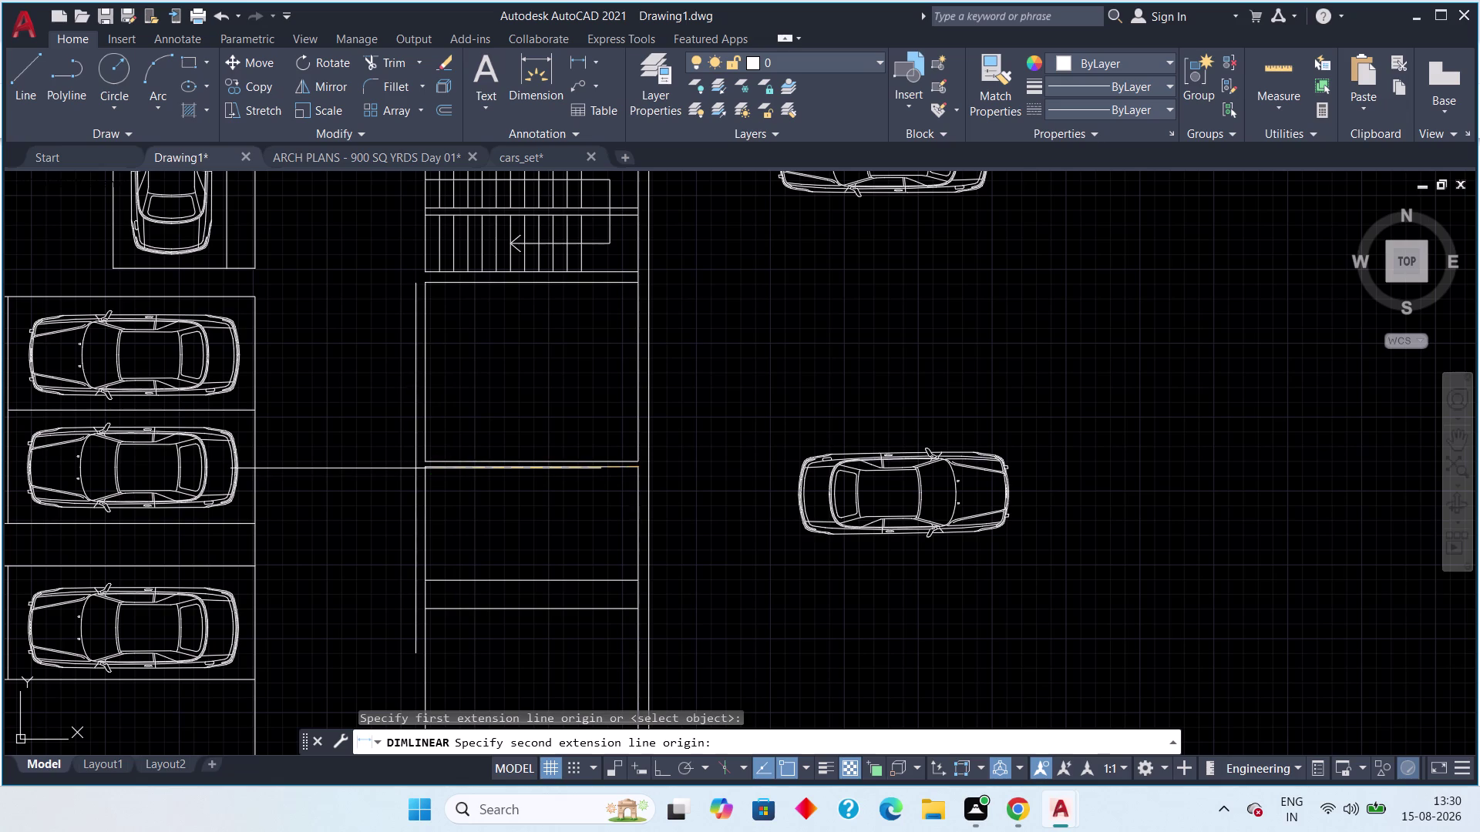
click(430, 468)
click(431, 501)
scroll(up, 3)
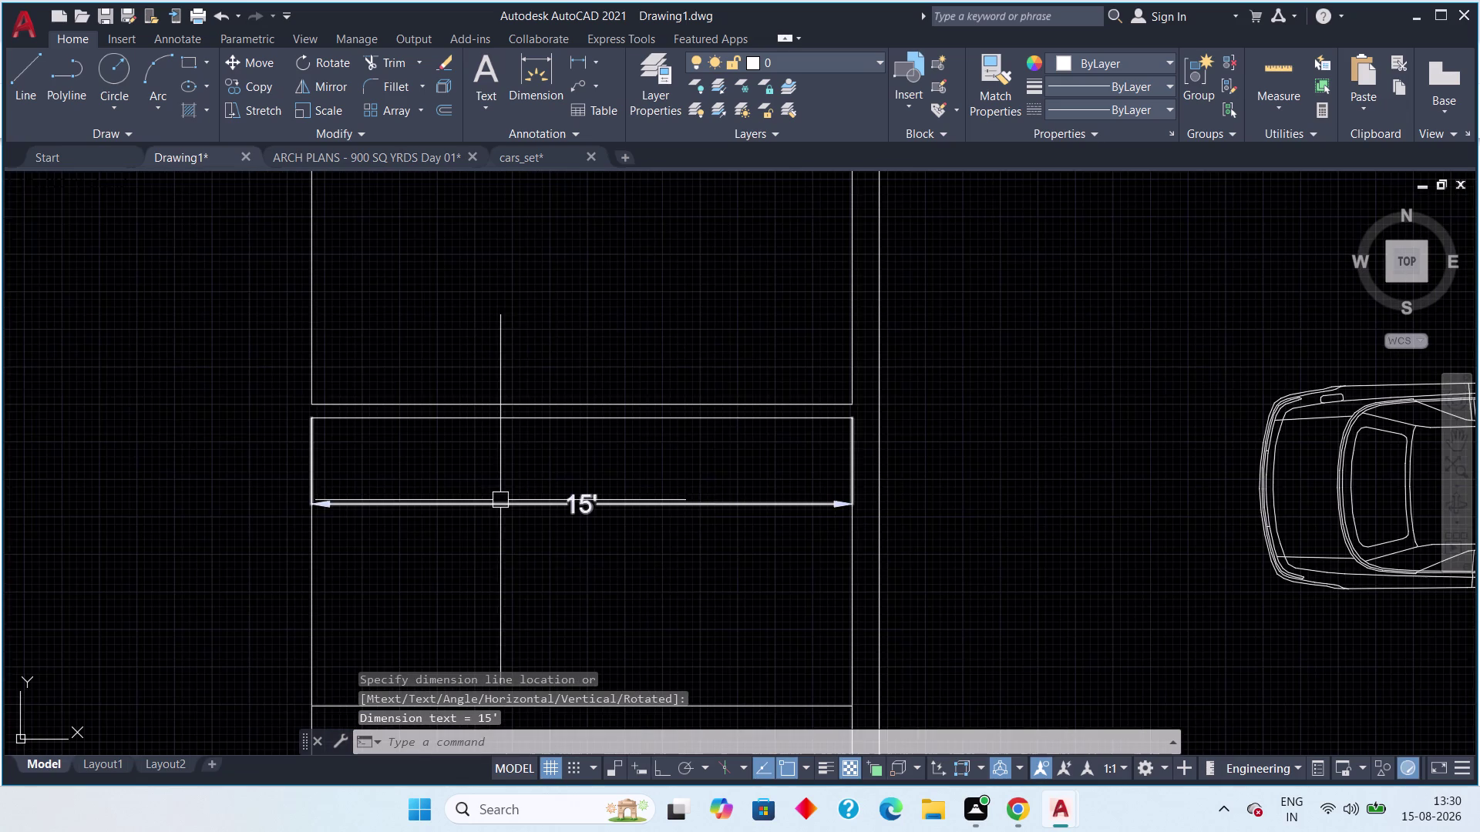
scroll(down, 3)
middle_drag(528, 540, 527, 472)
key(Escape)
drag(578, 428, 553, 444)
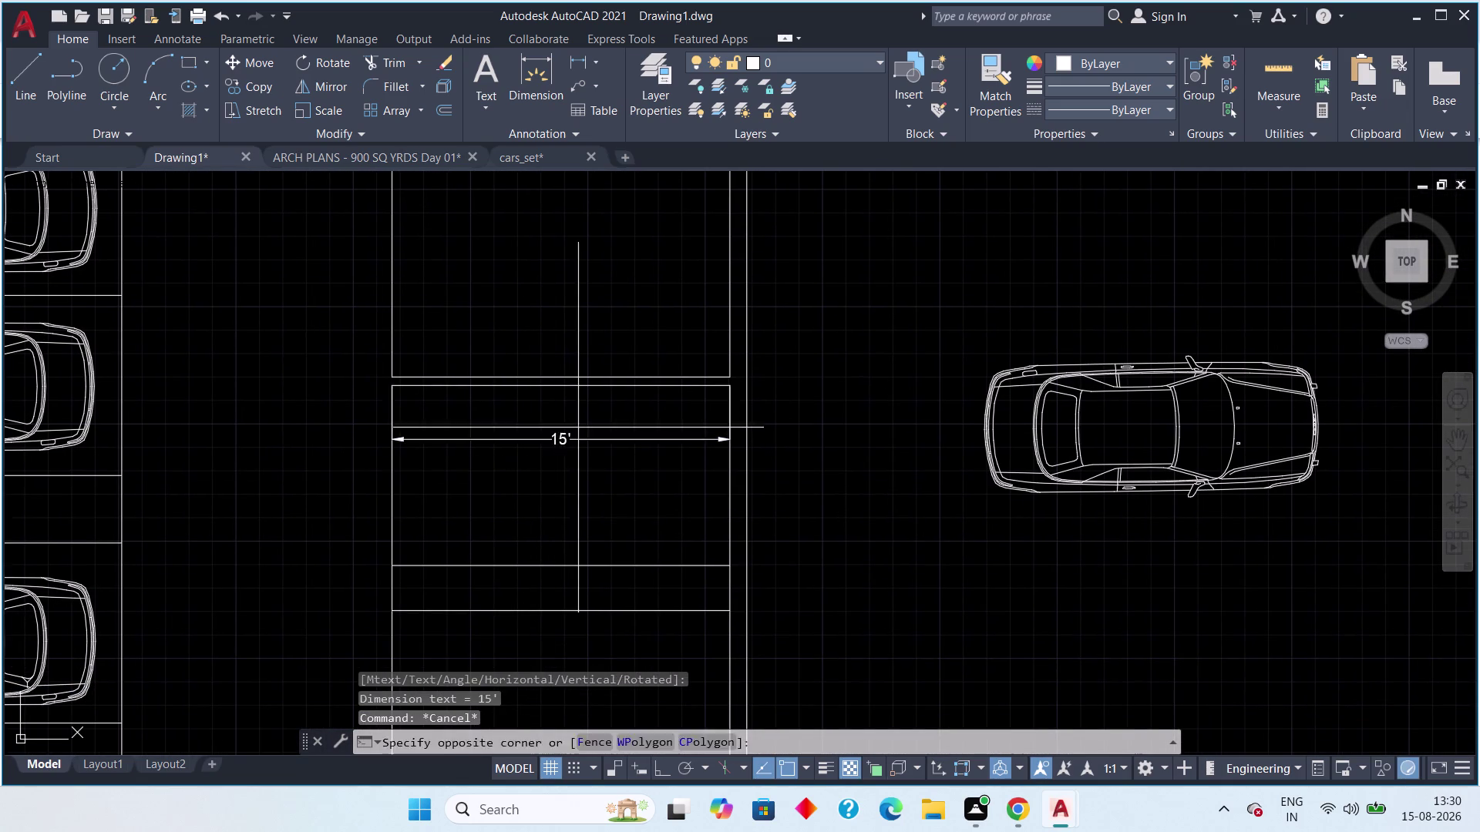
click(490, 498)
key(Delete)
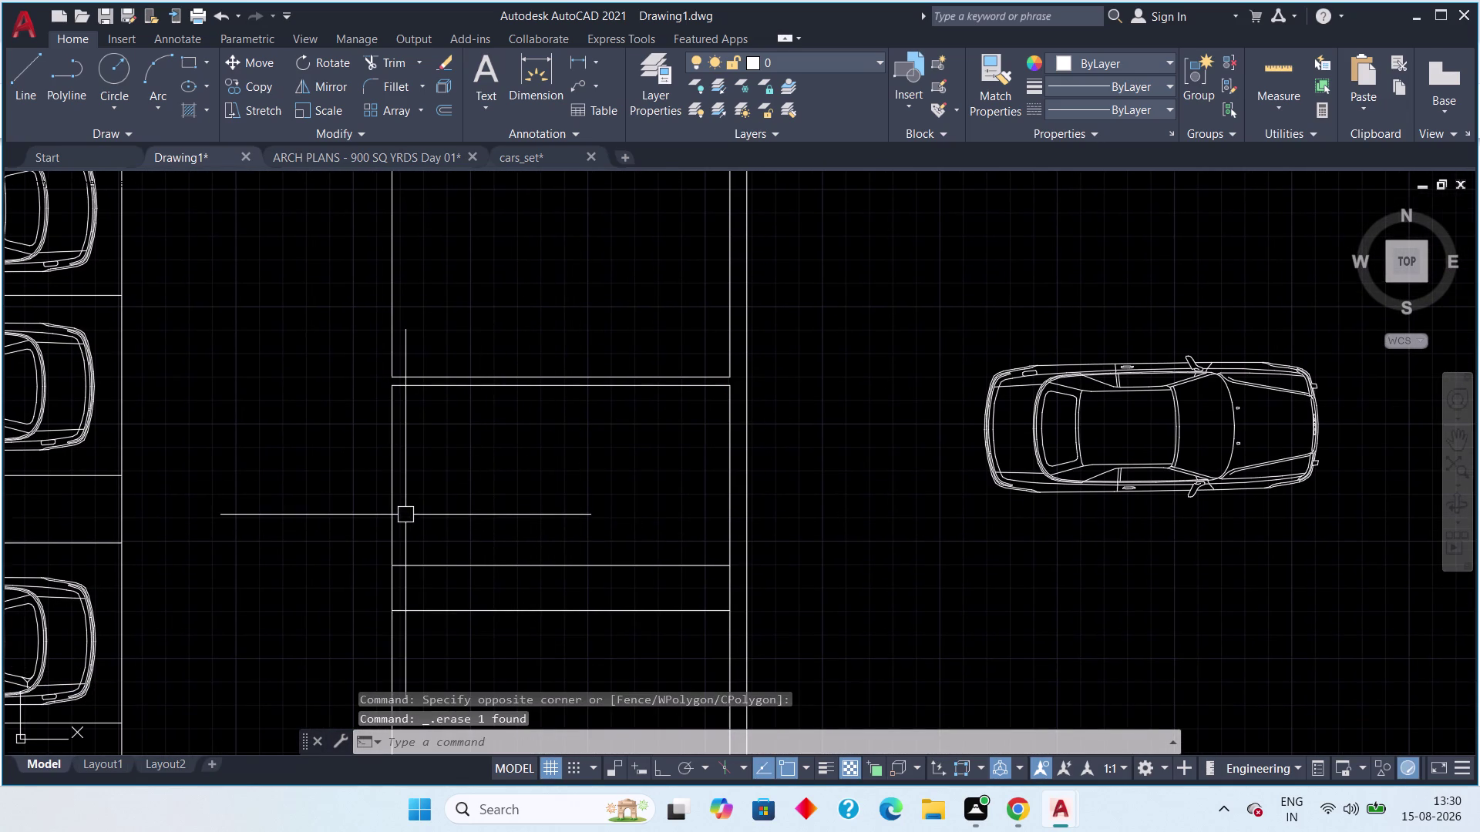
scroll(down, 3)
scroll(down, 3)
middle_drag(440, 504, 463, 501)
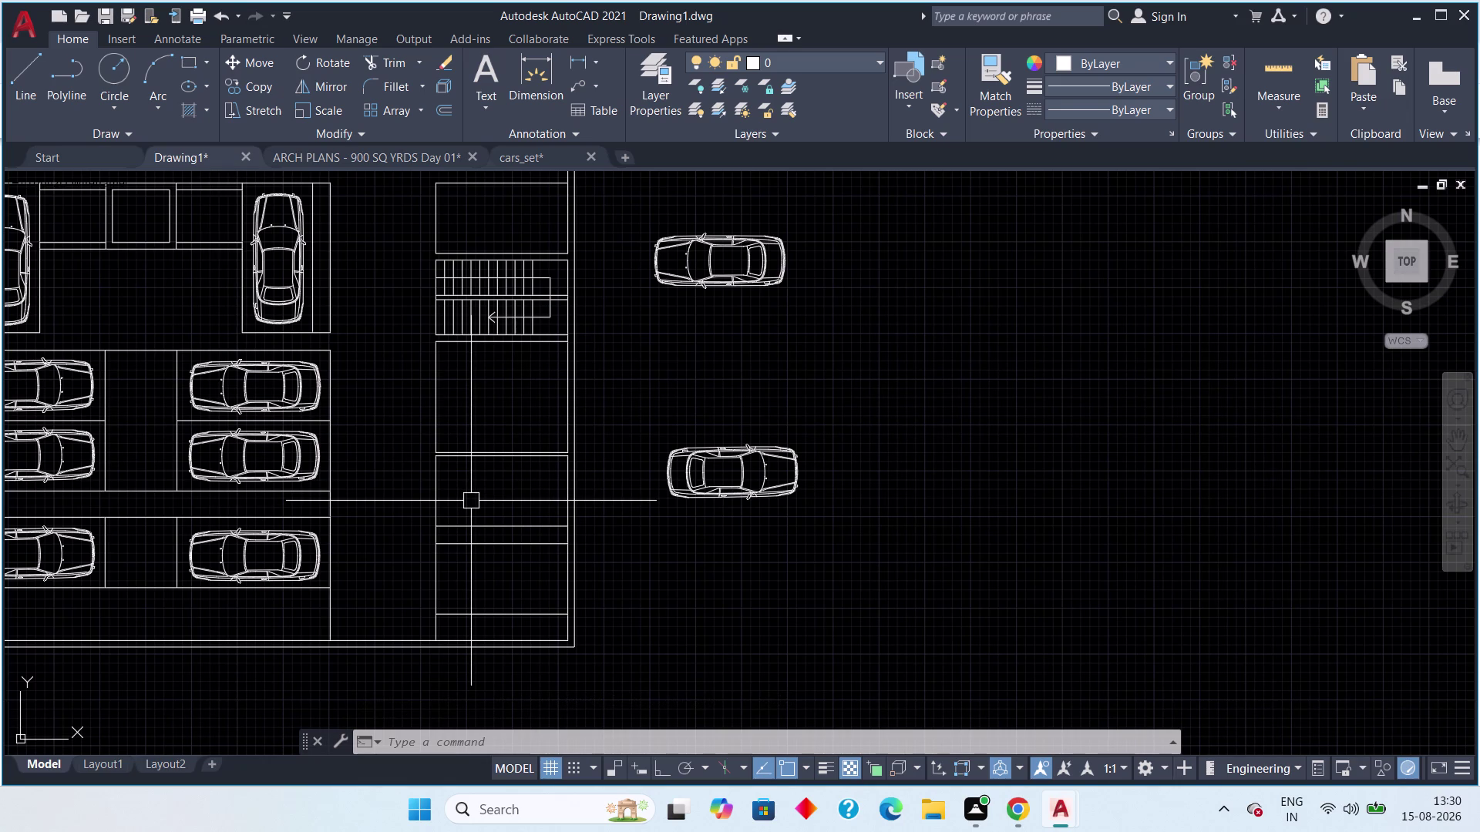
scroll(down, 3)
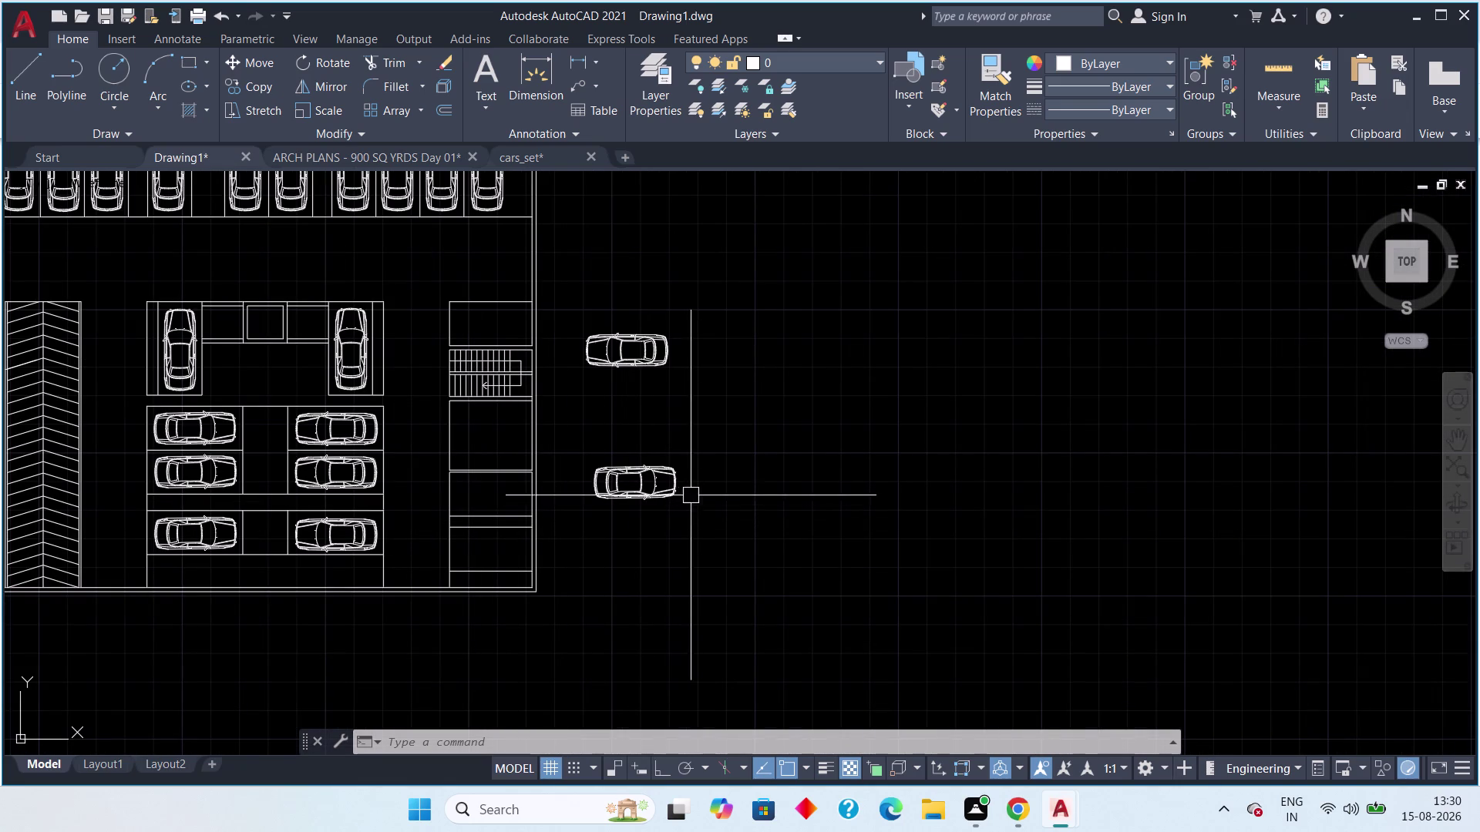
Select the lower spare car, recovering from an oversized selection and a mistyped command.
middle_drag(710, 487, 769, 506)
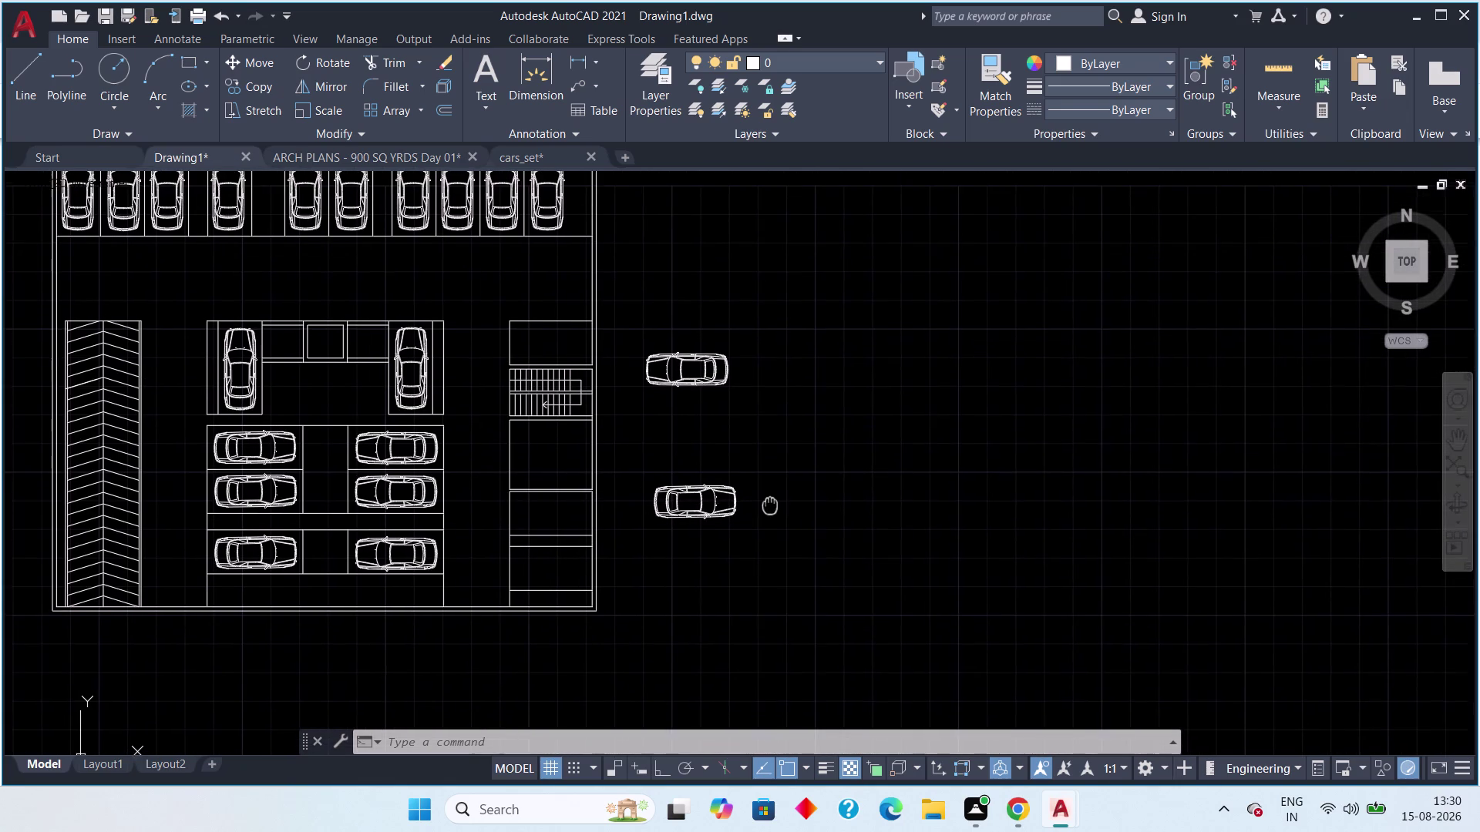
middle_drag(770, 505, 744, 479)
drag(752, 424, 669, 477)
click(560, 558)
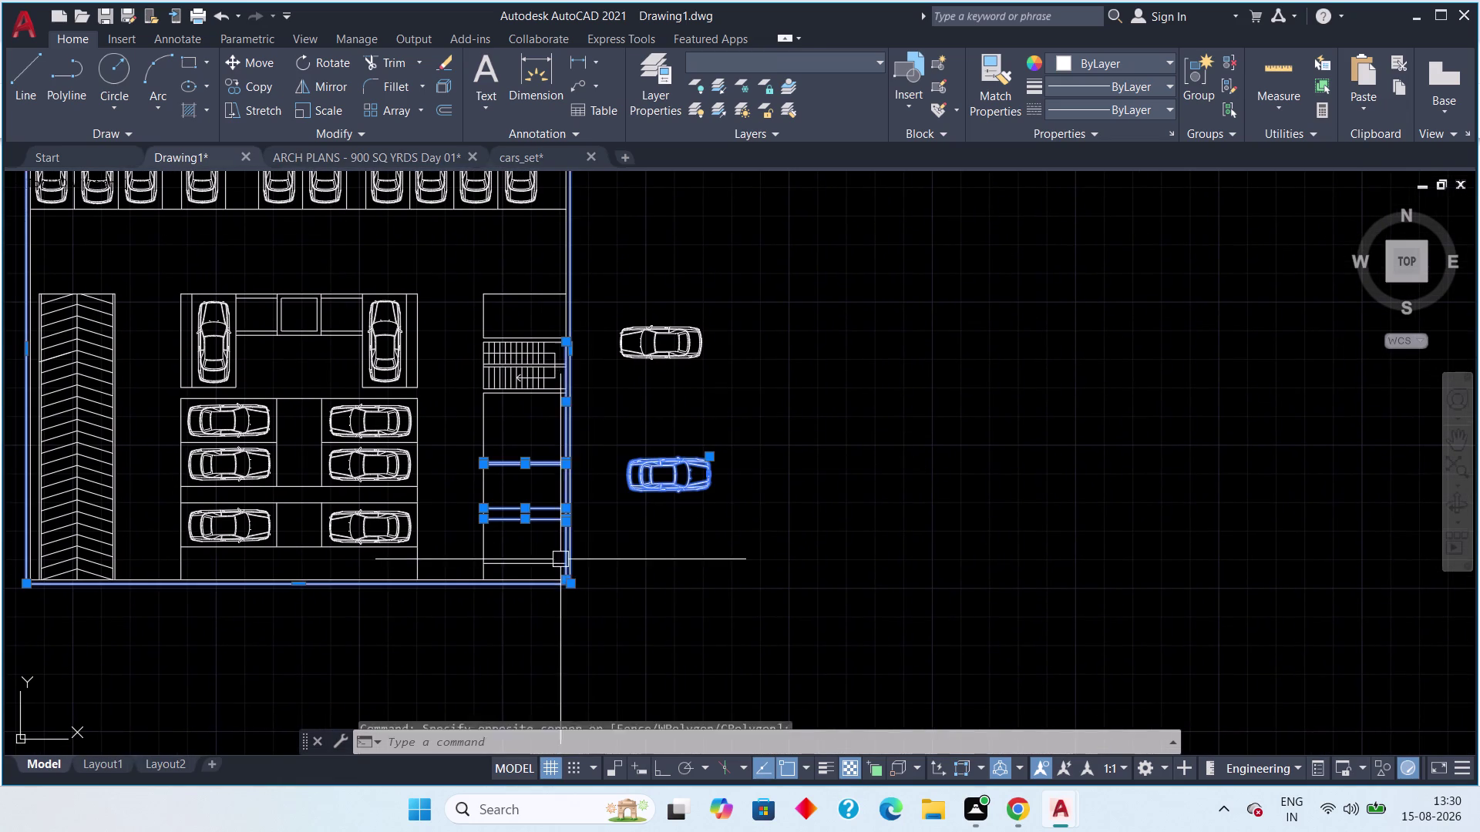
key(Escape)
drag(724, 413, 695, 448)
click(625, 518)
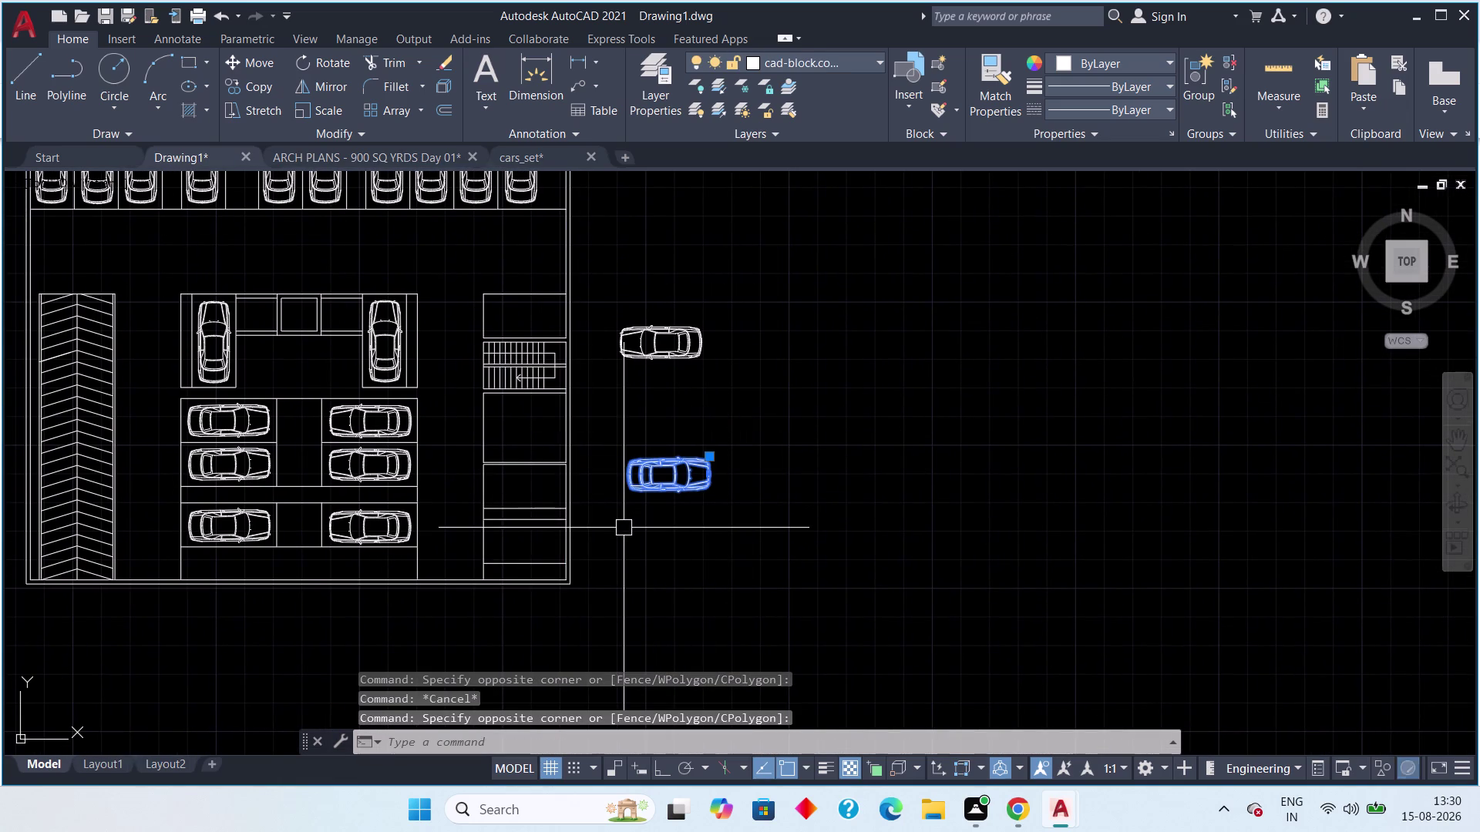
key(s)
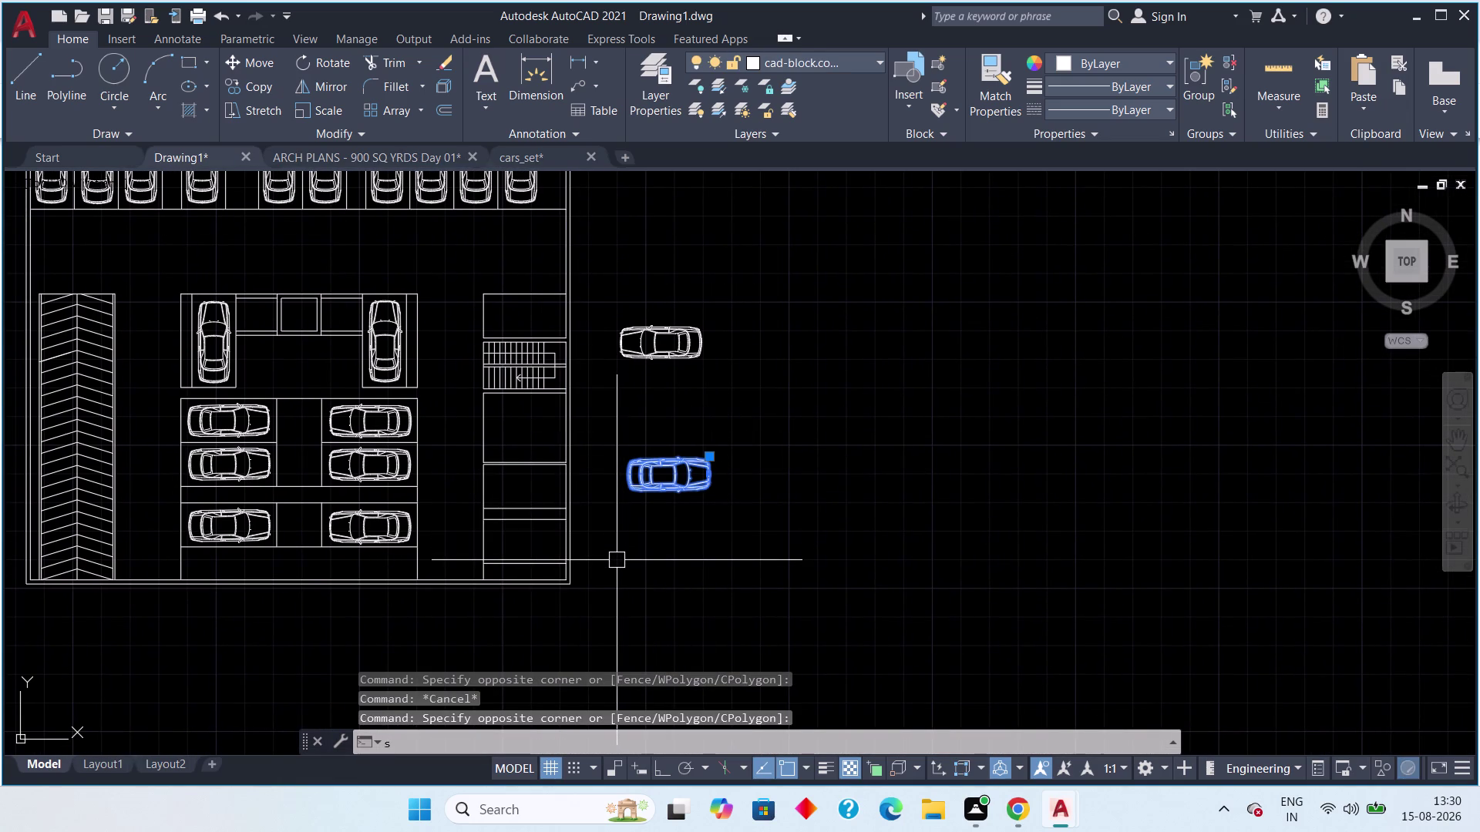
key(Escape)
drag(730, 446, 712, 459)
click(627, 514)
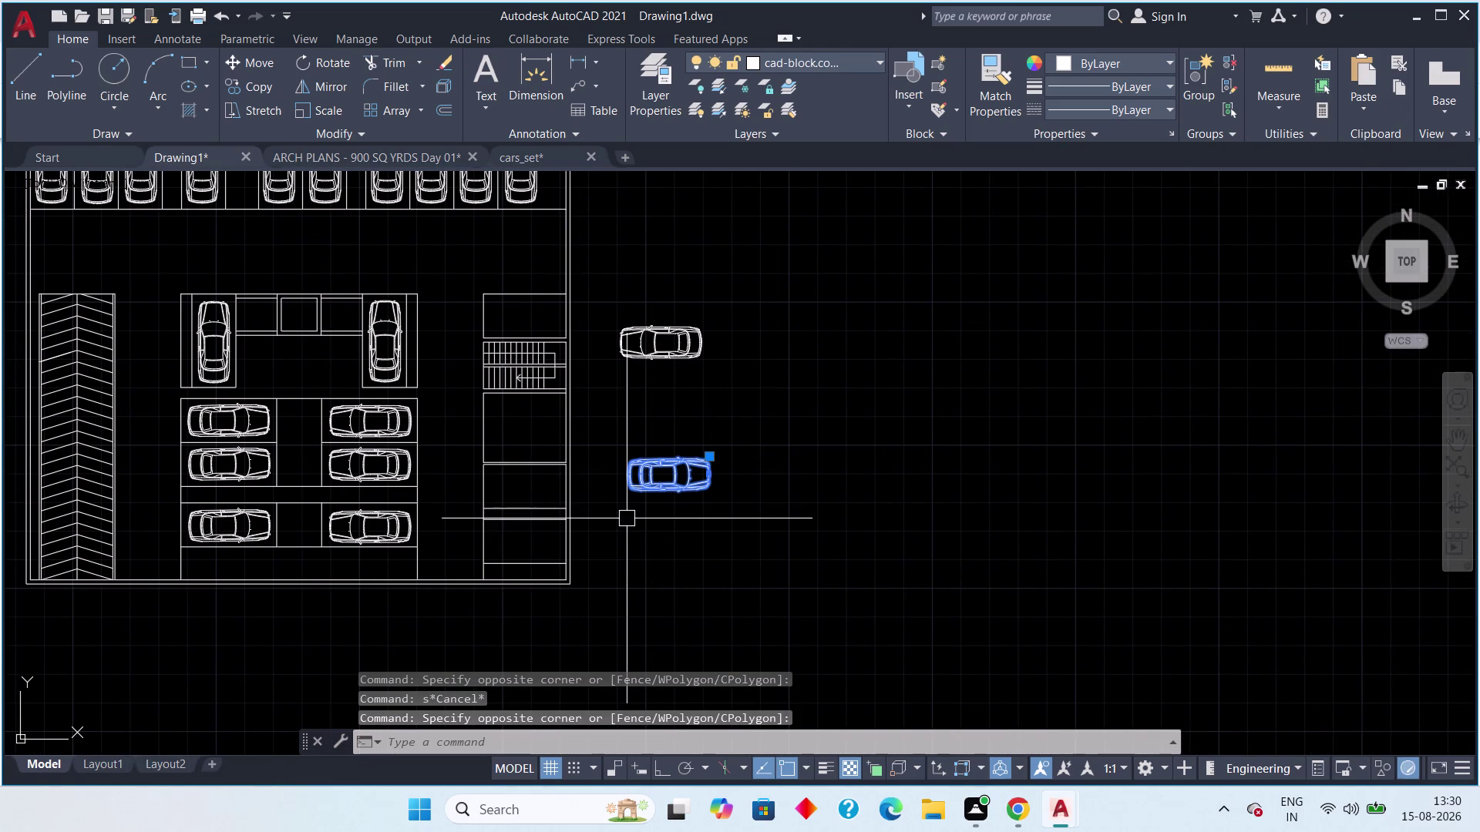
Copy the spare car into the lower bay of the stair column.
key(c)
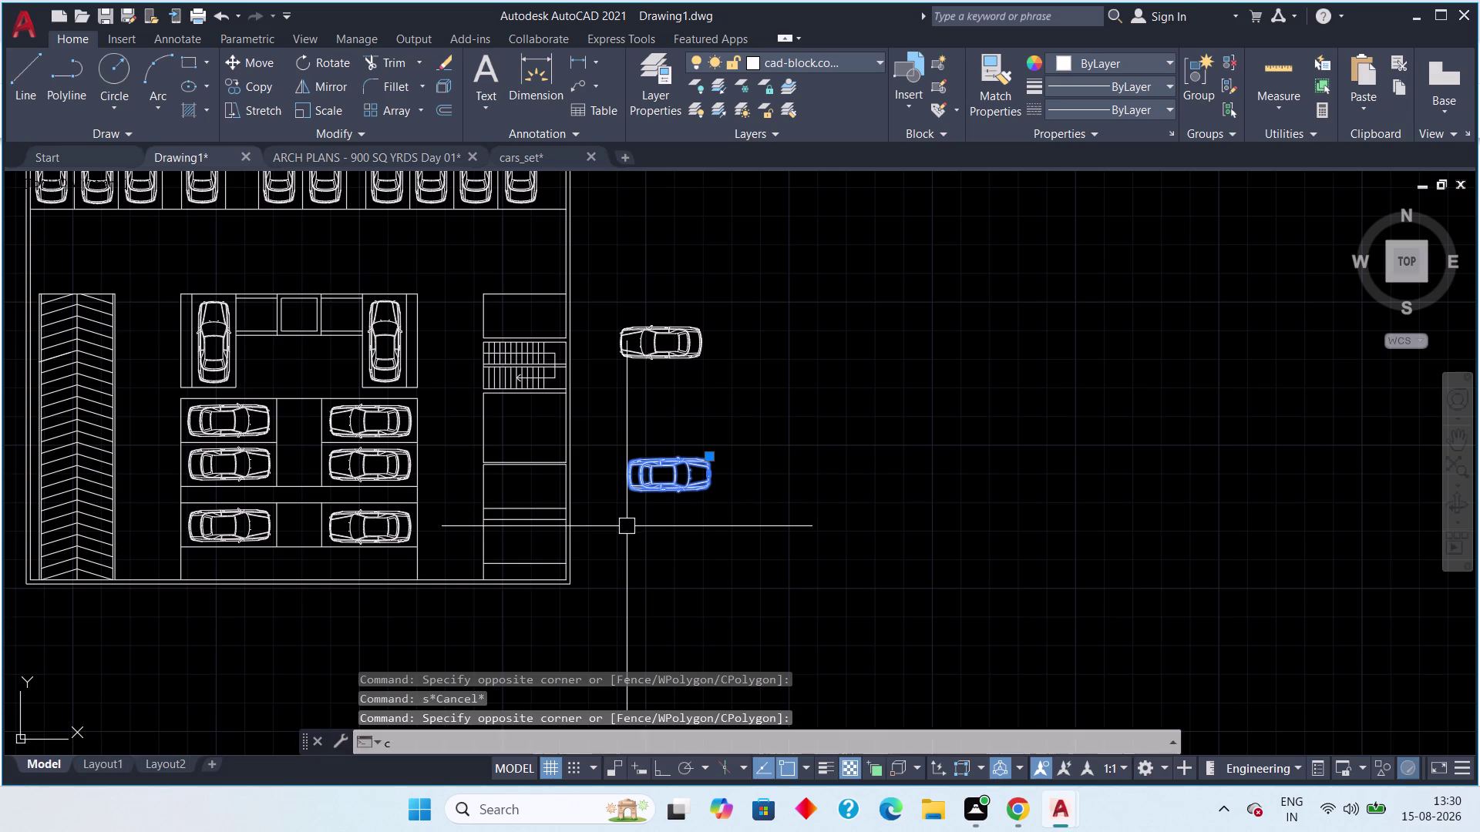
key(o)
key(space)
drag(644, 485, 639, 493)
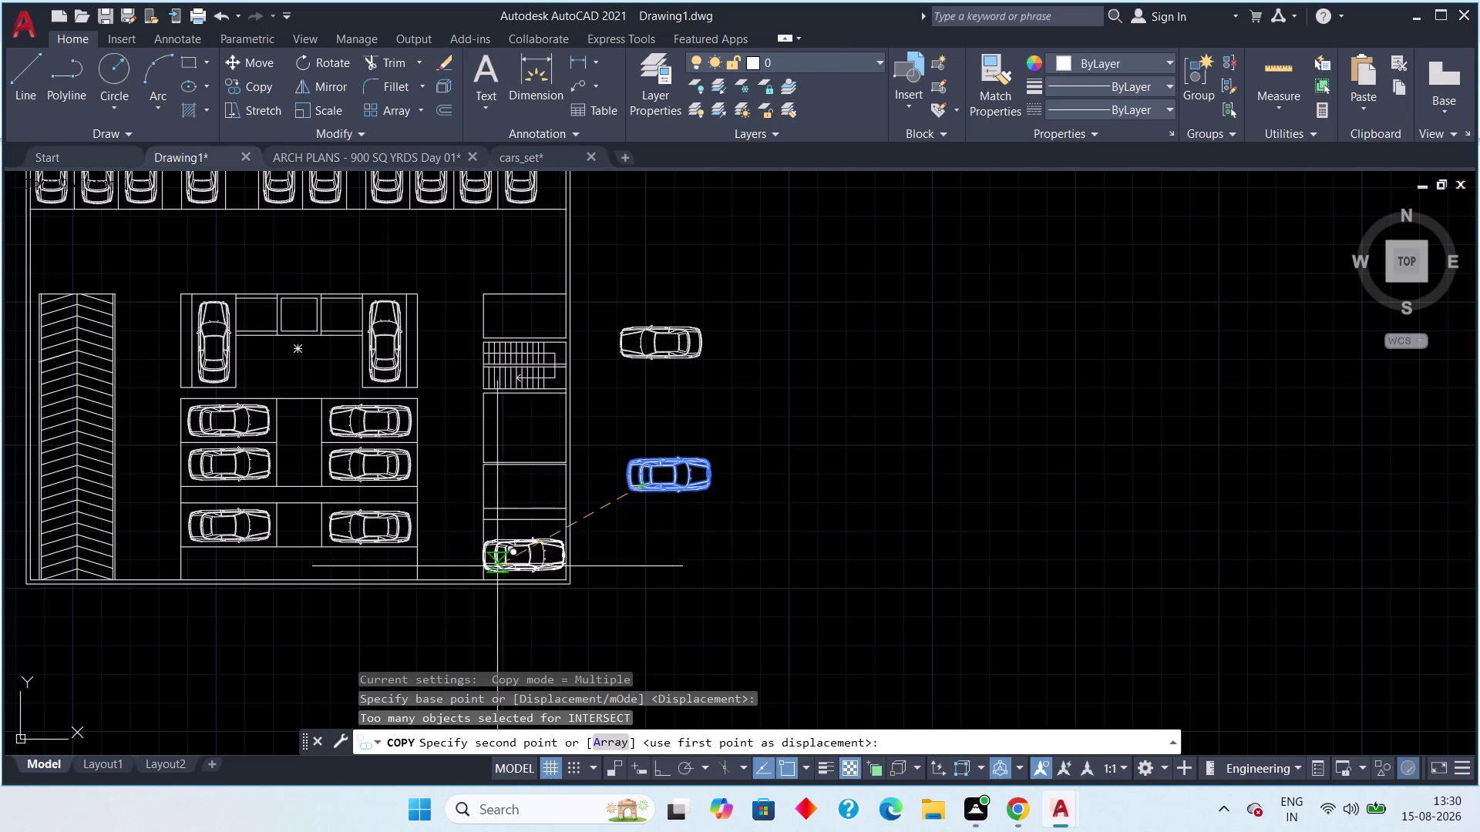
scroll(up, 3)
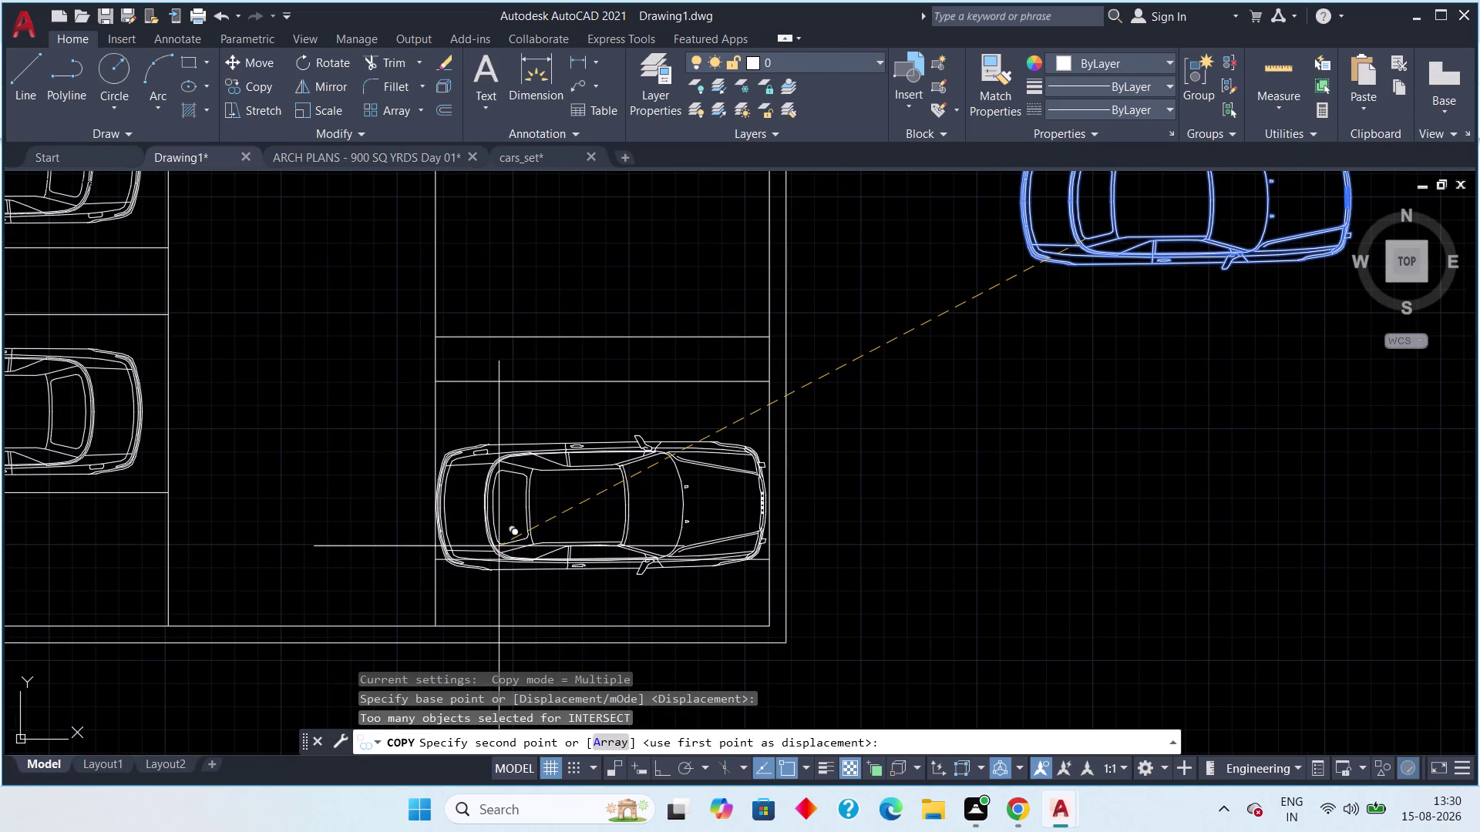
click(499, 546)
key(Escape)
key(Escape)
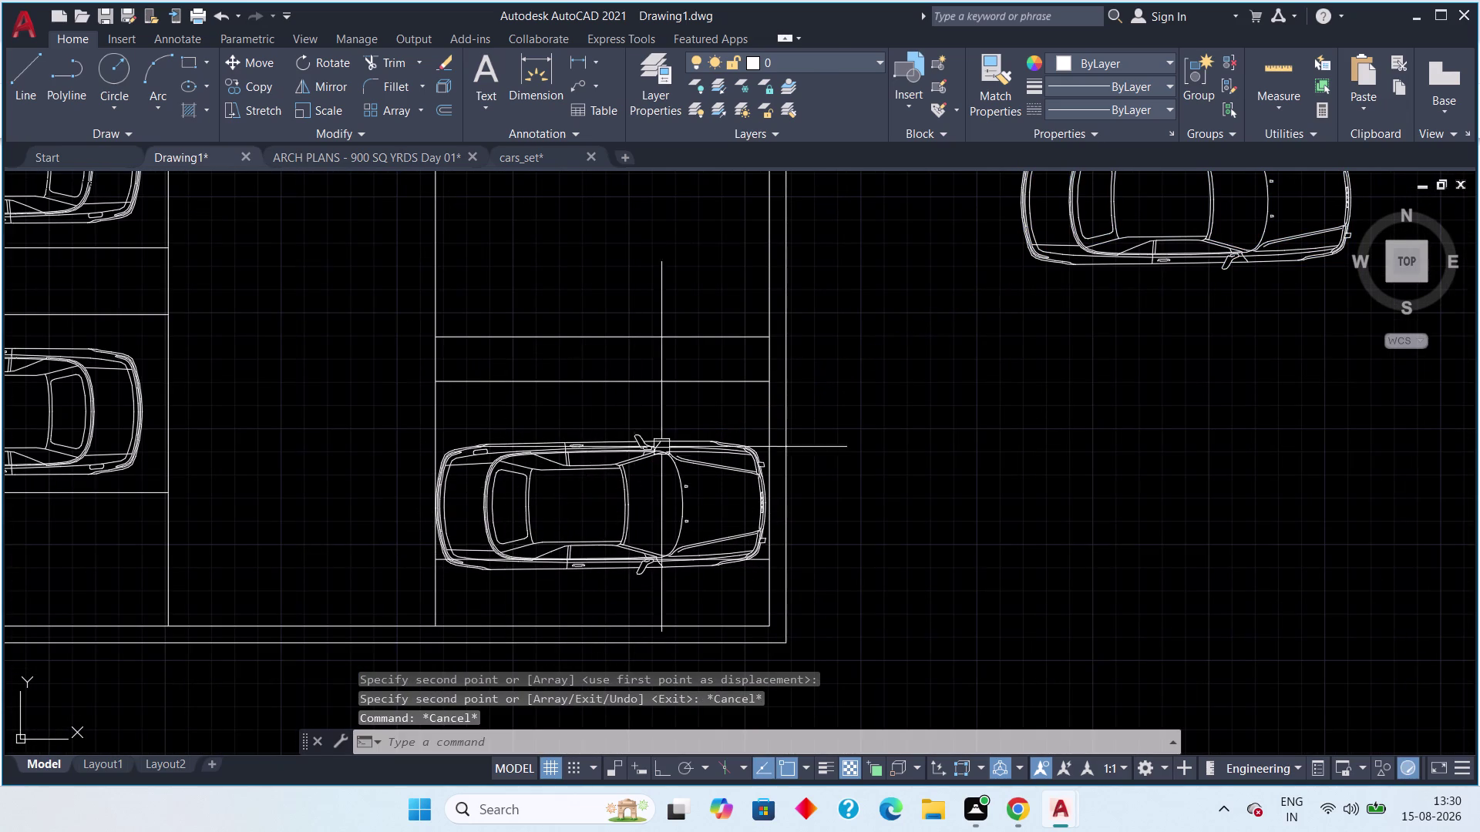
Start scaling the new car, cancel SCALE, and reselect the car in its bay.
click(668, 416)
click(626, 468)
key(s)
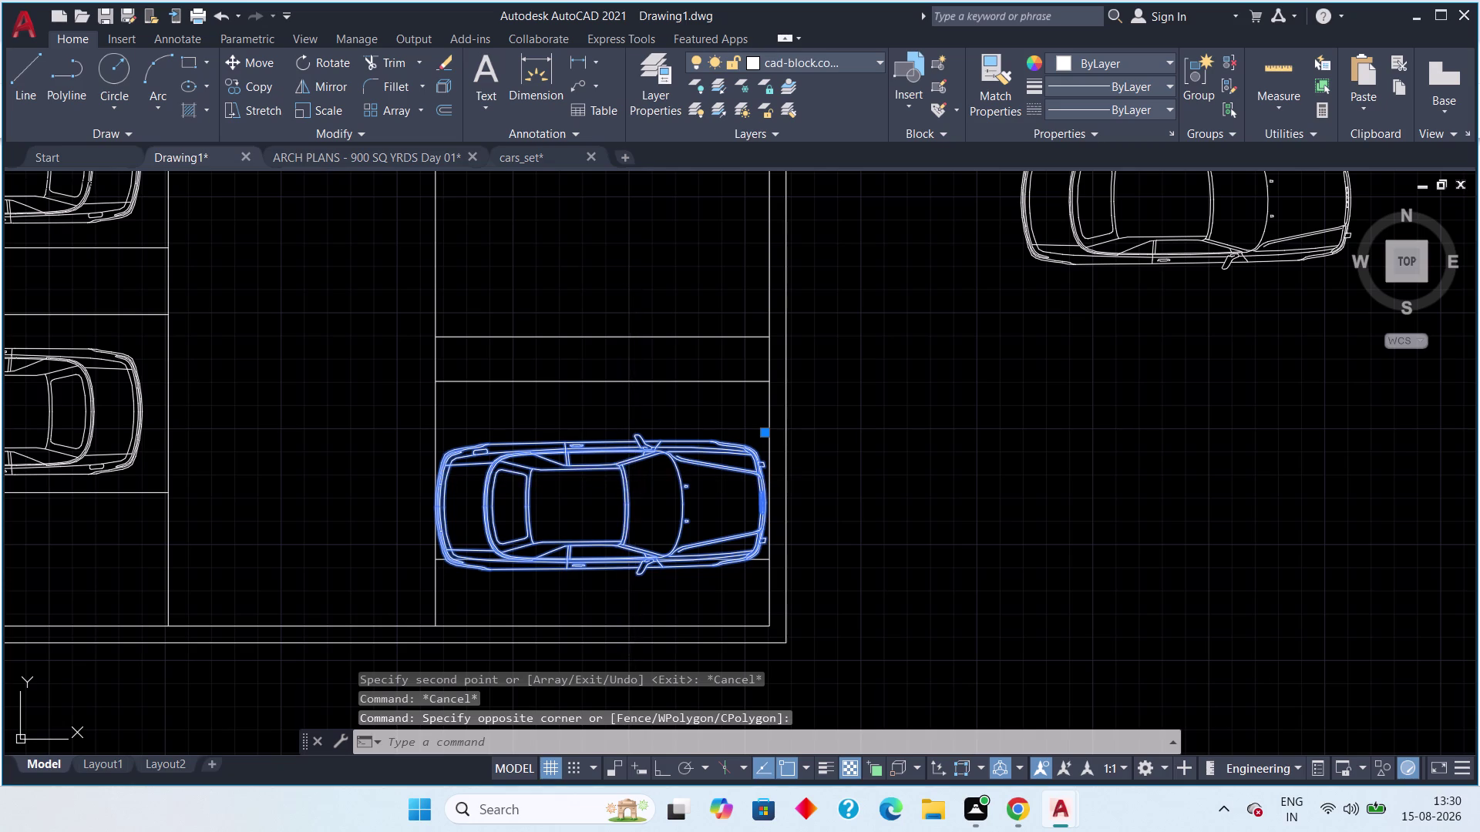
key(c)
key(space)
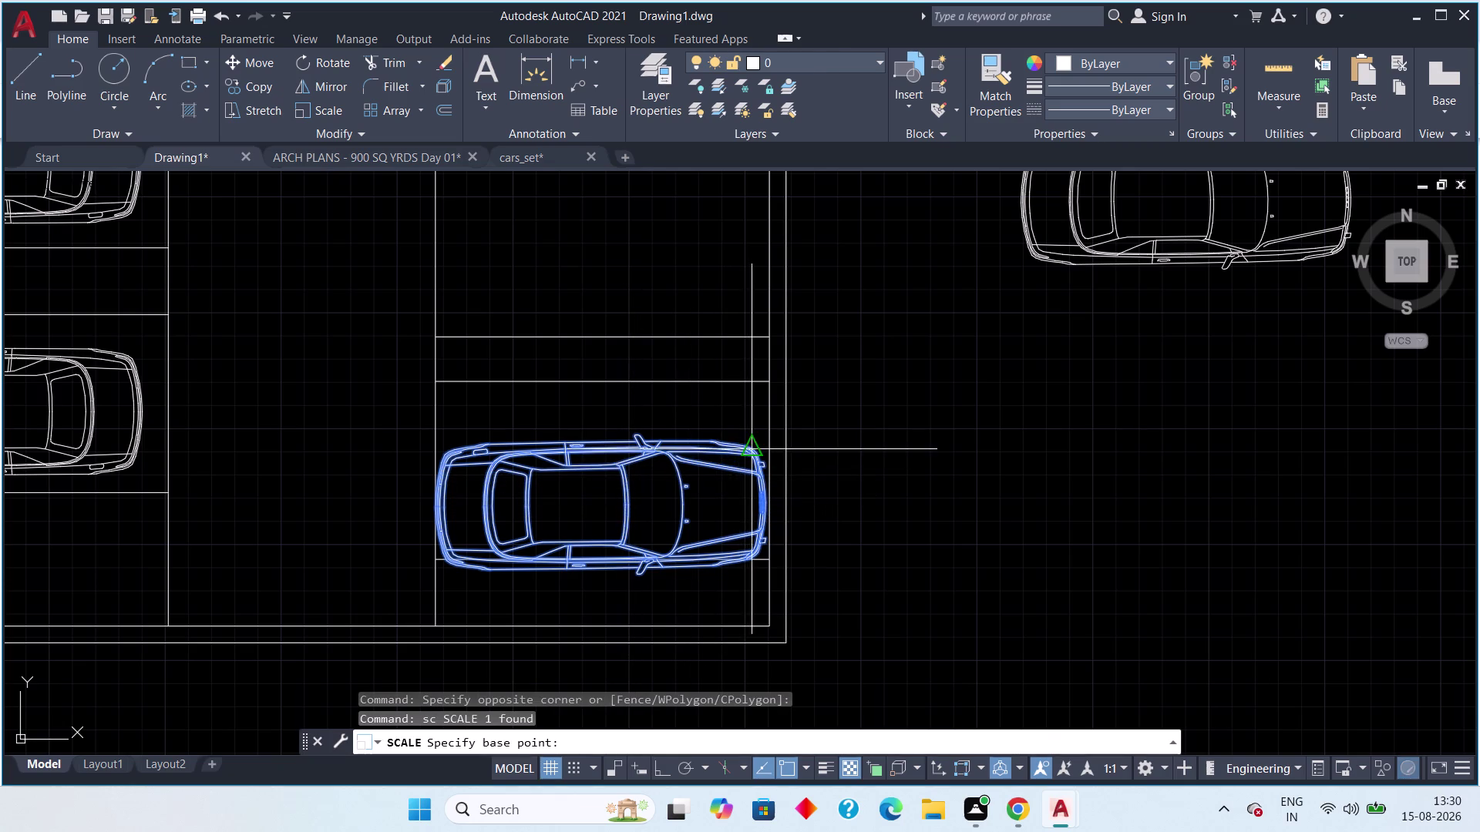
click(751, 448)
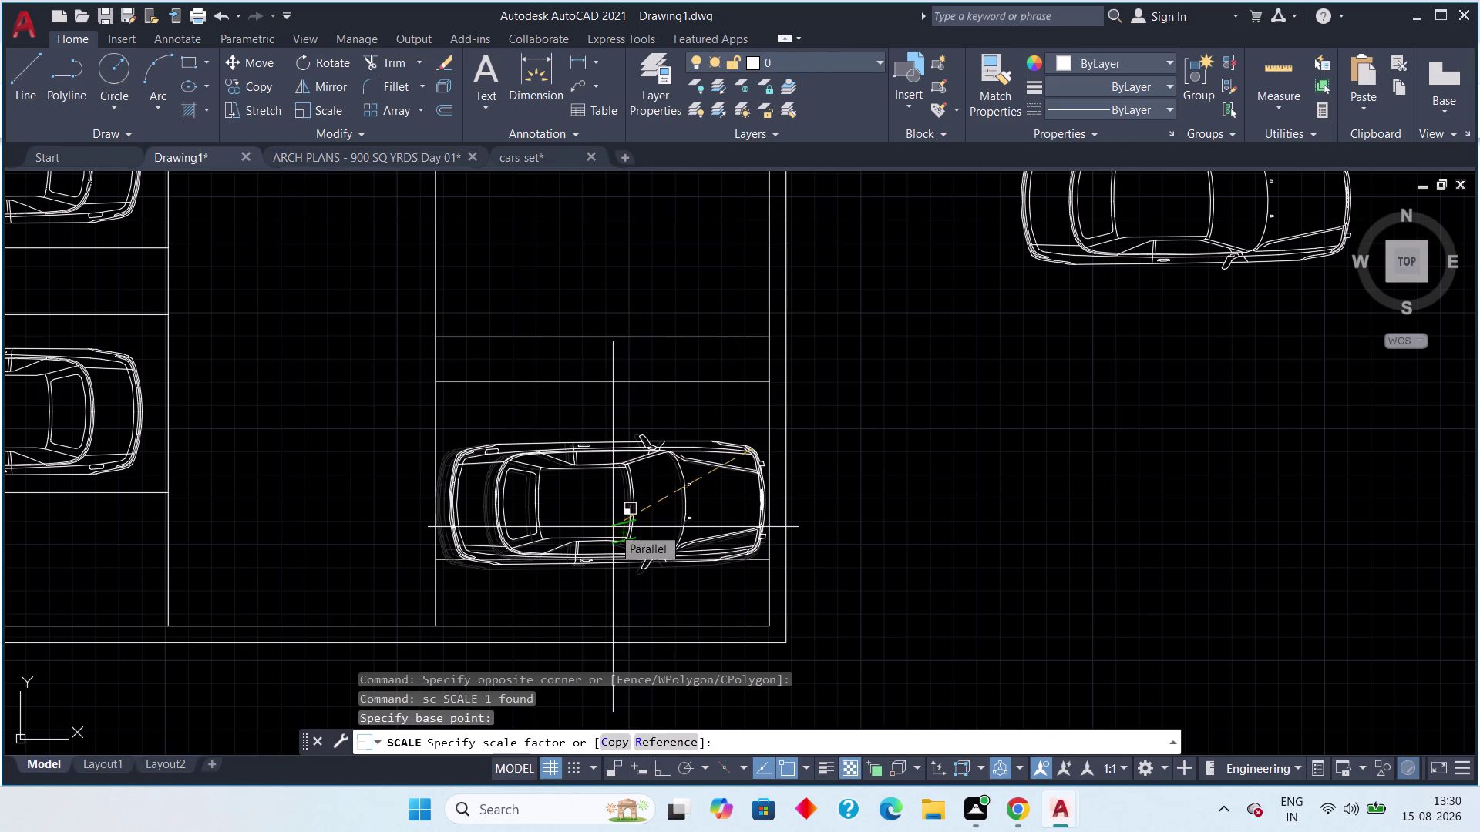
click(613, 528)
key(Escape)
drag(691, 414, 689, 414)
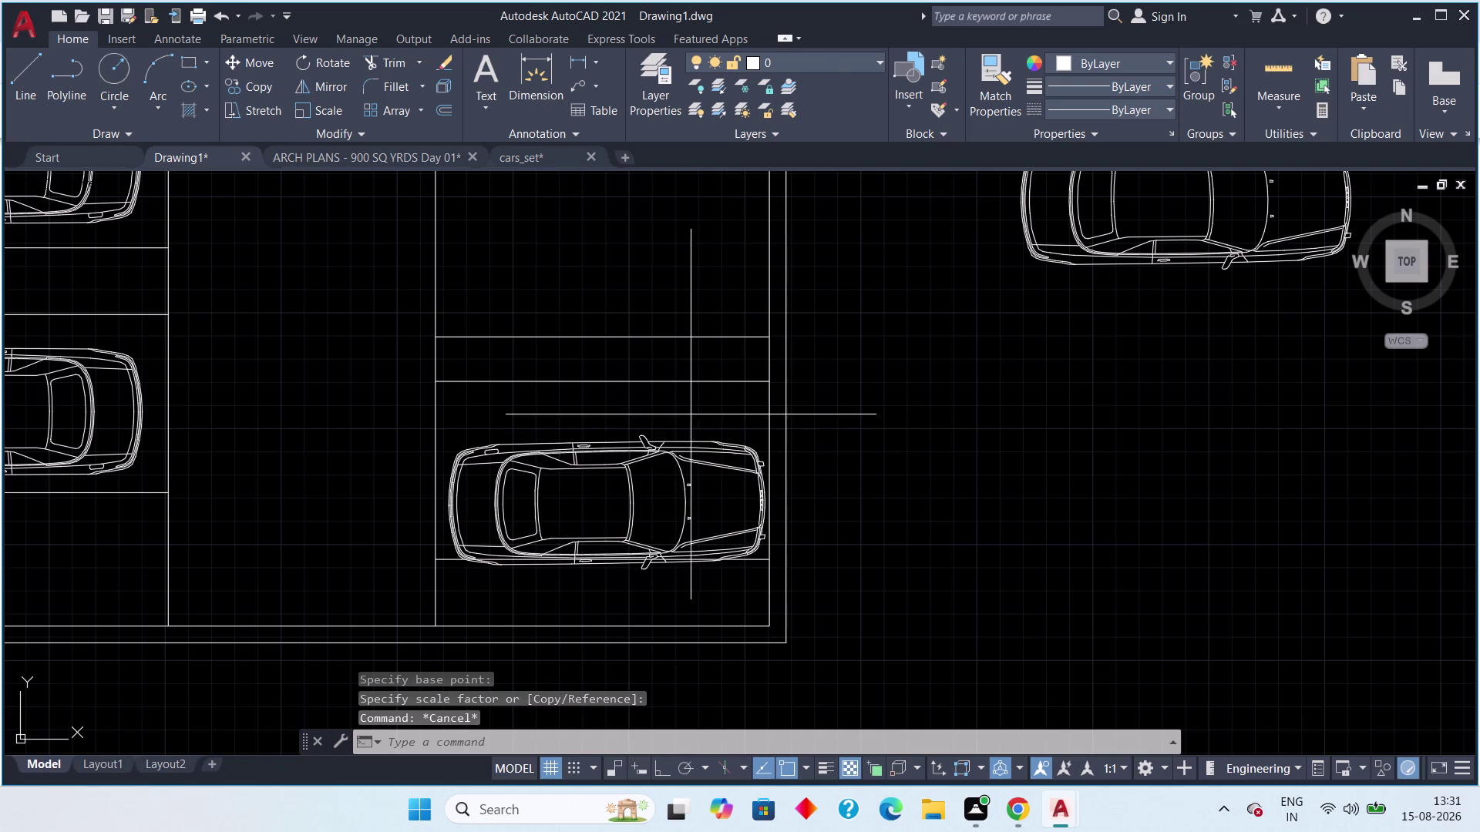
drag(689, 414, 665, 436)
click(629, 471)
Move the car to centre it in its lower bay.
key(m)
key(space)
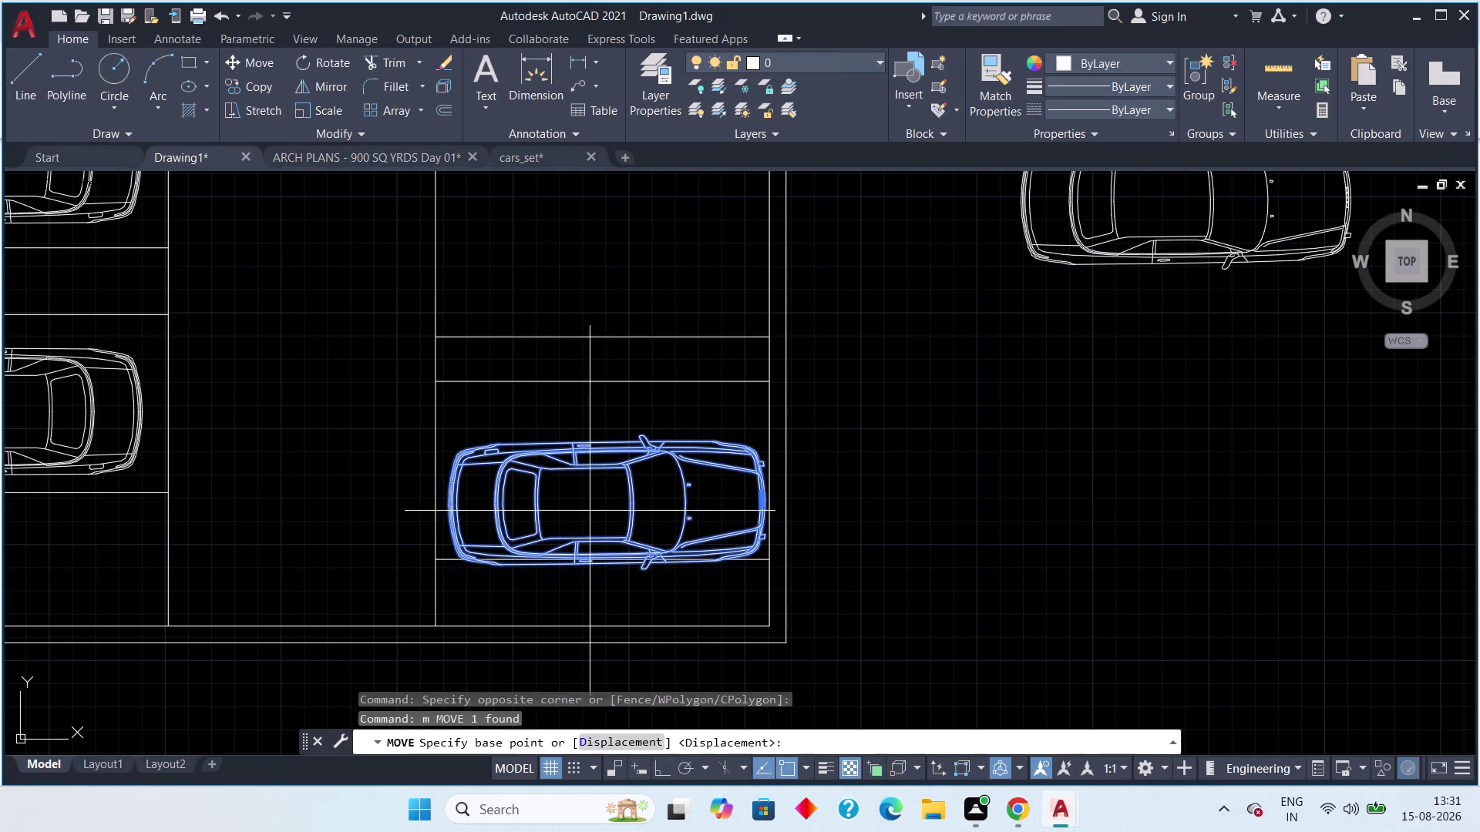
click(587, 509)
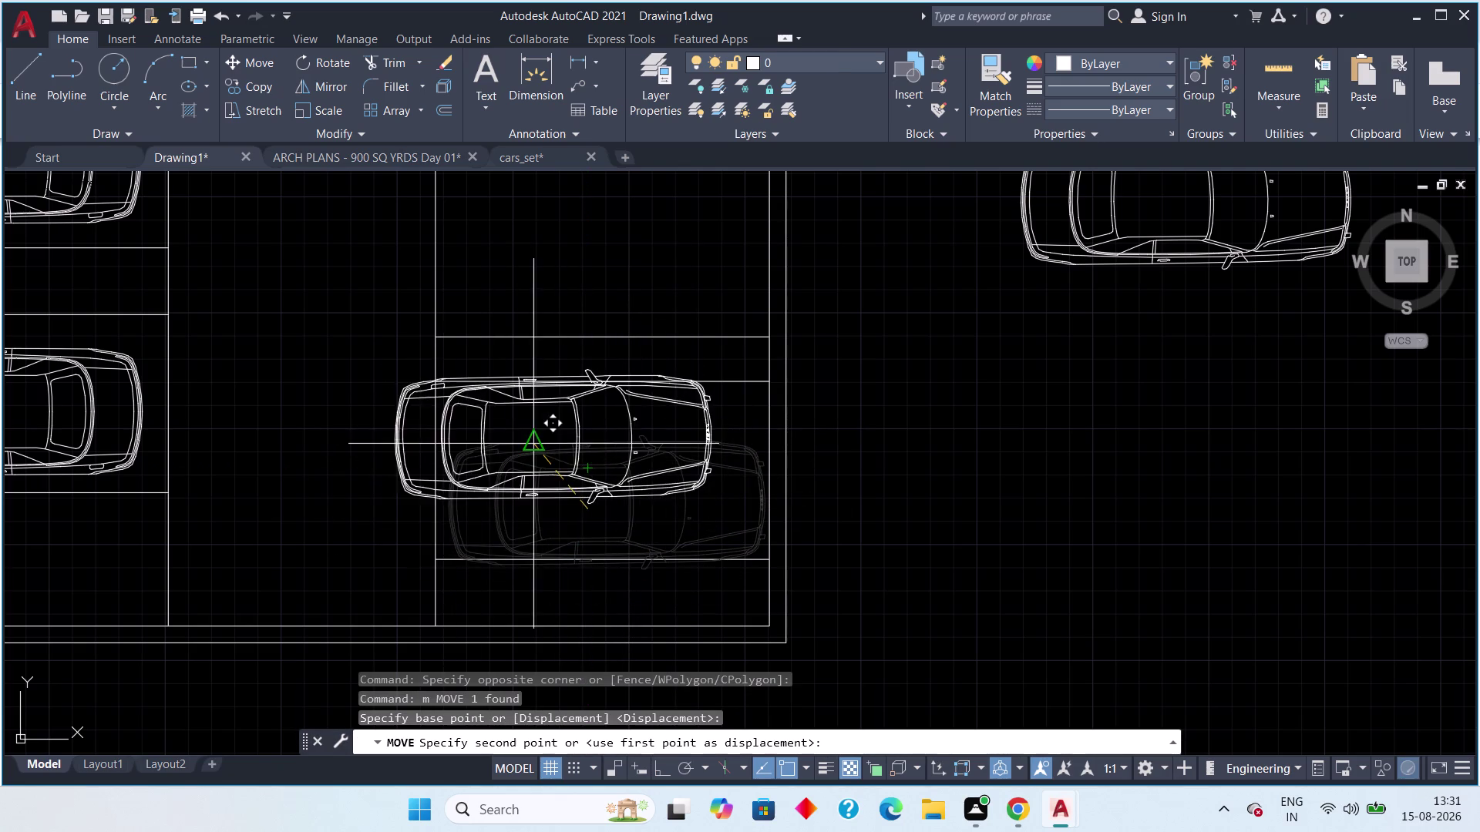
scroll(up, 3)
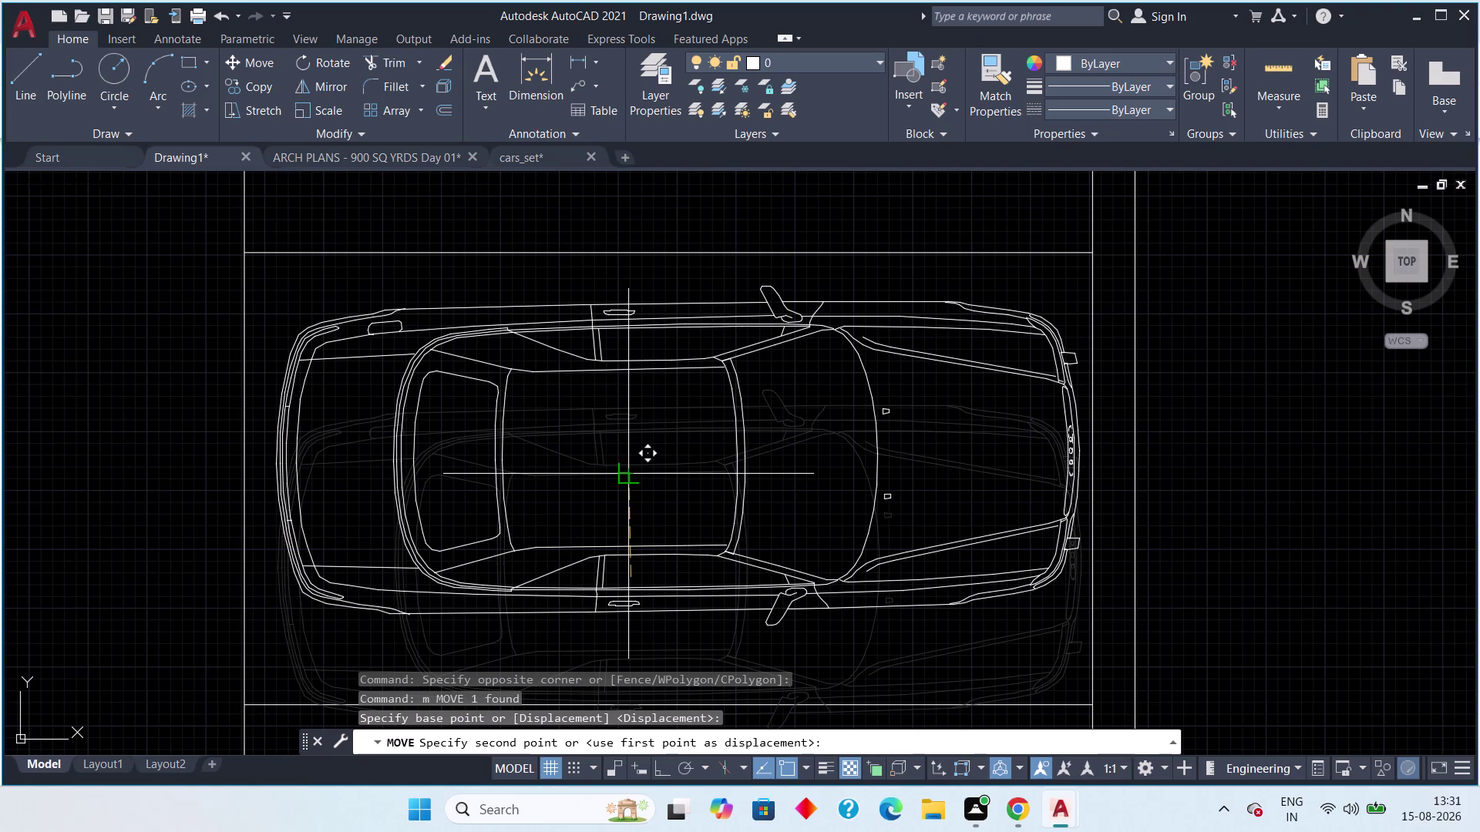
click(621, 477)
scroll(down, 3)
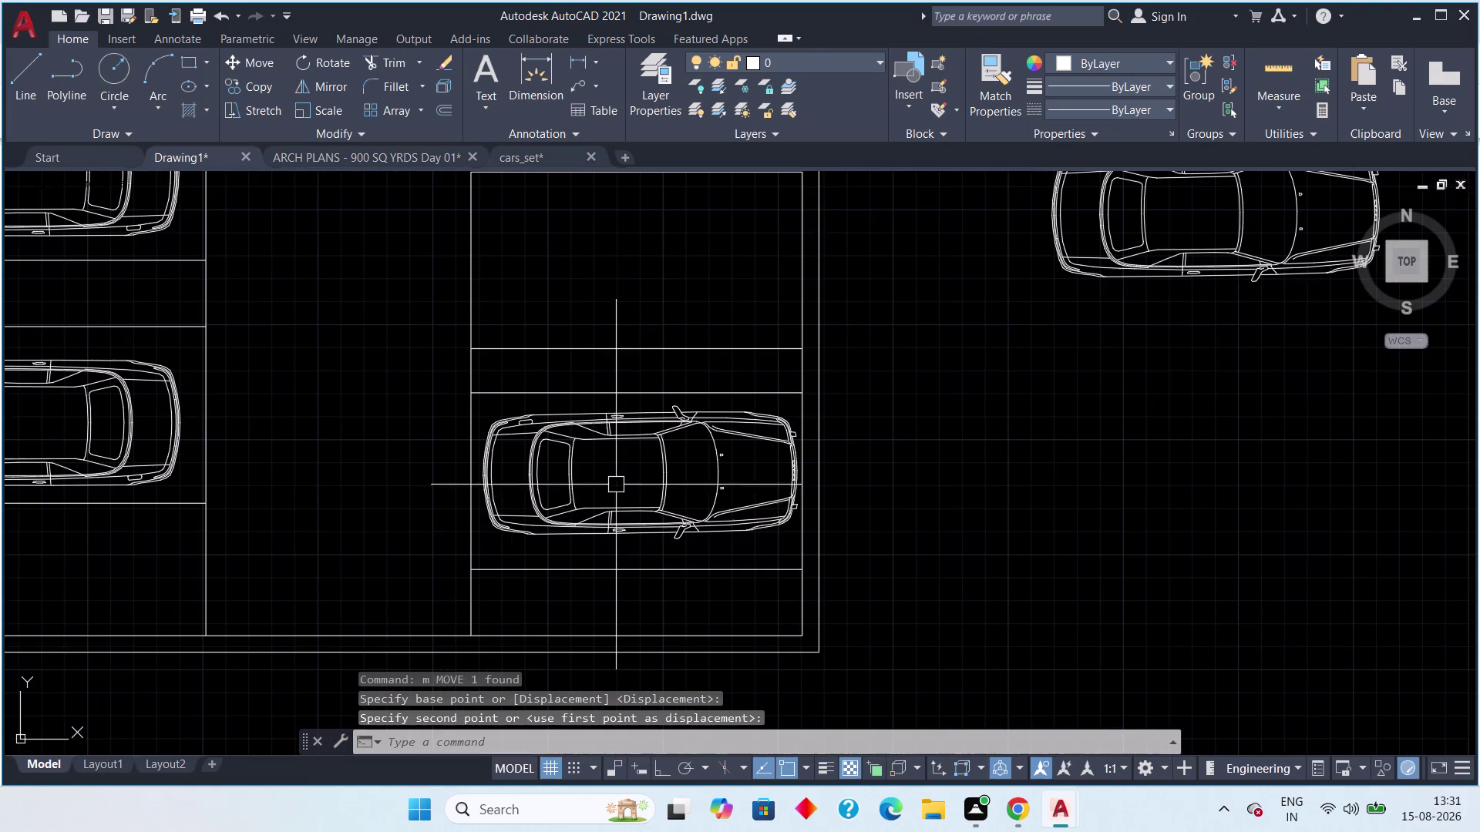
Attempt a second move of the car with Ortho toggled, then cancel it.
click(708, 423)
key(m)
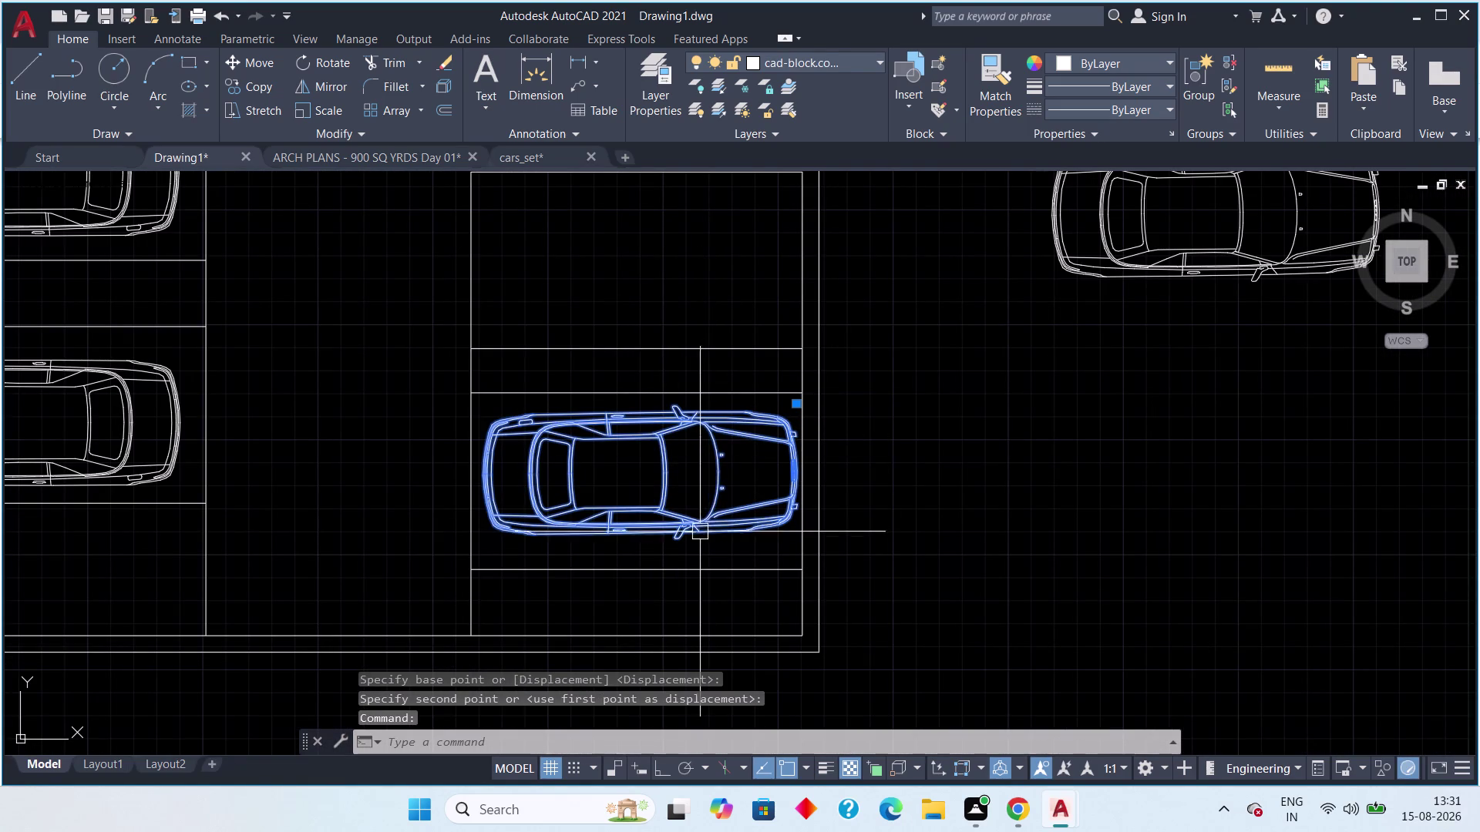
key(space)
click(592, 488)
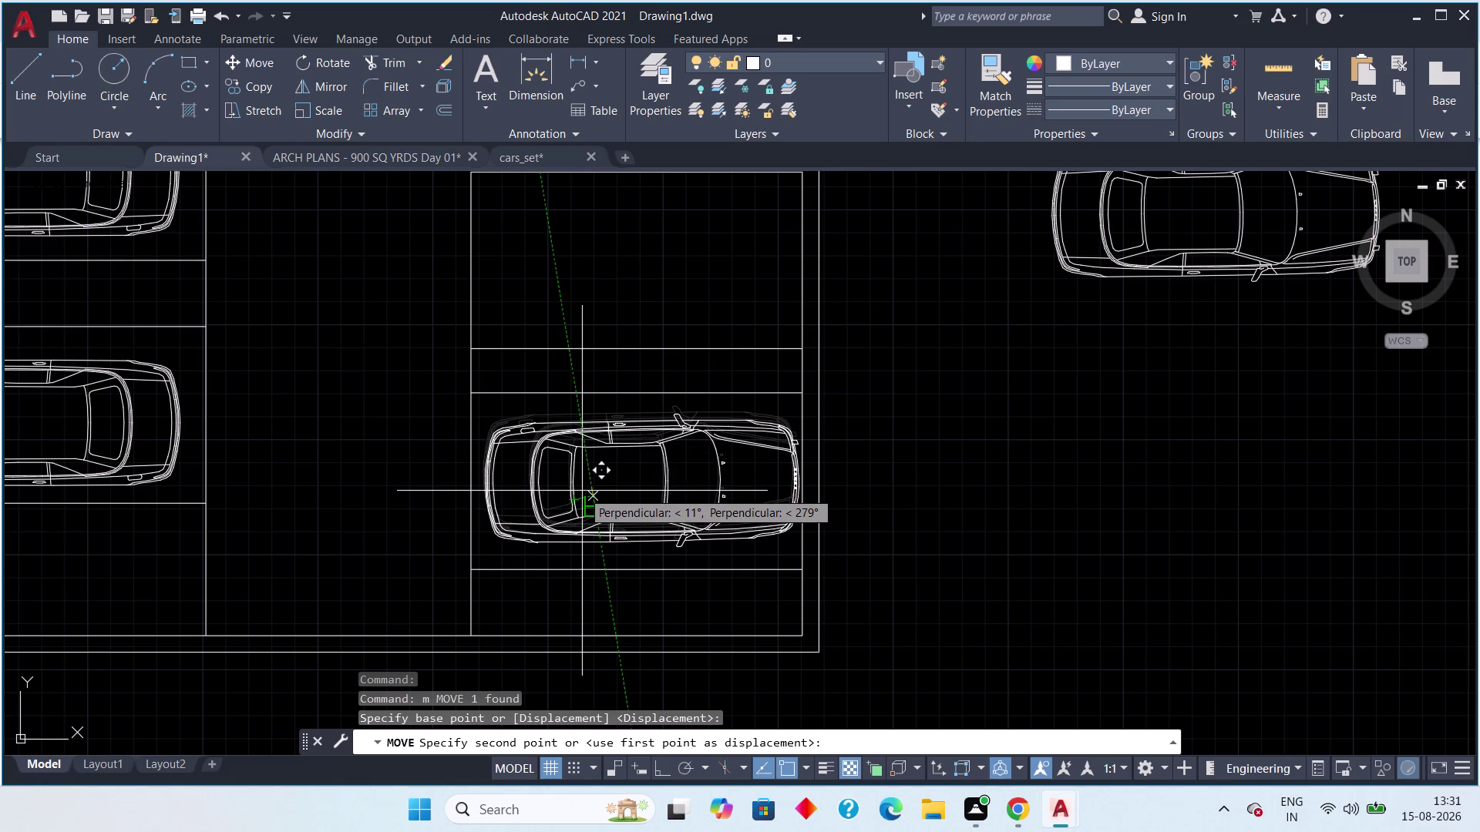
key(F8)
key(F8)
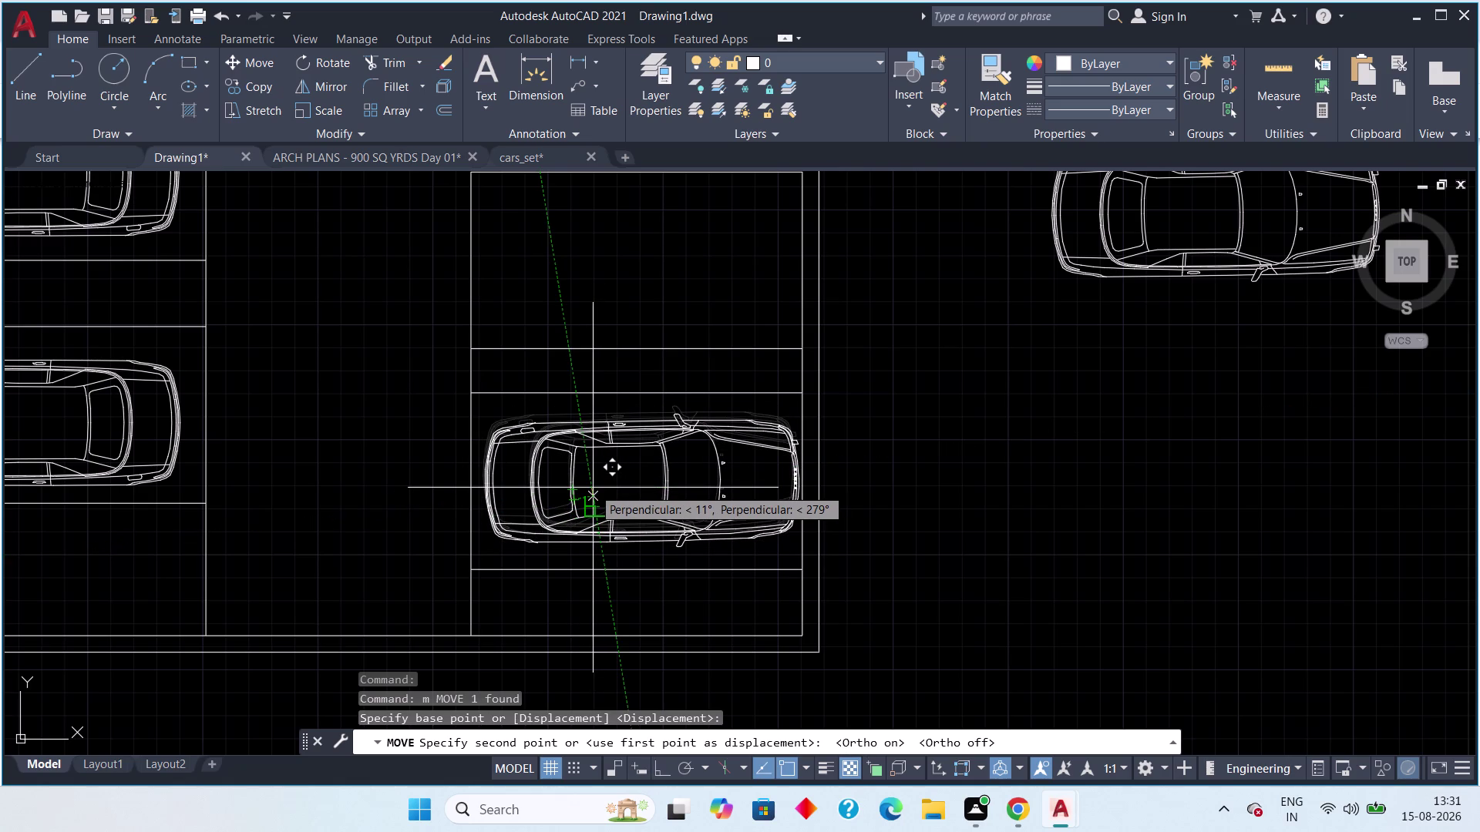
click(593, 487)
key(Escape)
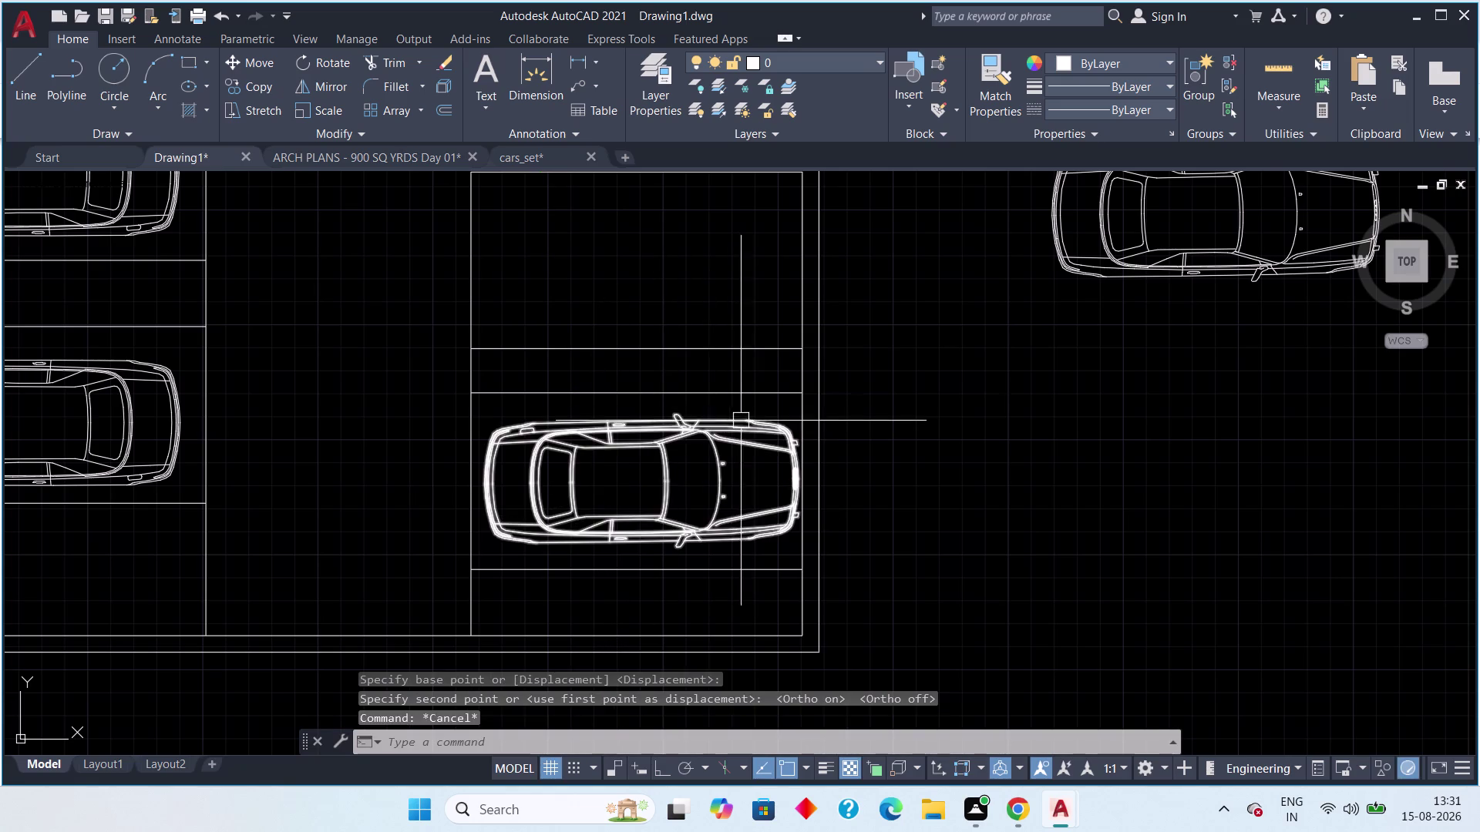
Select the centred car and start the CO copy command.
scroll(up, 3)
click(765, 394)
click(698, 448)
scroll(down, 3)
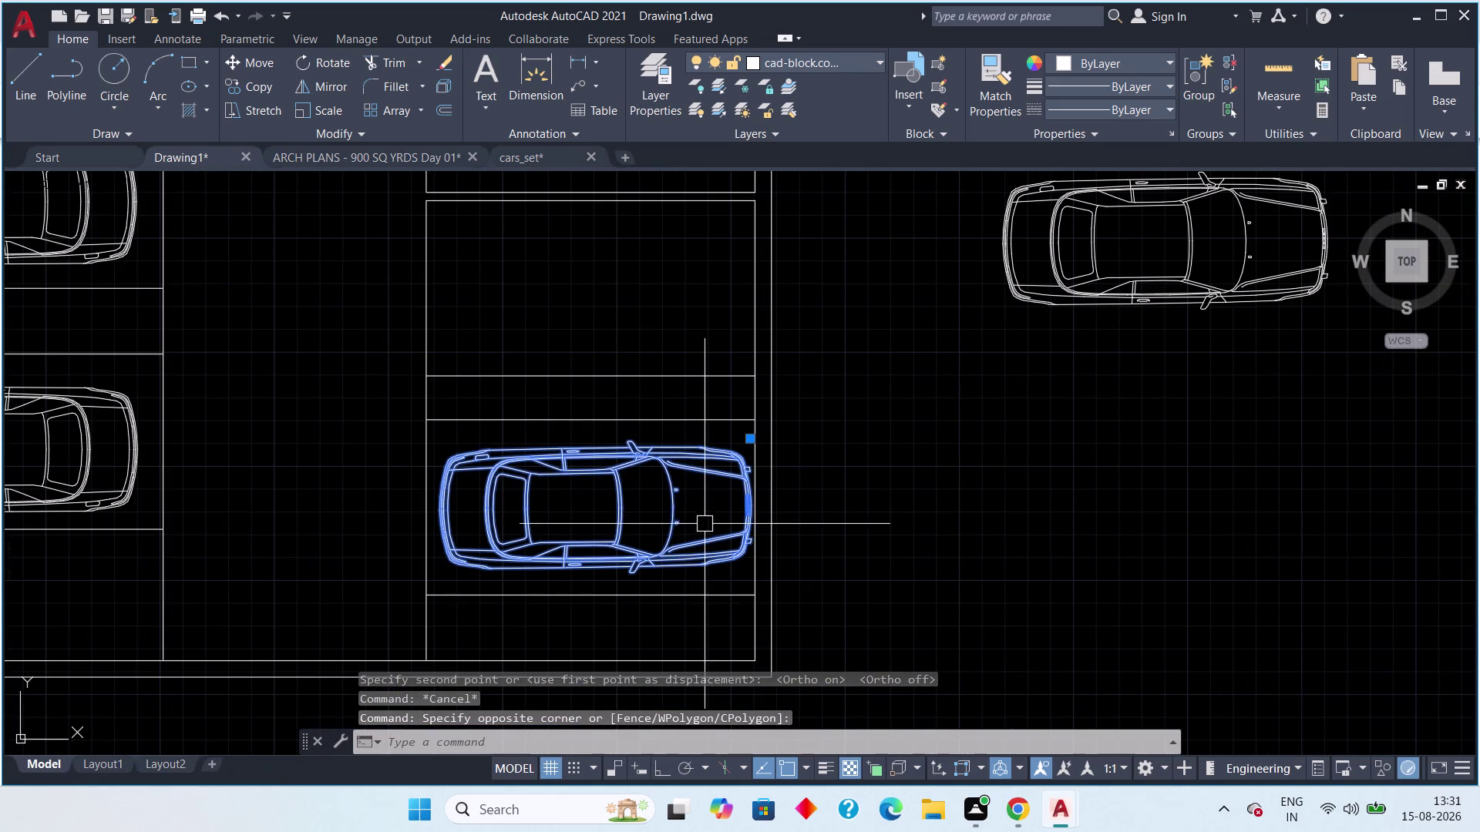
key(c)
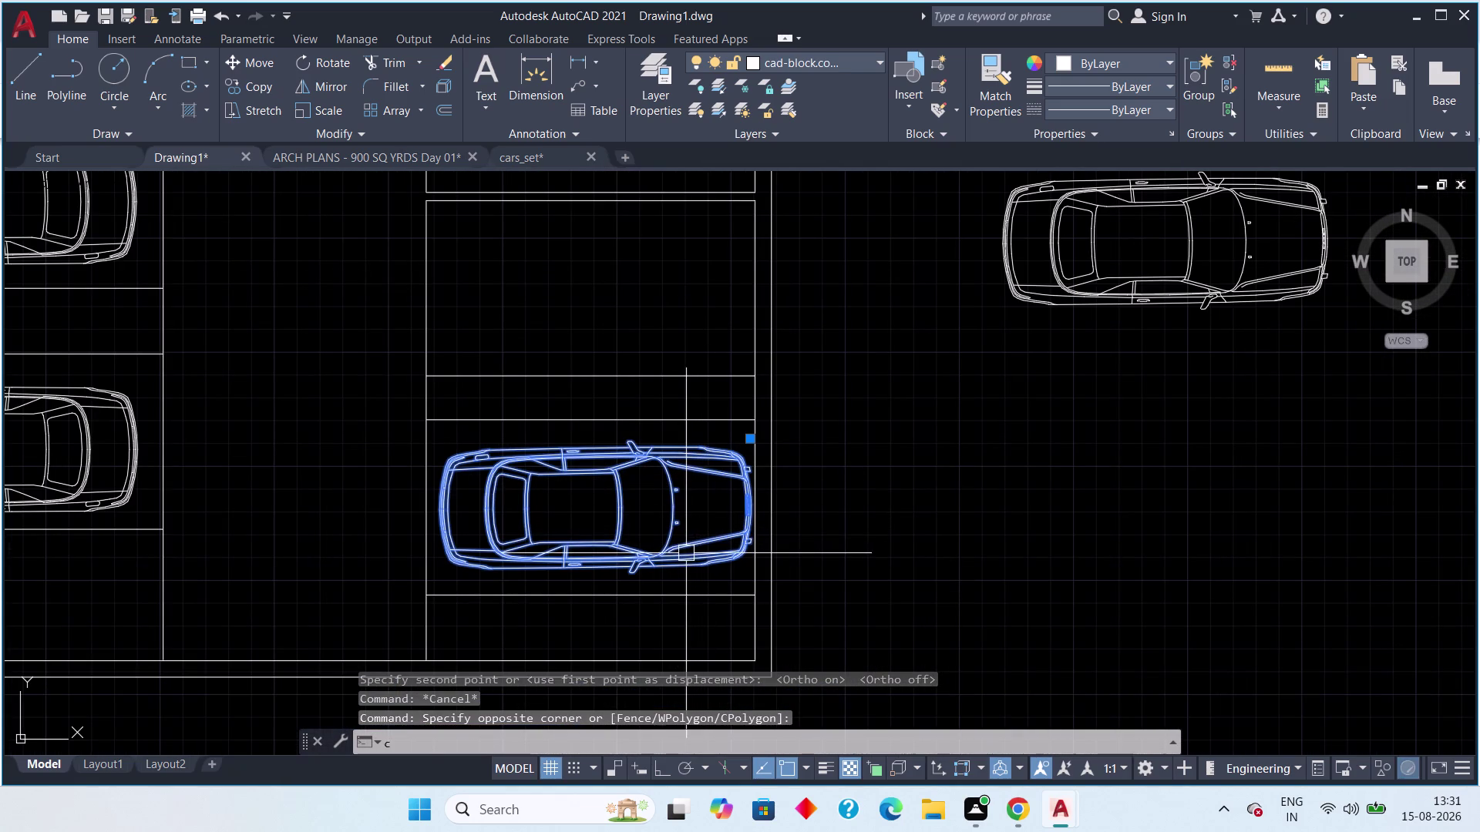
text(o)
key(space)
Place car copies in the right-column bays, including the bay above the stairs.
drag(576, 512, 576, 504)
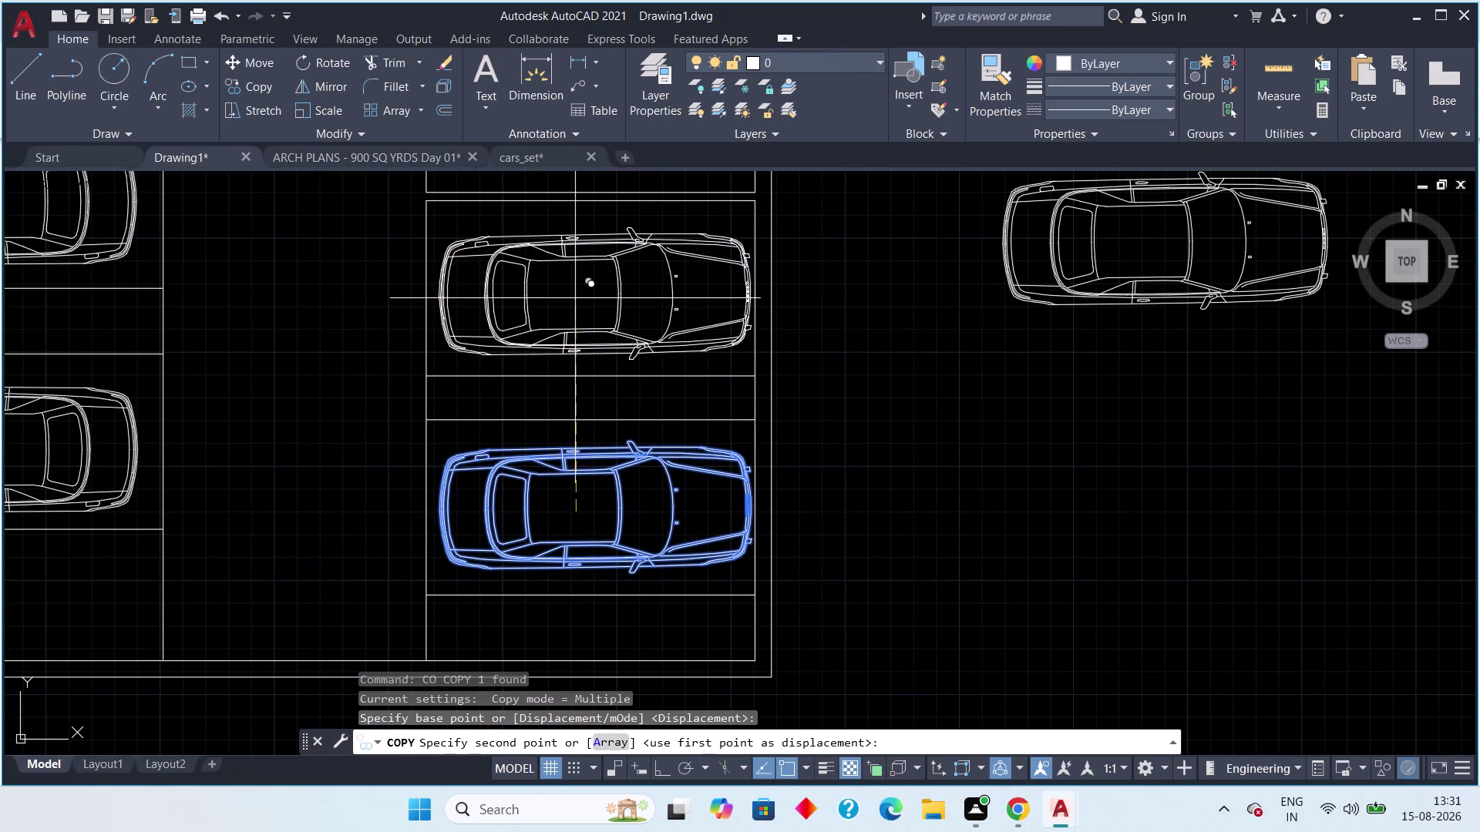
click(574, 292)
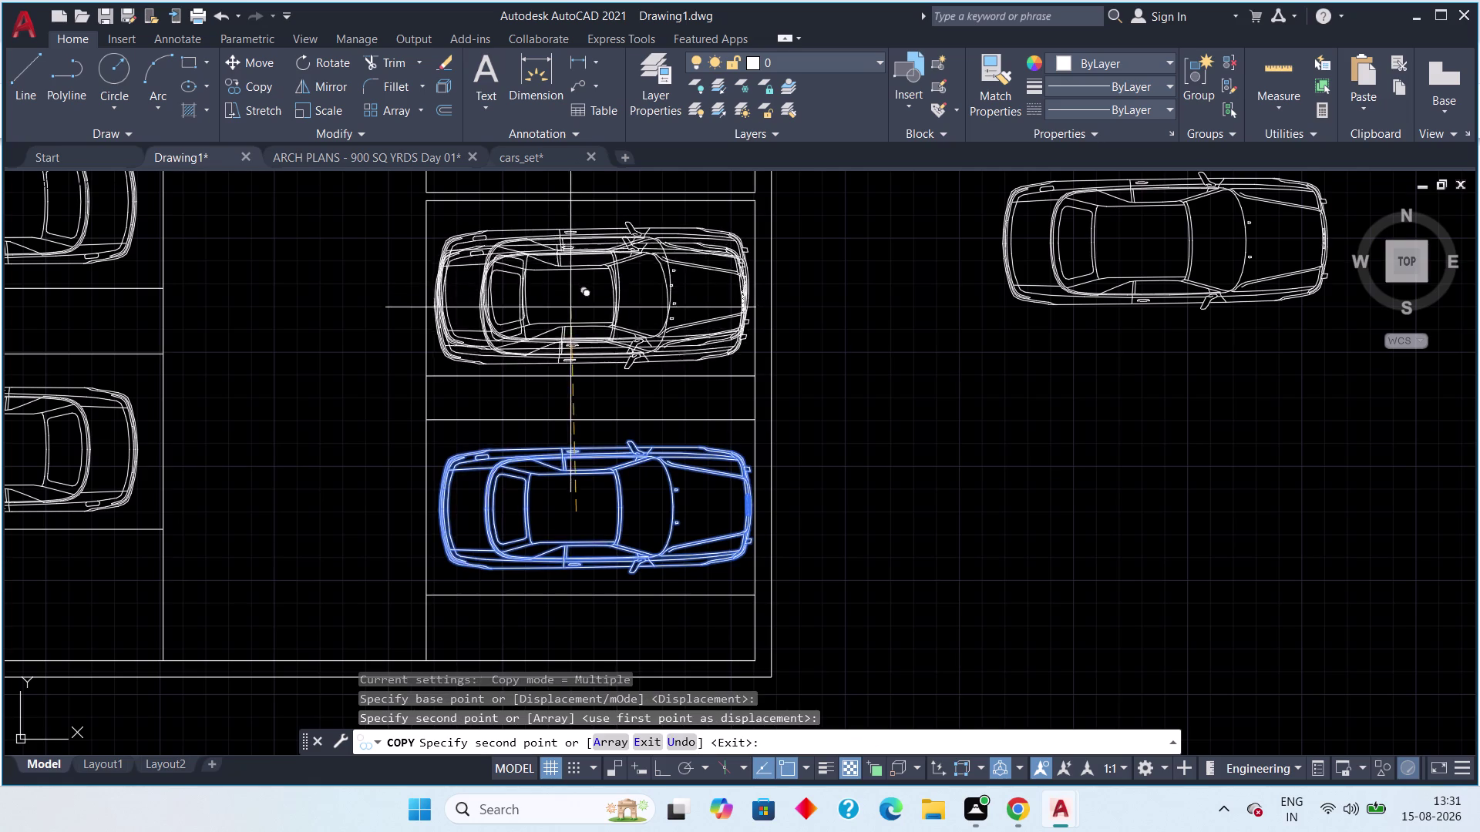
middle_drag(572, 320, 545, 632)
scroll(down, 3)
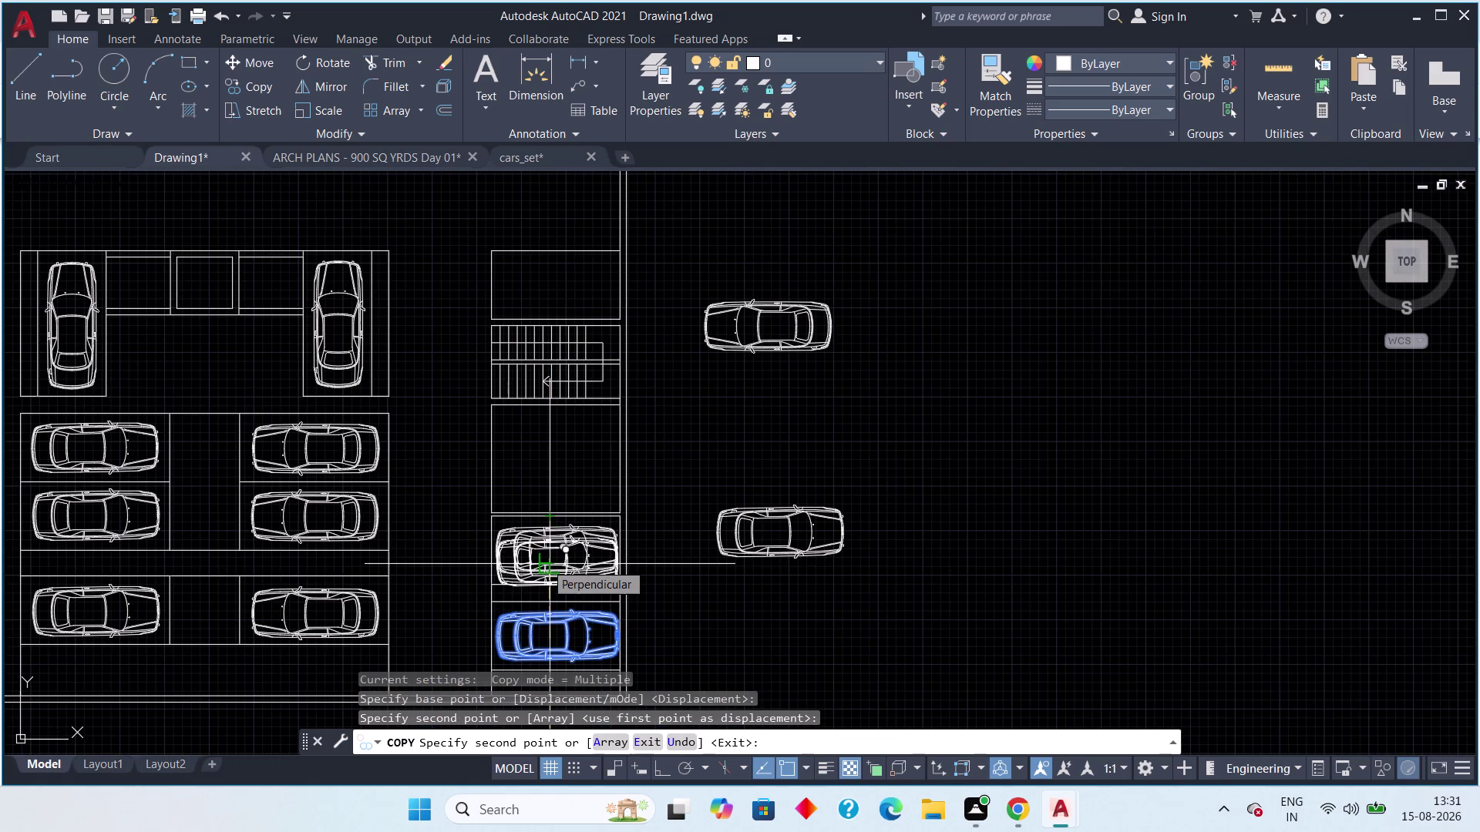
scroll(up, 3)
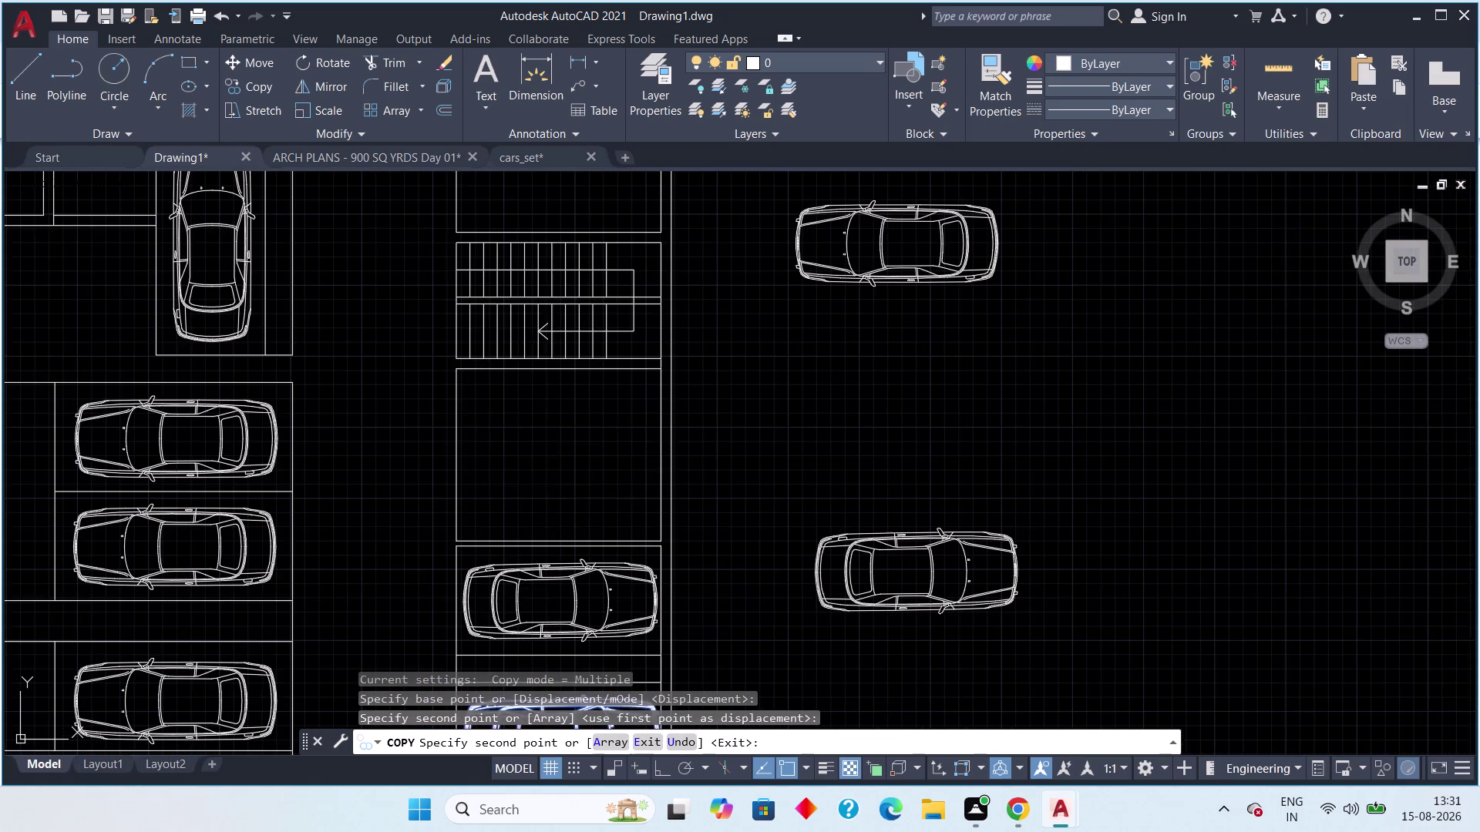
scroll(up, 3)
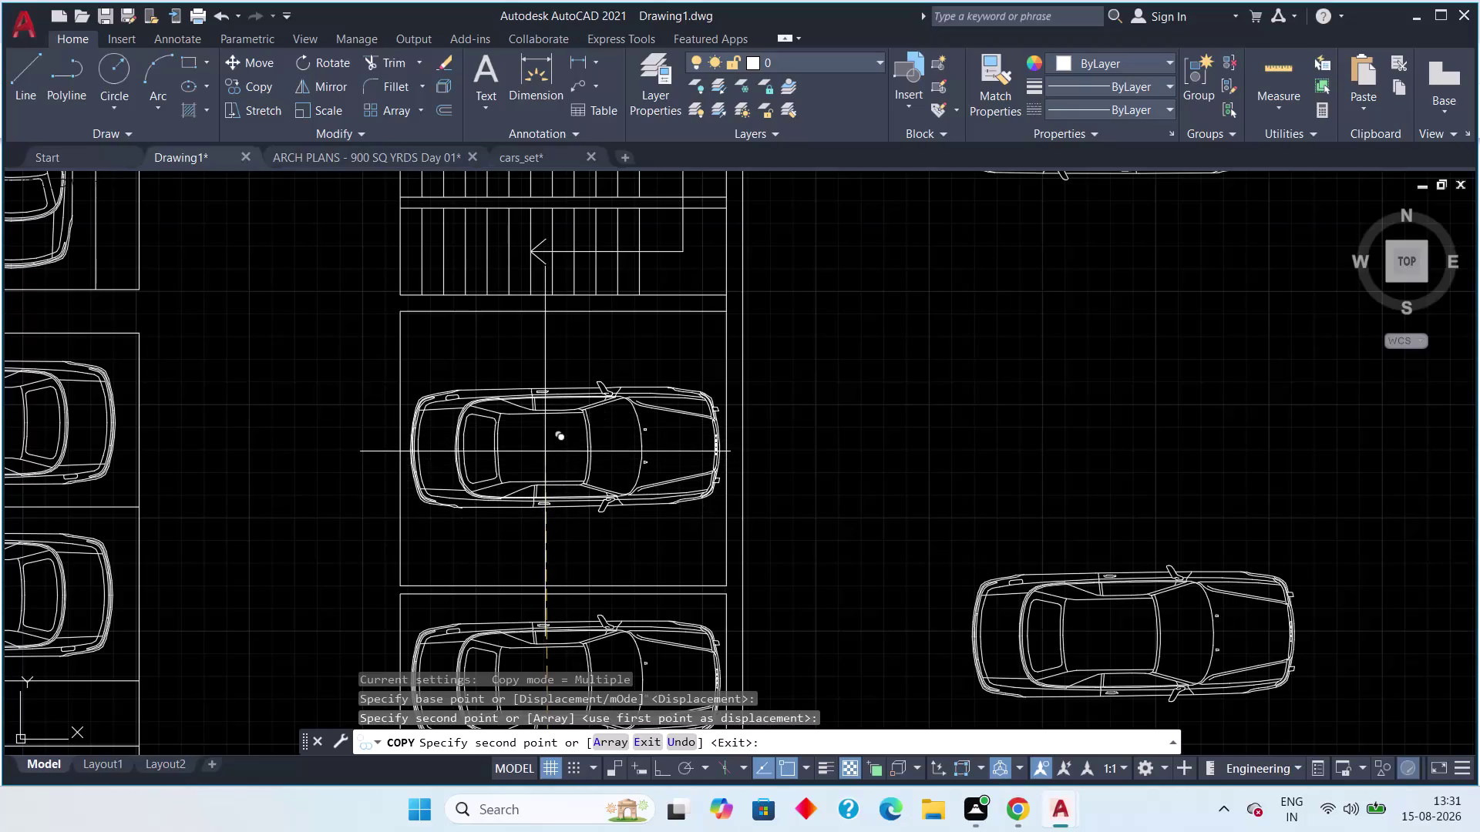
click(544, 452)
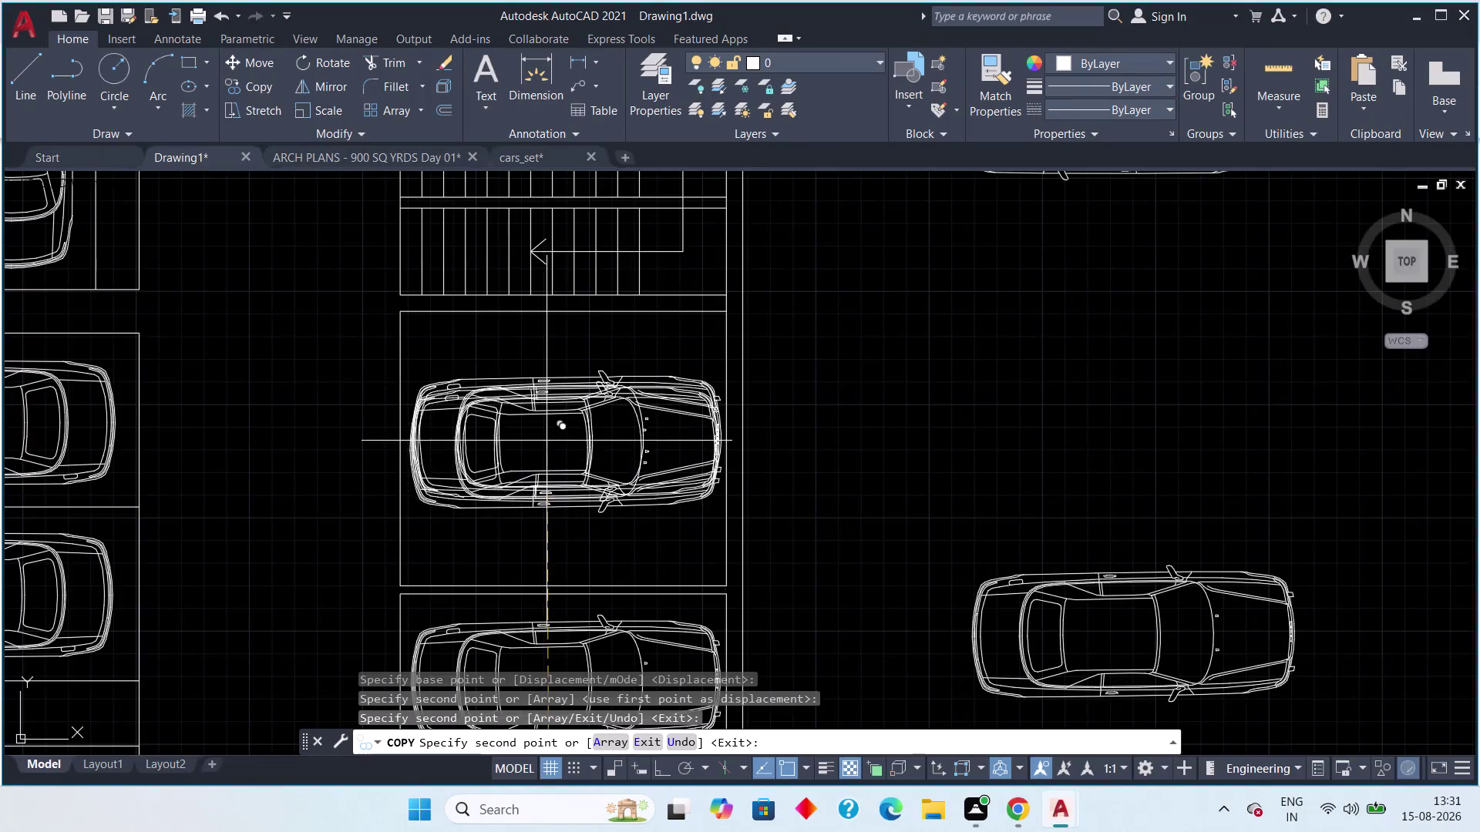
middle_drag(549, 447, 555, 667)
scroll(down, 3)
scroll(up, 3)
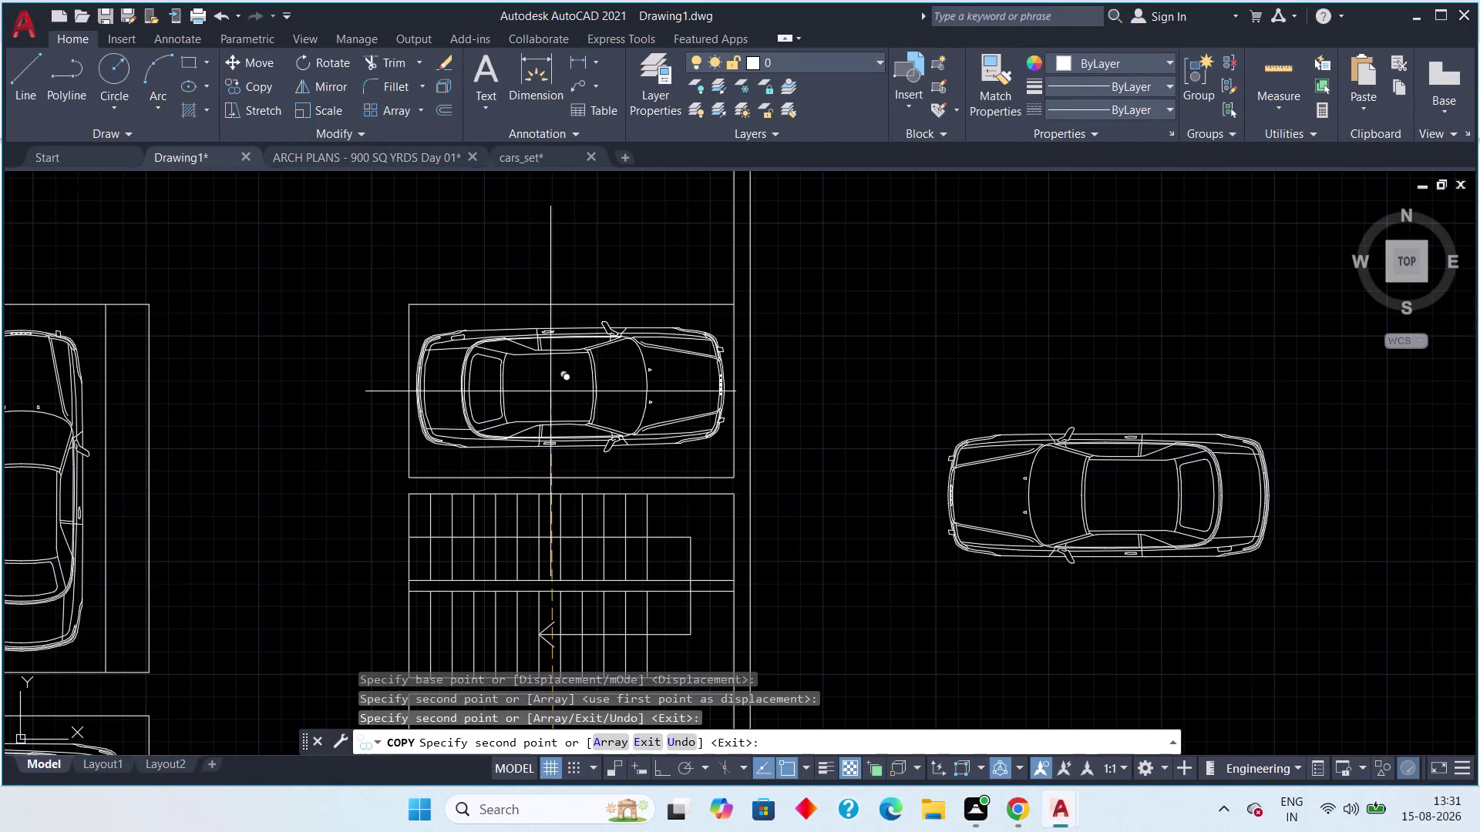
click(552, 390)
scroll(down, 3)
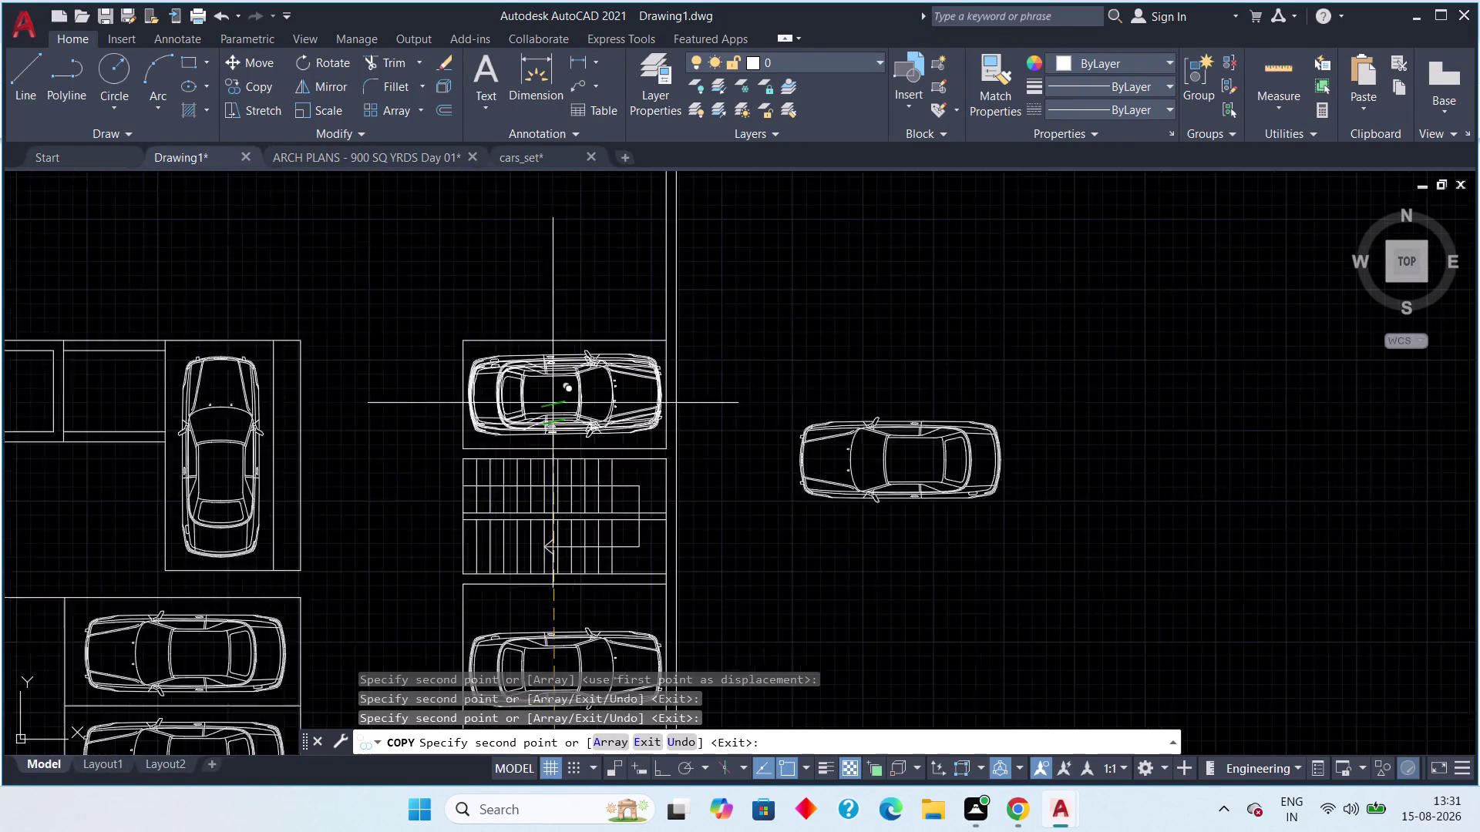
scroll(down, 3)
End copying and delete the two stray cars beside the plan.
key(Escape)
key(Escape)
scroll(down, 3)
middle_drag(640, 580, 654, 560)
scroll(up, 3)
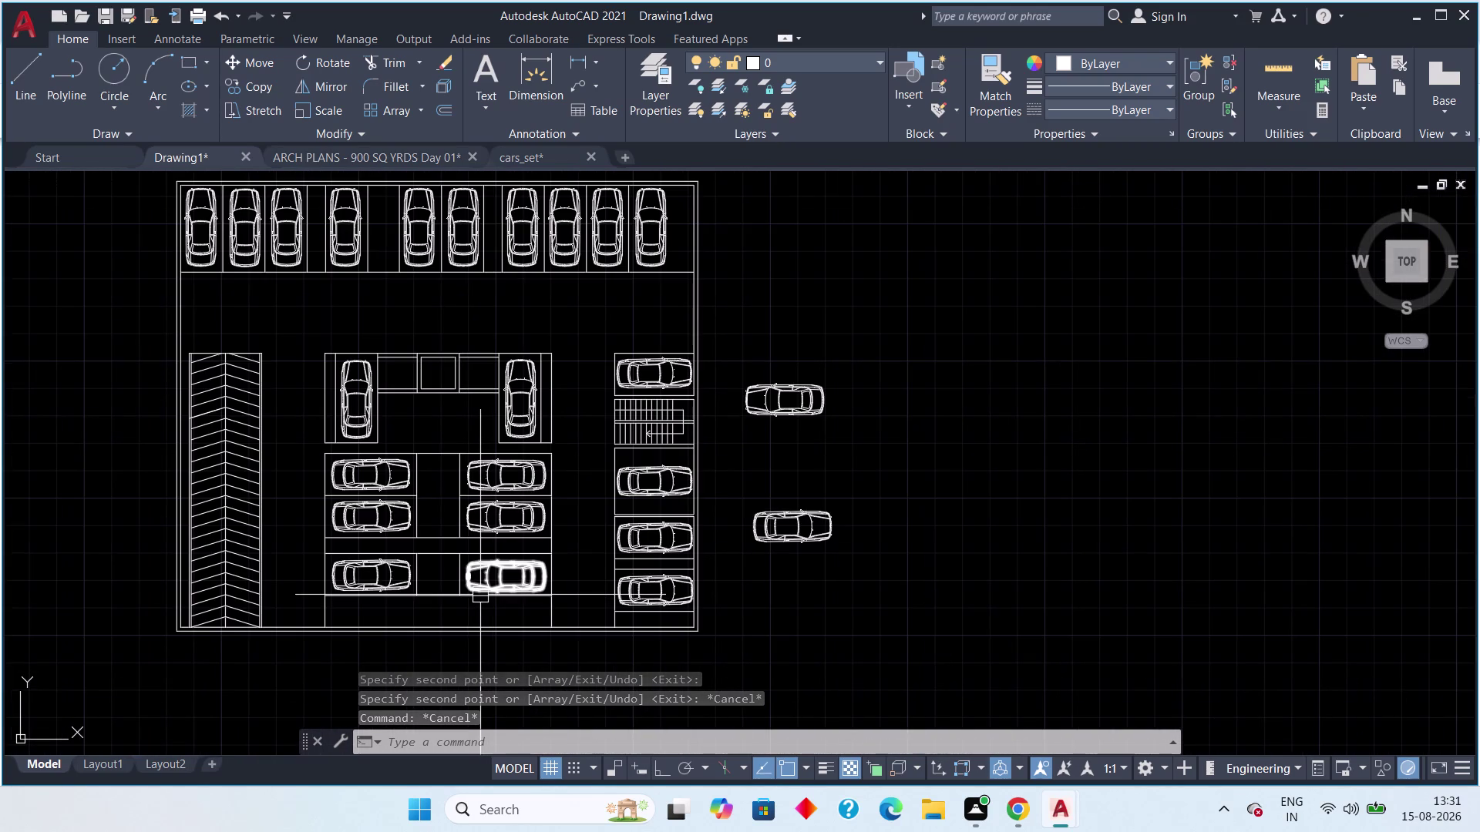
click(838, 322)
click(756, 626)
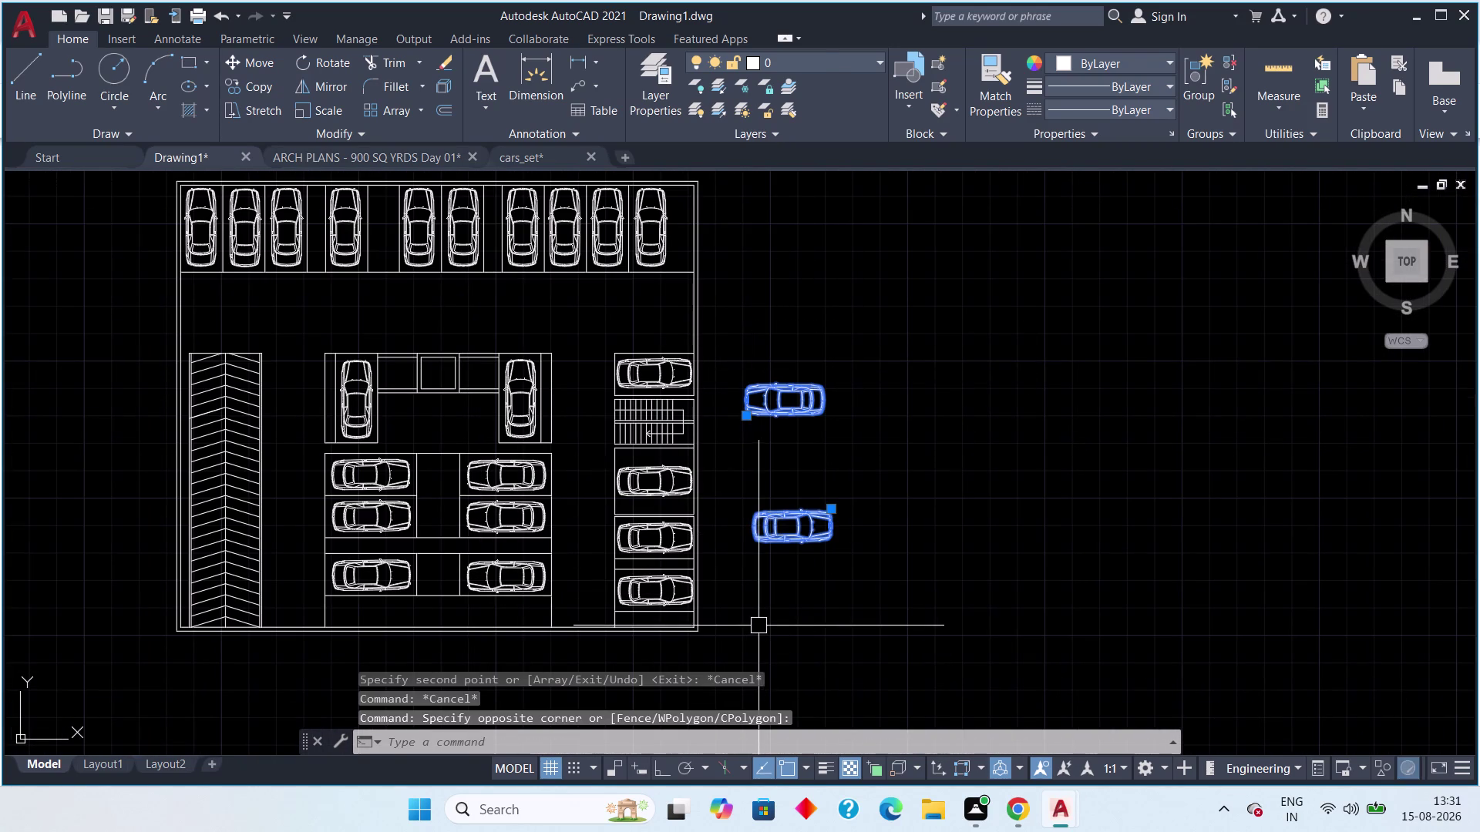
key(Delete)
scroll(down, 3)
scroll(down, 3)
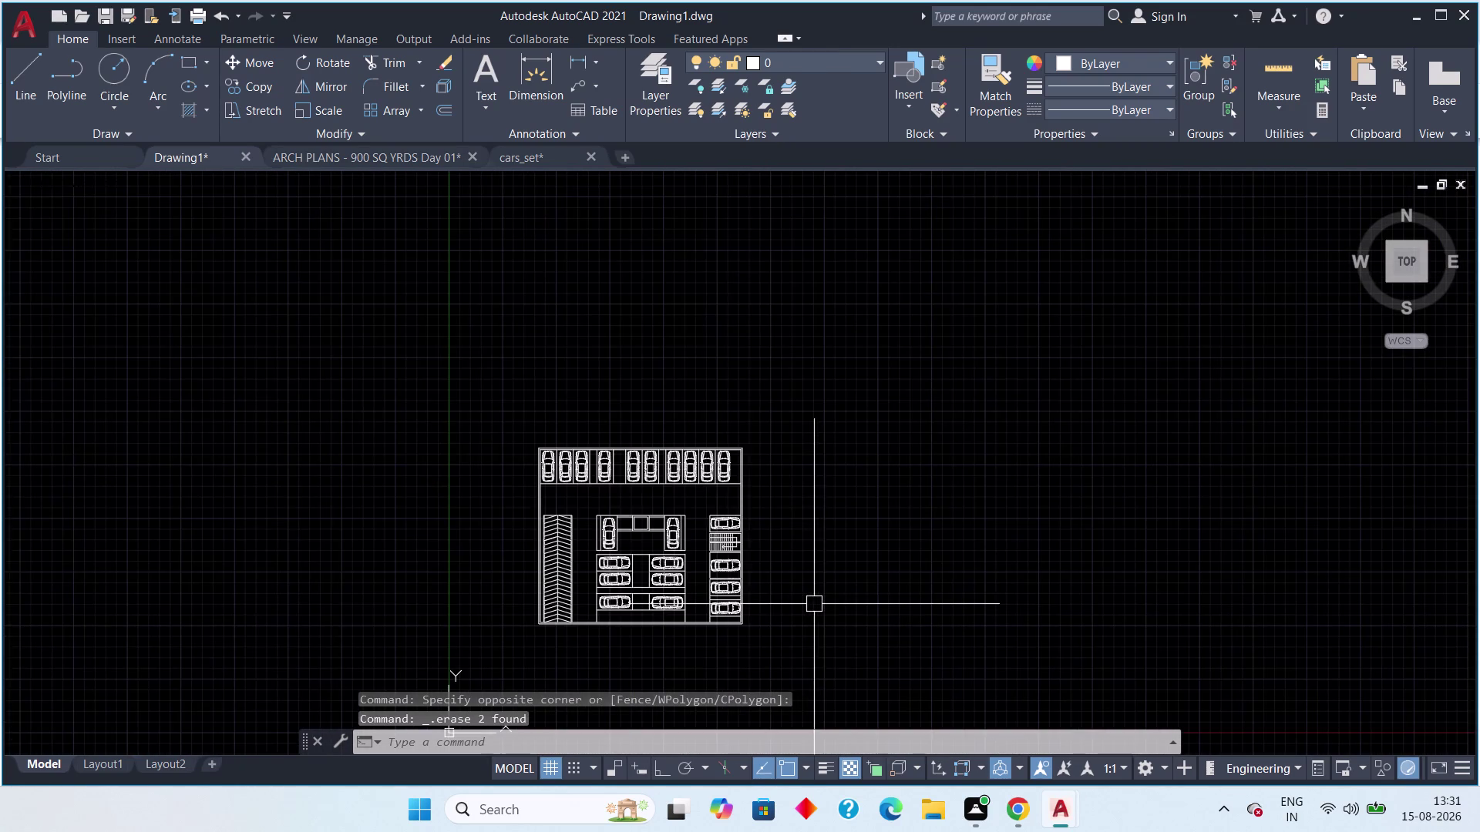
scroll(up, 3)
middle_drag(788, 581, 819, 581)
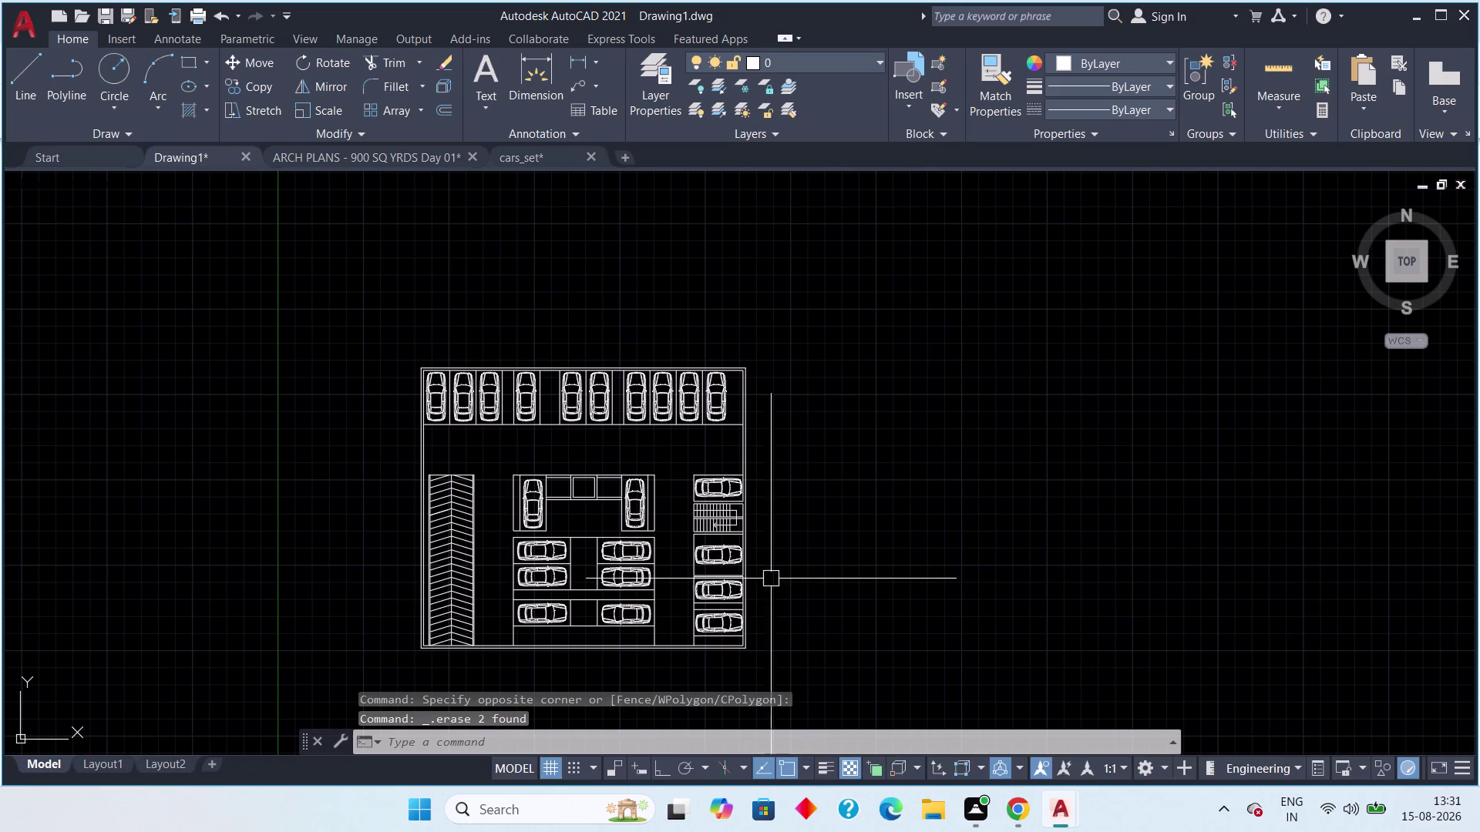